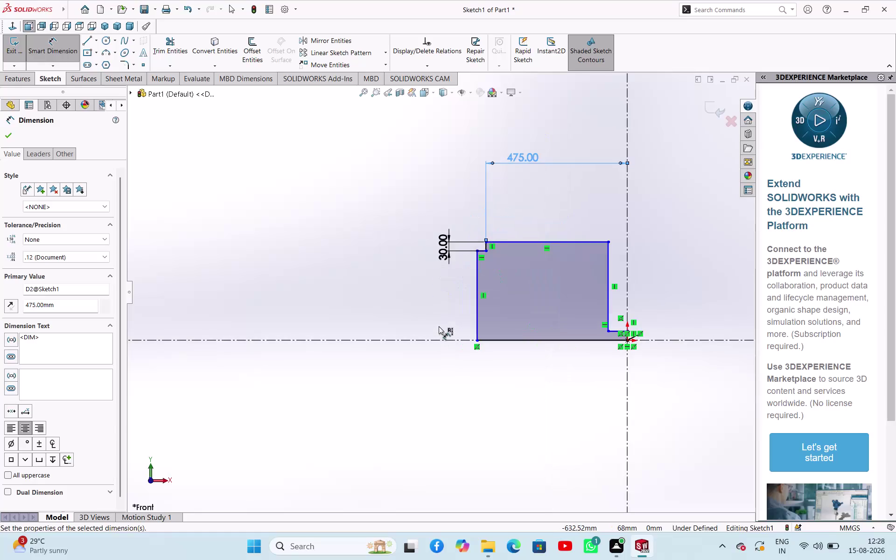
Drag the left vertical line right to turn the profile into a step.
scroll(up, 3)
scroll(up, 3)
scroll(down, 3)
scroll(down, 3)
scroll(down, 3)
right_click(229, 202)
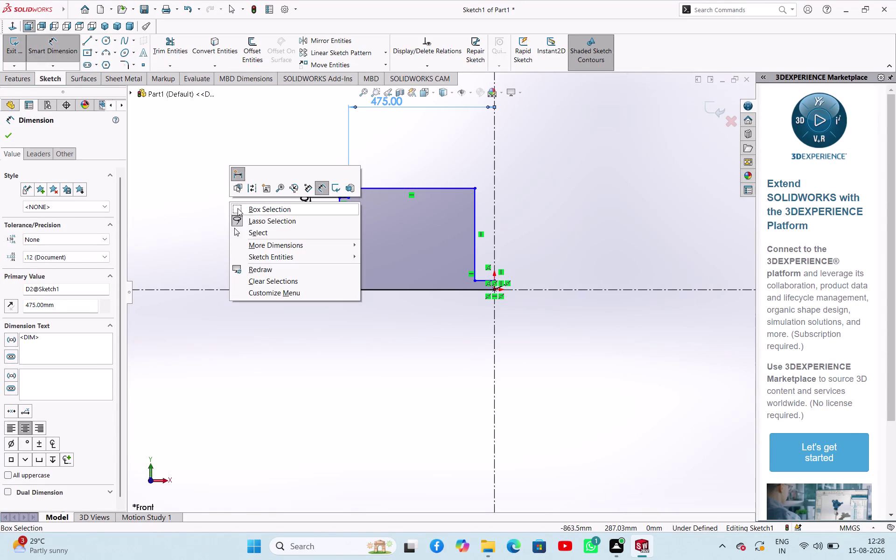
click(245, 231)
drag(340, 238, 384, 241)
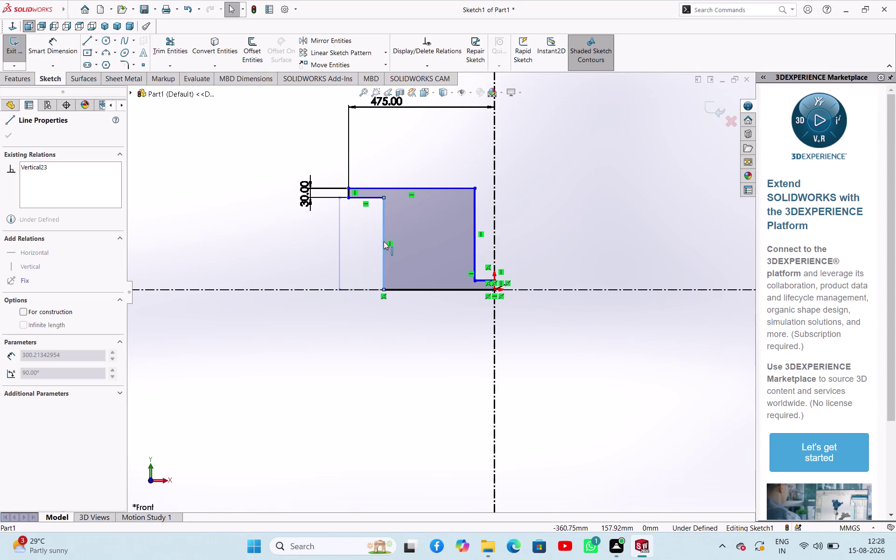
drag(384, 241, 441, 260)
click(351, 349)
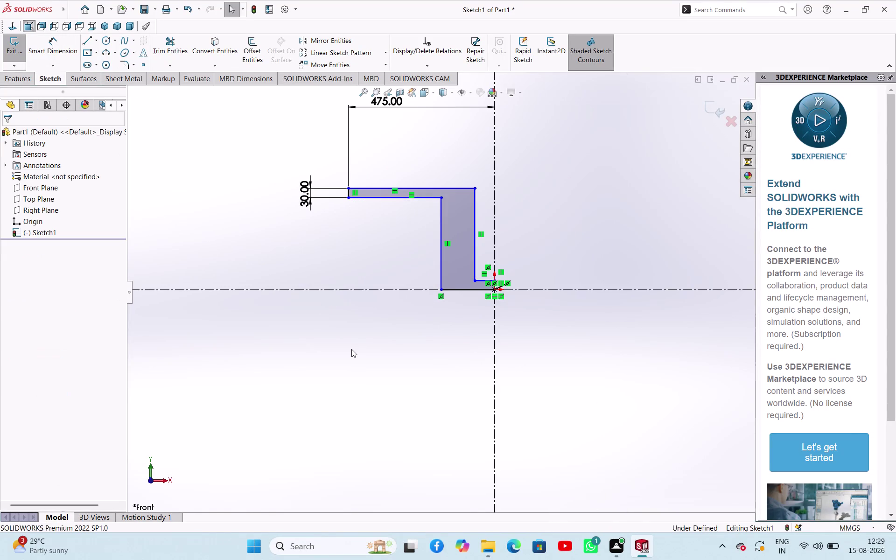
Dimension the web 187.50 mm (375/2) from the centreline, then thicken the web.
right_click(285, 242)
right_drag(137, 198, 175, 158)
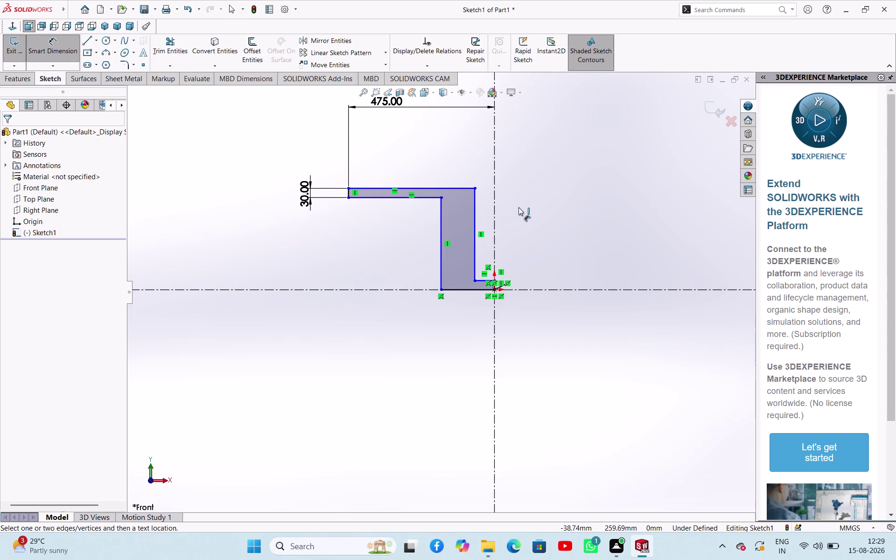
click(475, 209)
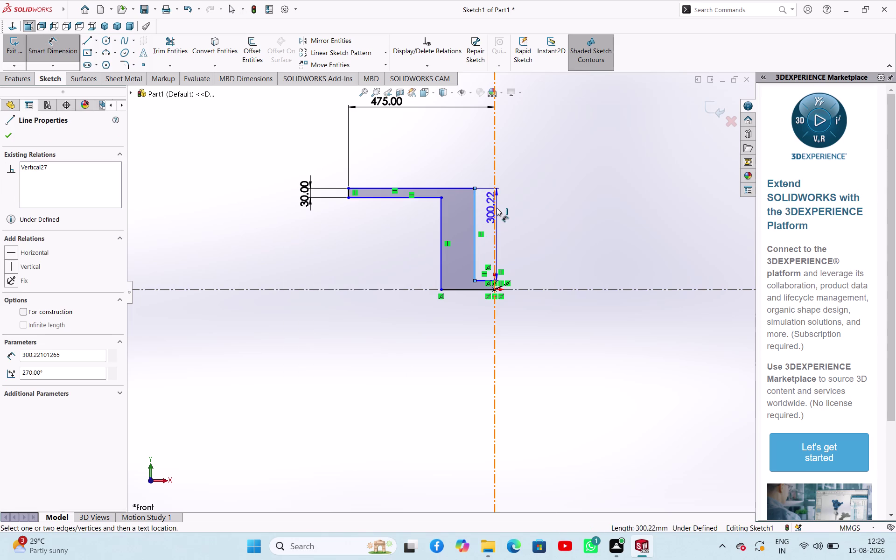
click(495, 208)
click(435, 156)
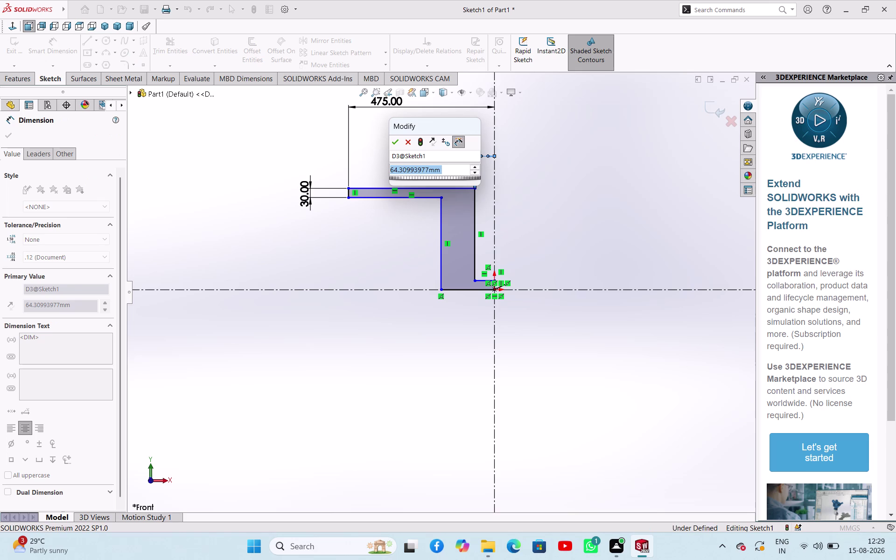
text(375/2)
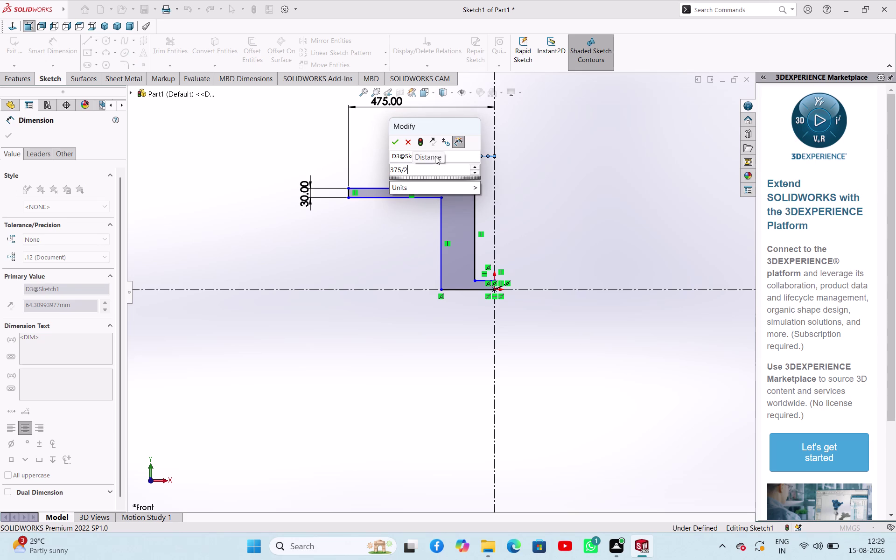
key(Return)
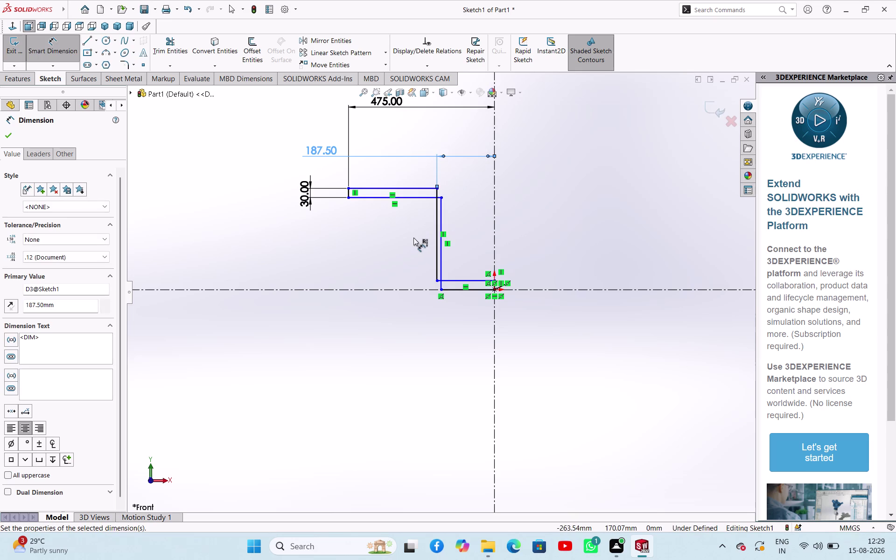
right_click(414, 238)
click(446, 272)
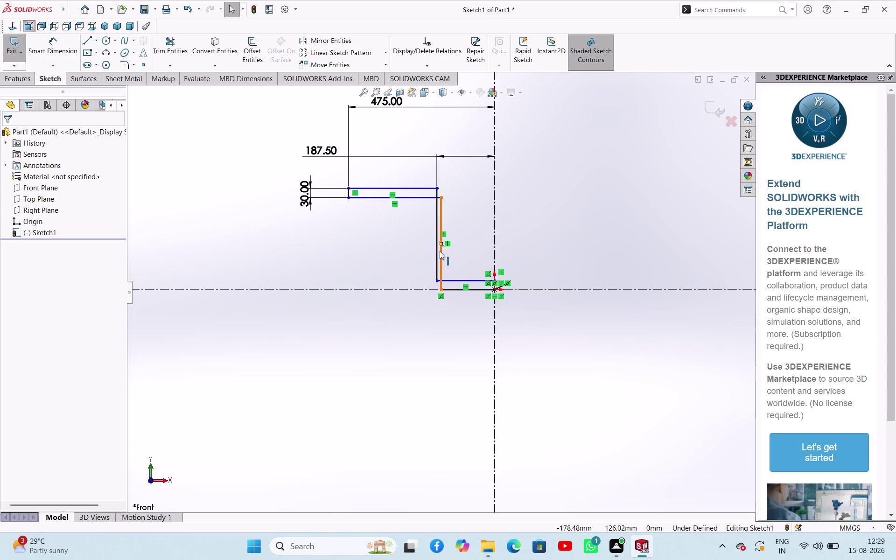
drag(439, 251, 396, 250)
click(372, 345)
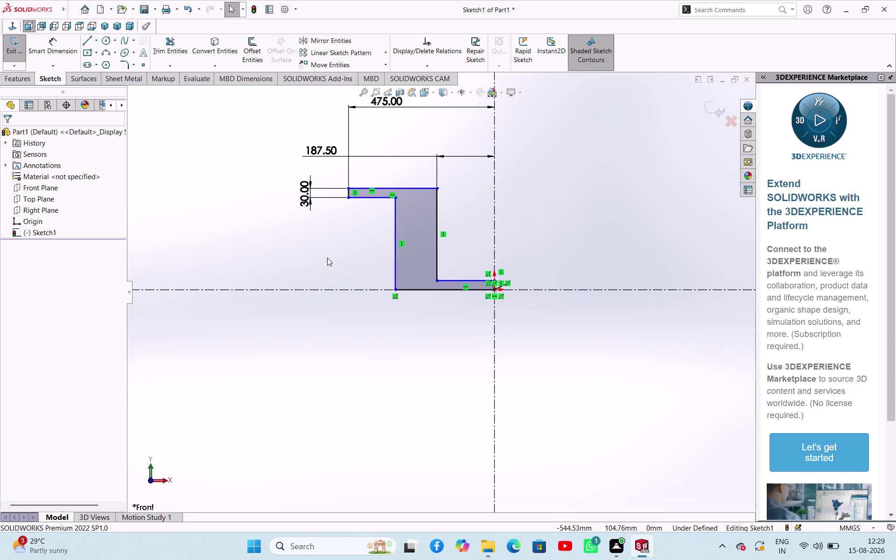
Dimension the vertical web thickness to 30 mm.
right_click(295, 250)
right_drag(252, 262, 279, 194)
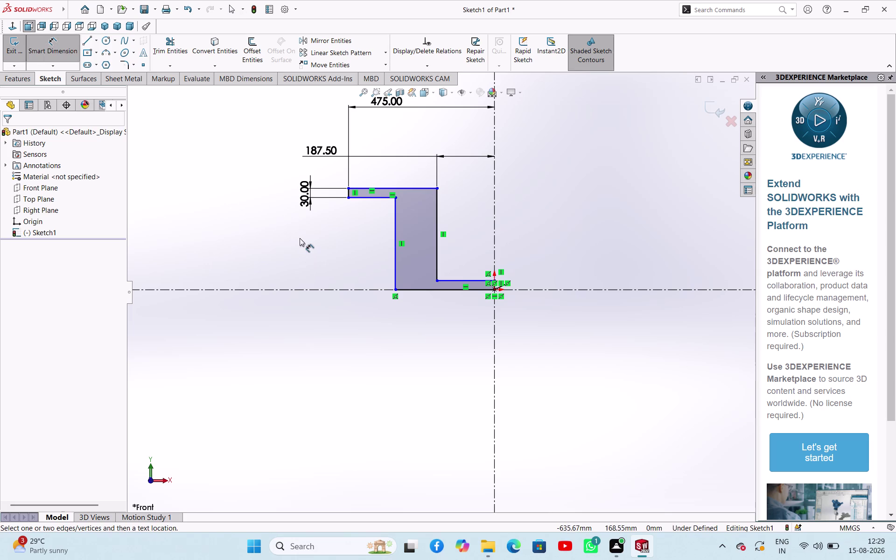
click(394, 216)
click(437, 228)
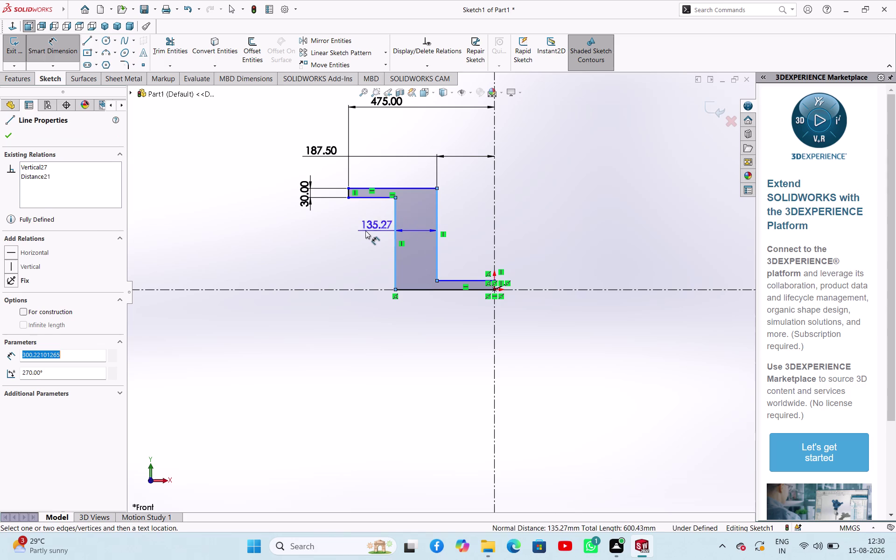
click(359, 231)
text(30)
key(Return)
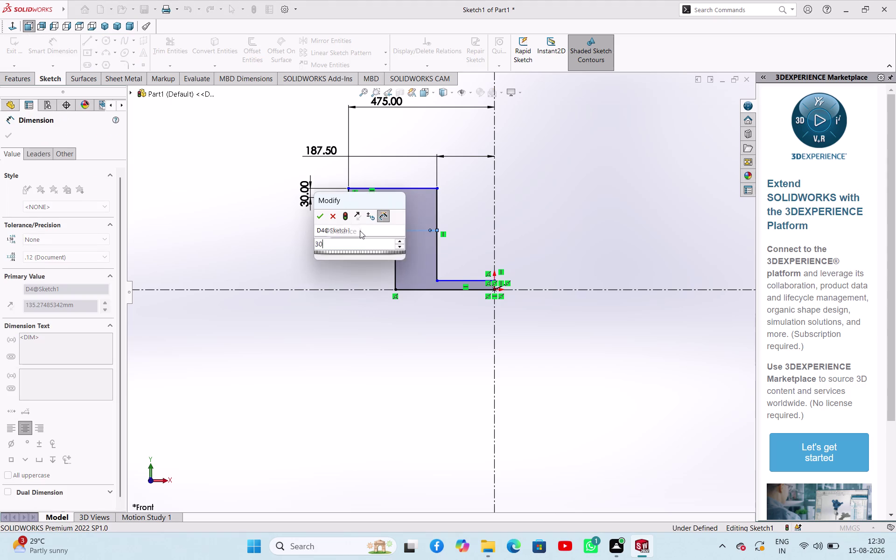
click(474, 280)
Set the lower leg thickness to 30 mm and height from the centreline to 238 mm.
click(478, 288)
click(544, 272)
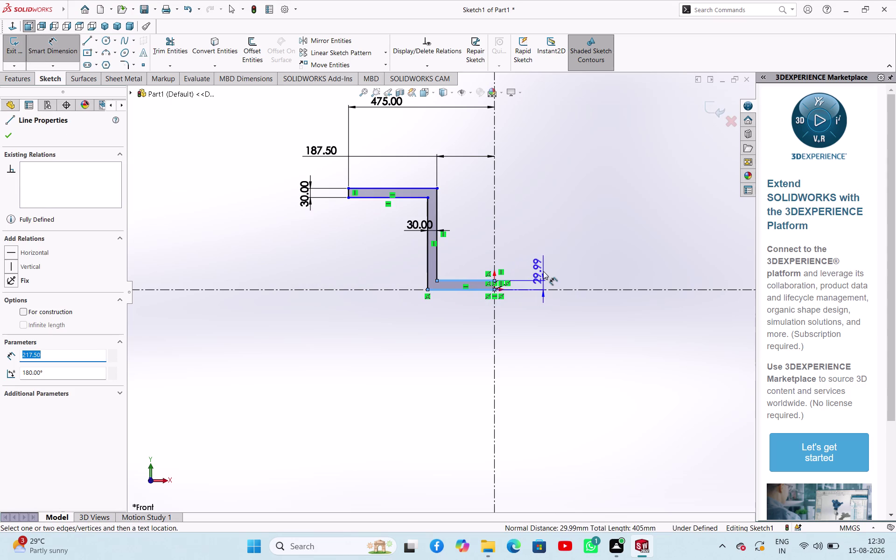
text(30)
key(Return)
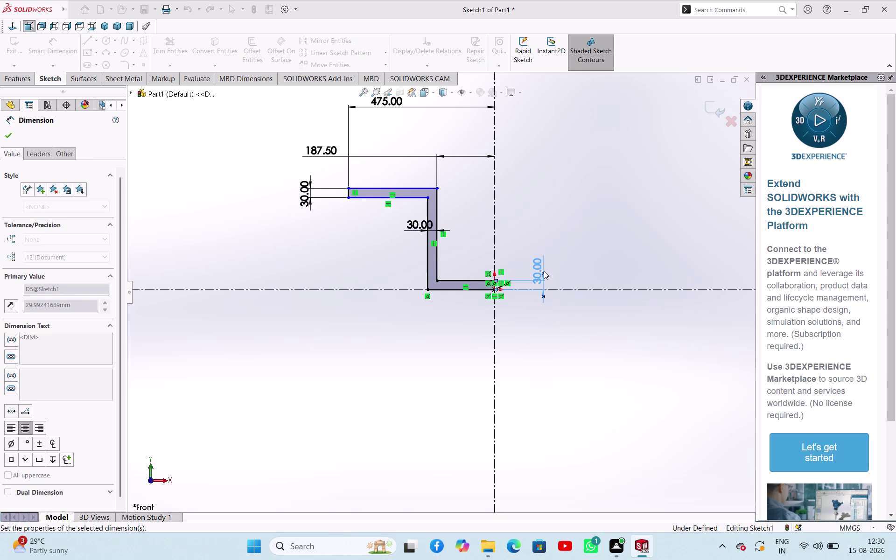
click(390, 187)
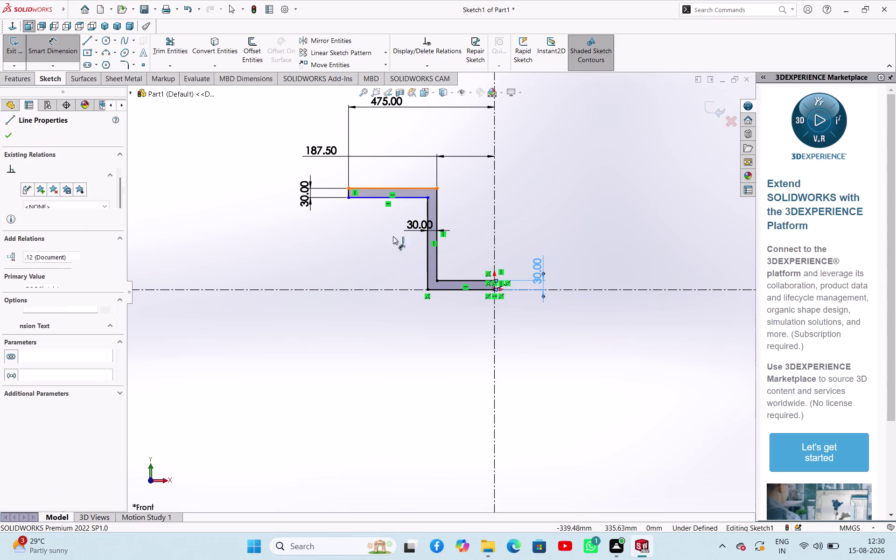
click(385, 291)
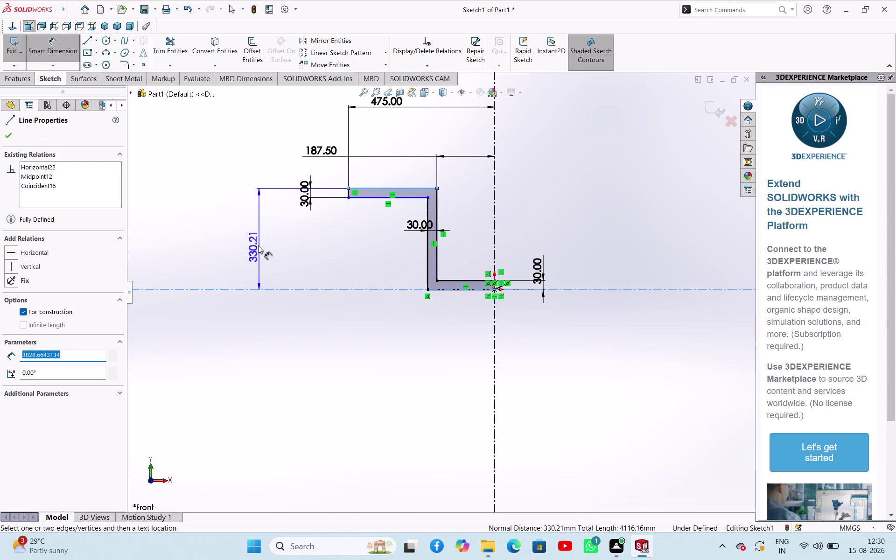
click(258, 246)
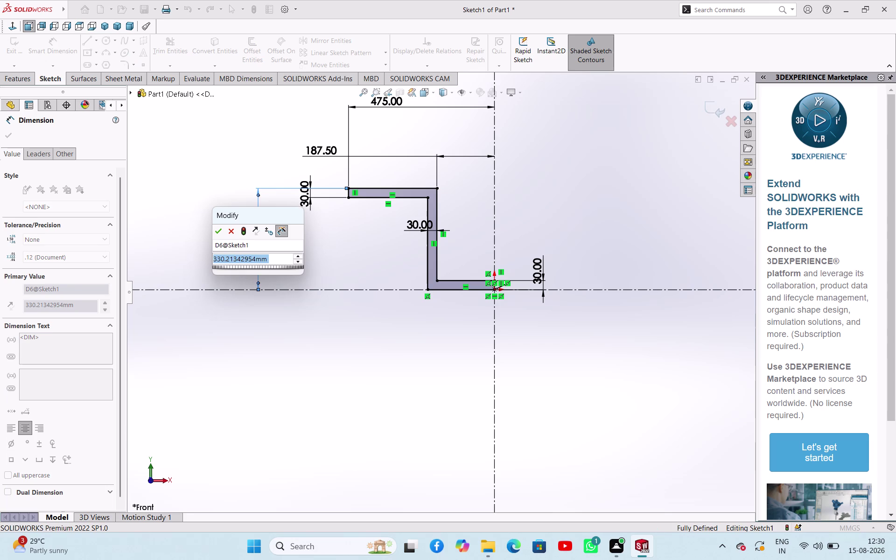
text(238)
key(Return)
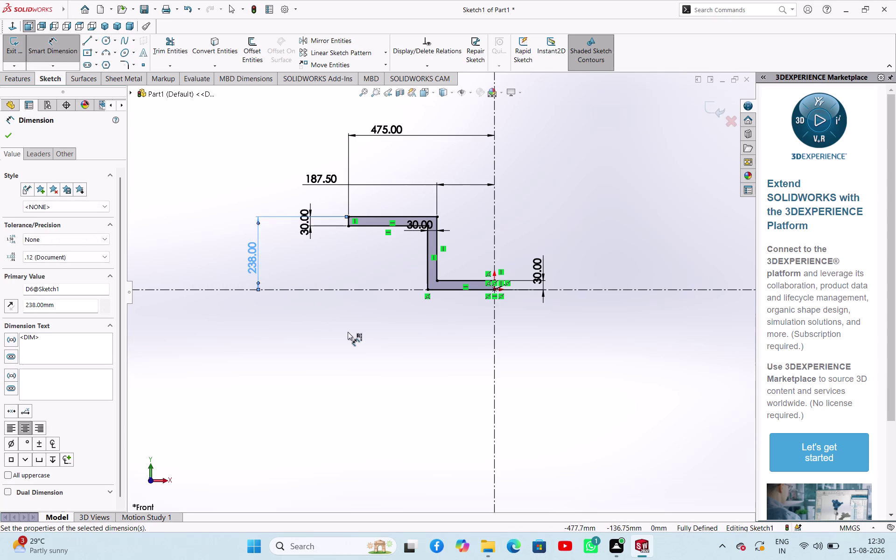
scroll(down, 3)
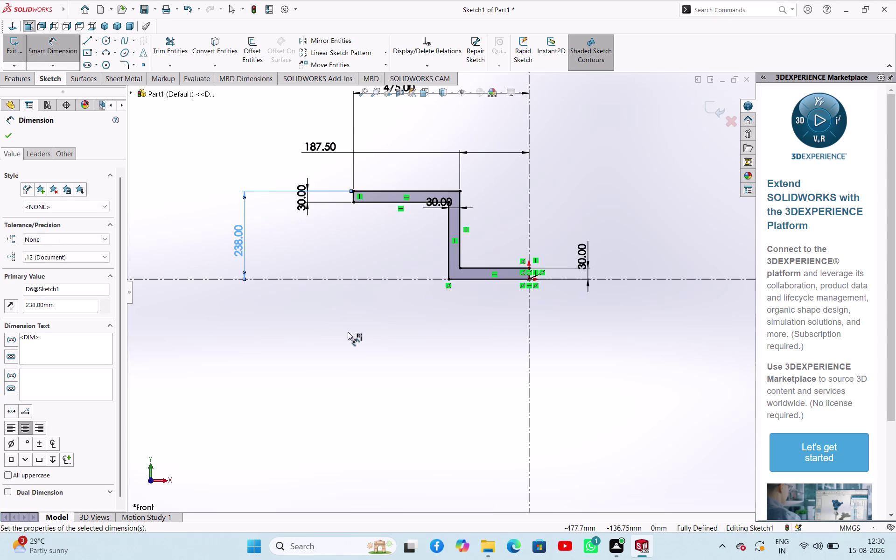
Close the Dimension PropertyManager to finish dimensioning.
scroll(down, 3)
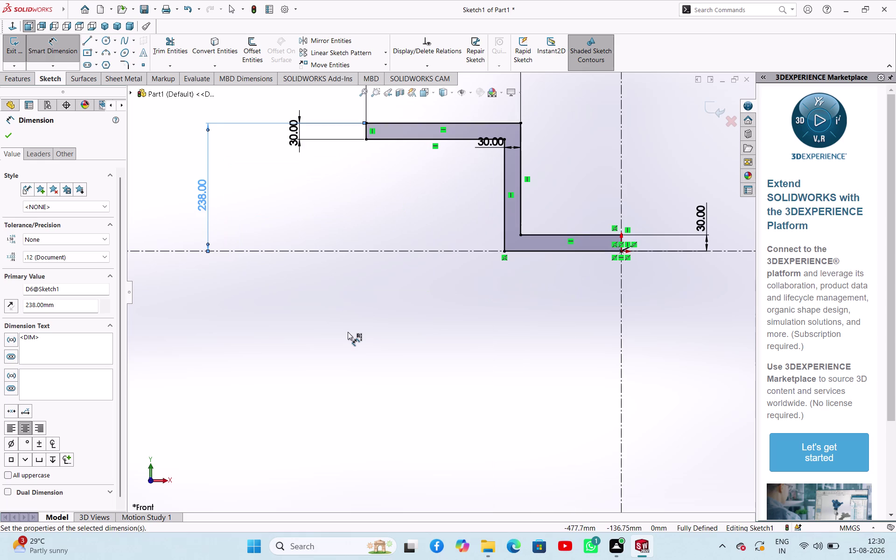
scroll(up, 3)
scroll(down, 3)
scroll(up, 3)
scroll(up, 3)
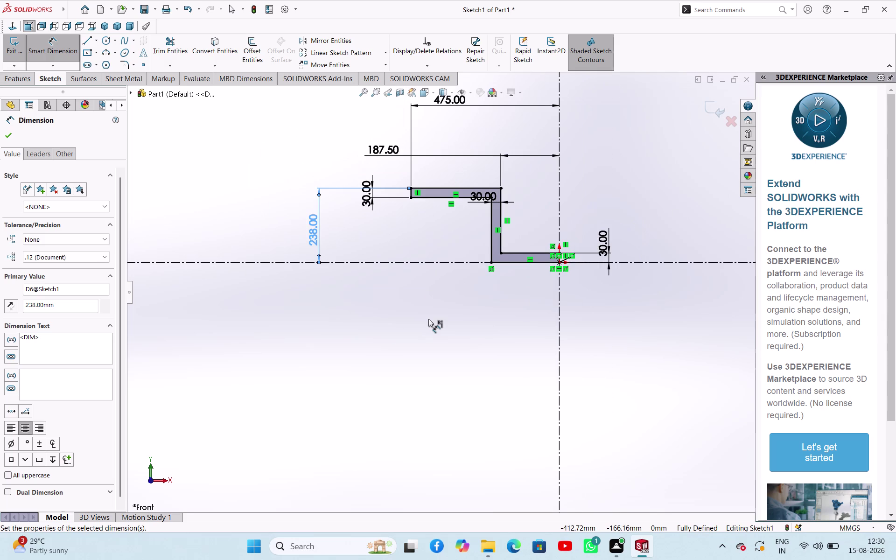
right_click(428, 319)
click(445, 354)
click(432, 335)
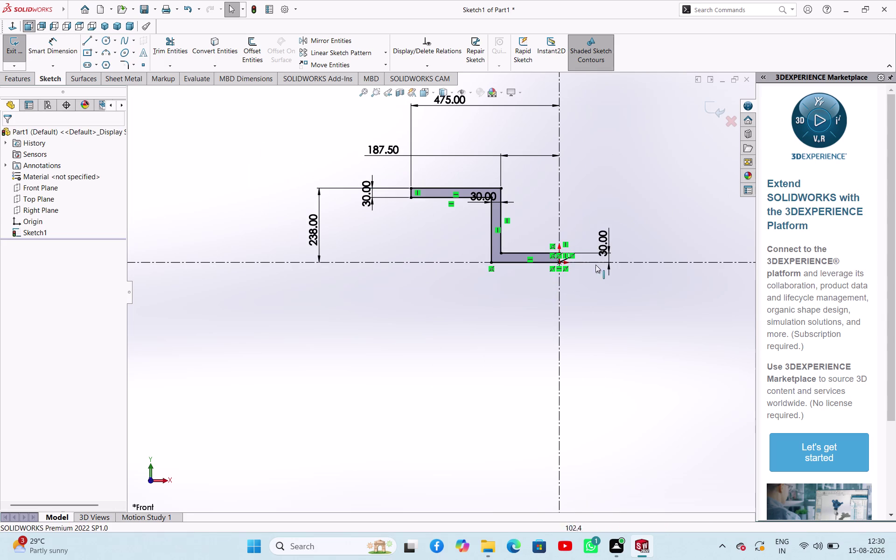
Zoom to fit the profile and start Sketch Fillet.
scroll(up, 3)
scroll(down, 3)
scroll(down, 3)
scroll(up, 3)
scroll(down, 3)
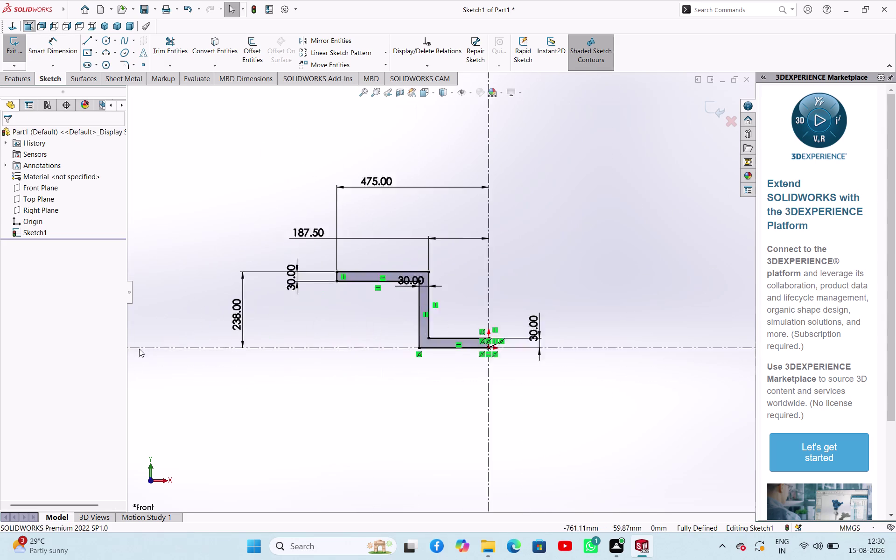
scroll(down, 3)
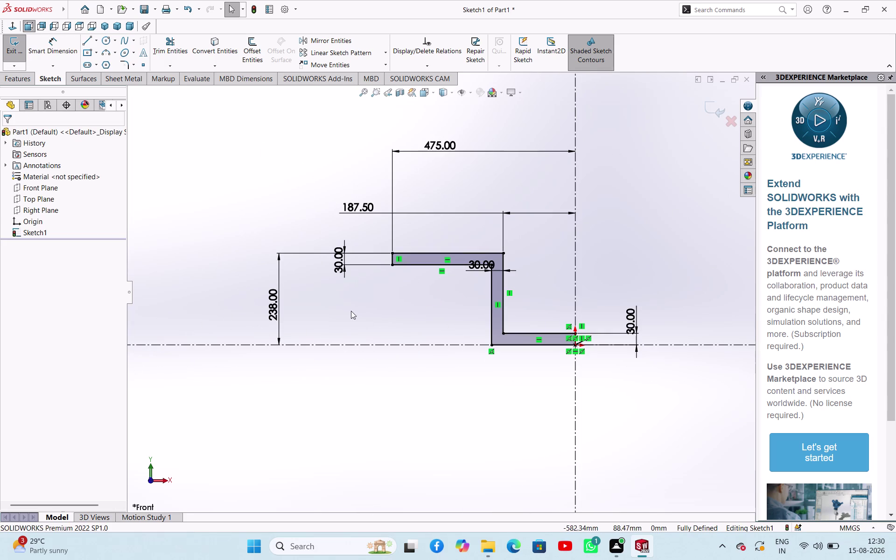
click(124, 59)
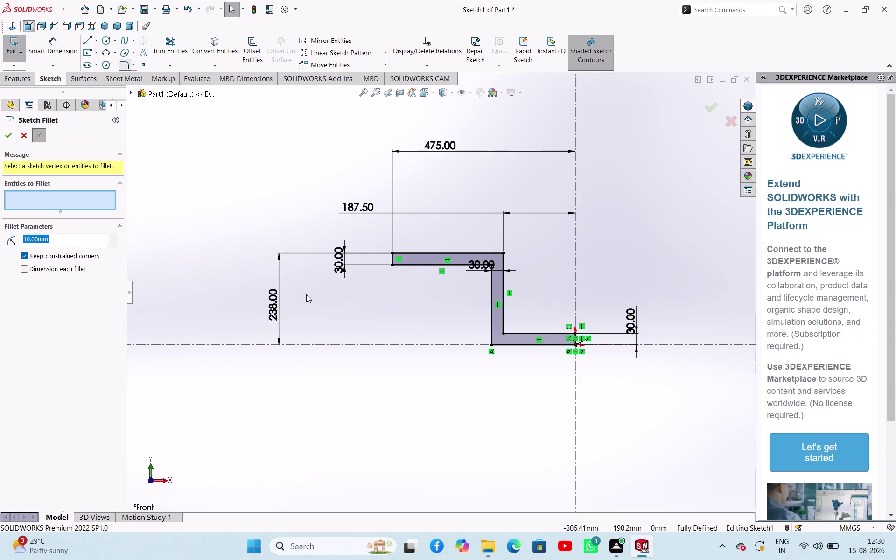
Fillet the upper inner corner where web meets upper leg with a 20 mm radius.
scroll(down, 3)
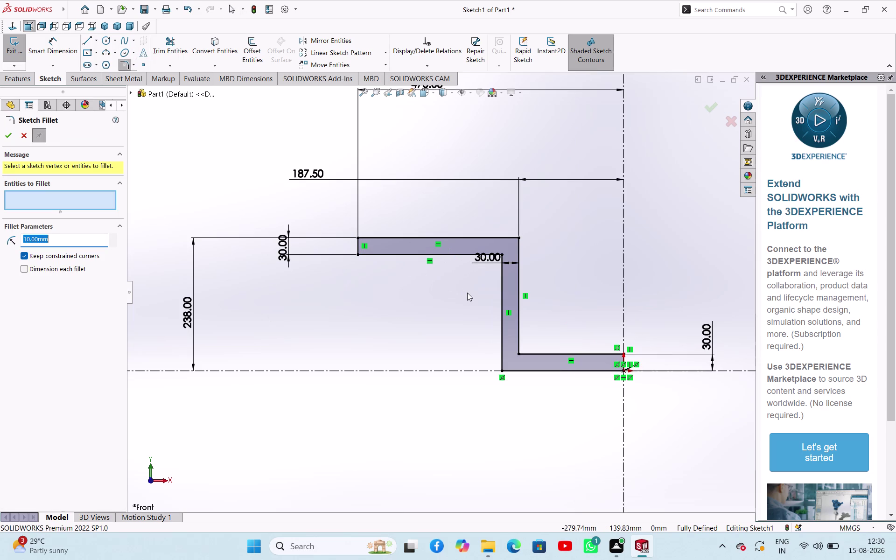
scroll(down, 3)
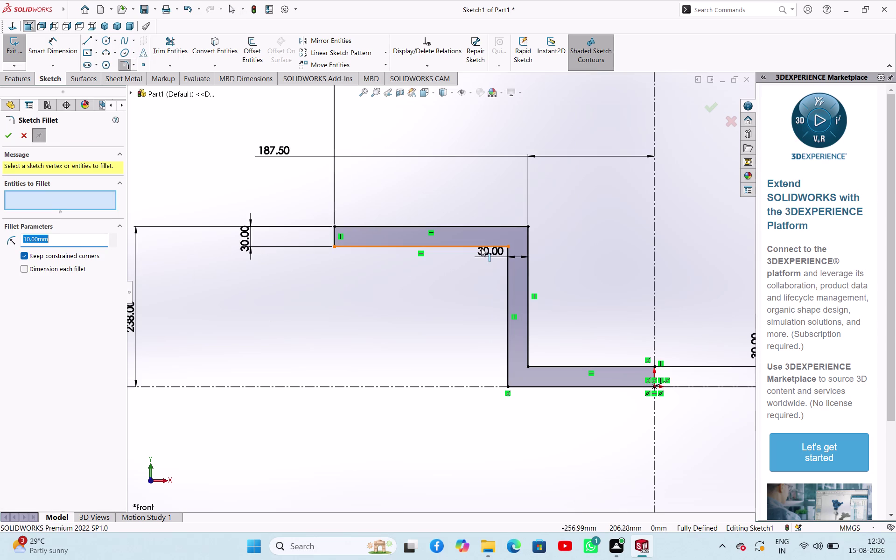
click(481, 248)
click(509, 269)
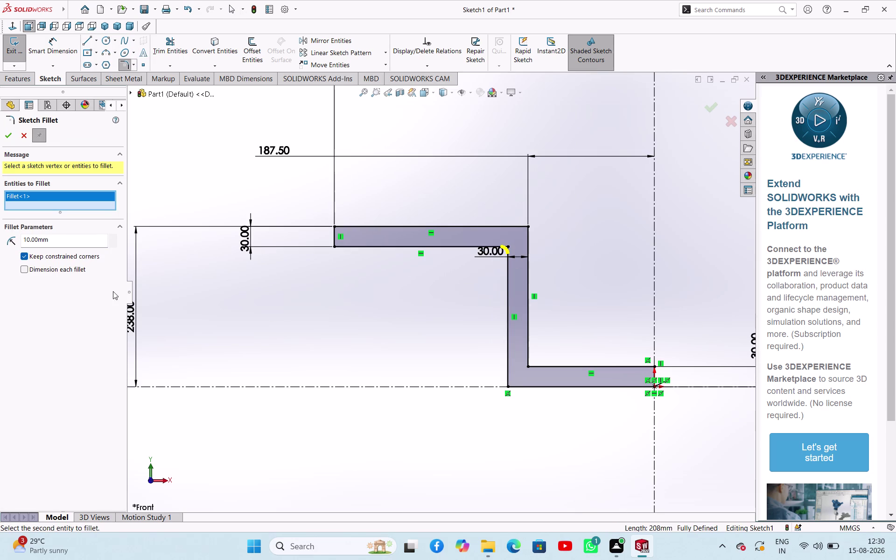
double_click(71, 239)
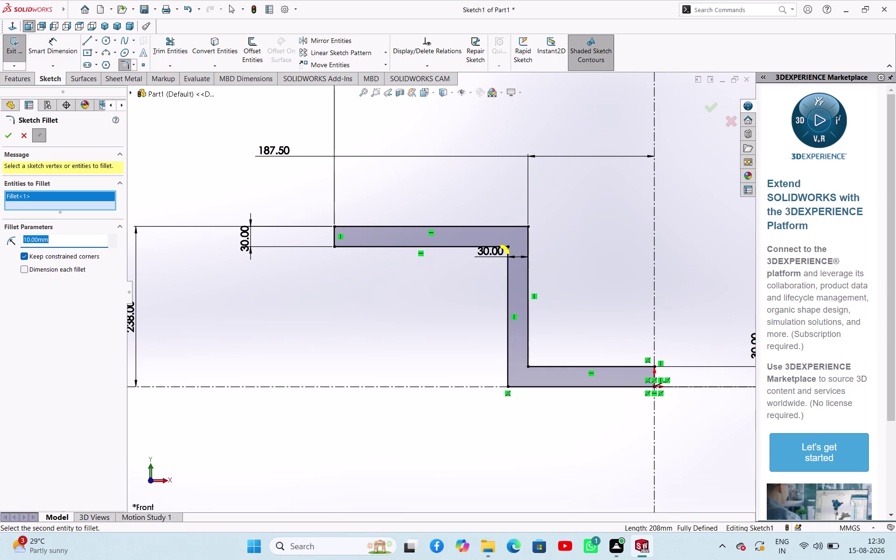
text(20)
click(228, 317)
click(2, 135)
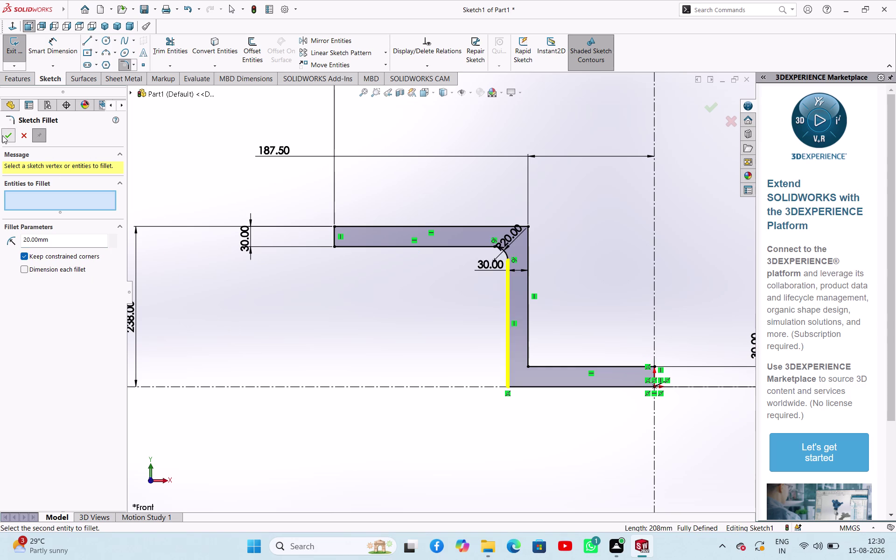
Apply a 20 mm fillet to the lower inner corner.
scroll(down, 3)
scroll(up, 3)
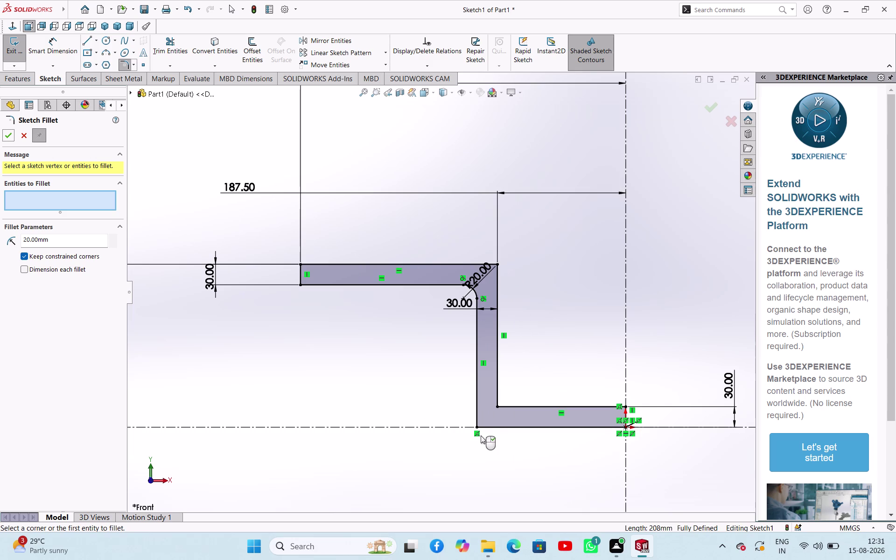
scroll(down, 3)
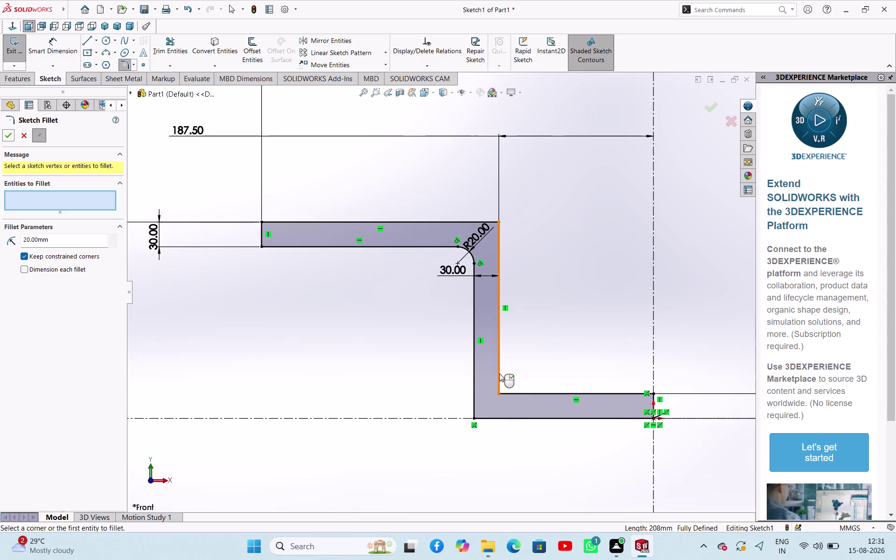
click(500, 373)
click(513, 393)
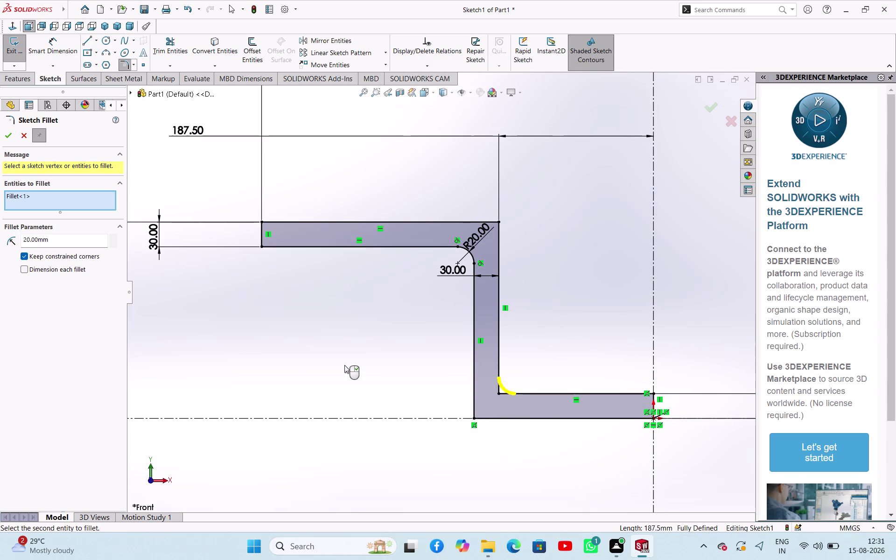
click(345, 365)
click(9, 140)
click(282, 321)
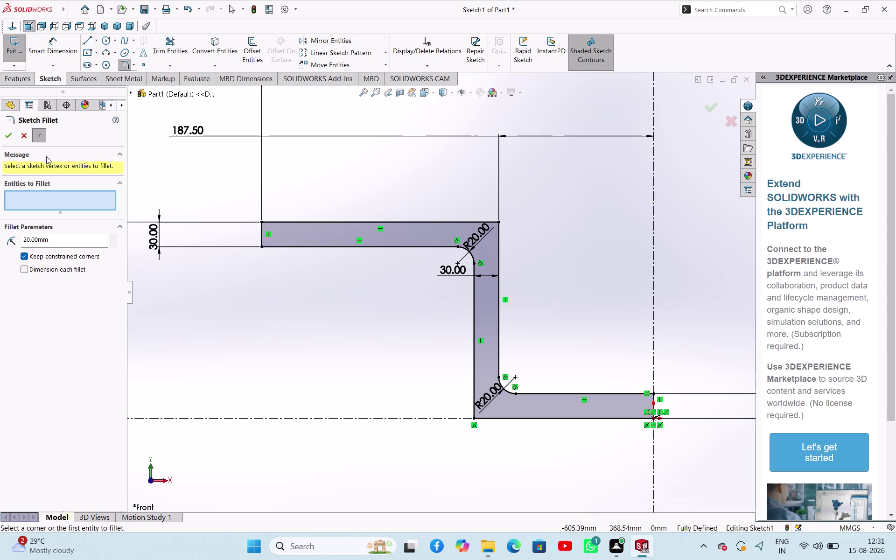
Set the fillet radius to 50 mm and round the upper and lower outer corners.
double_click(62, 238)
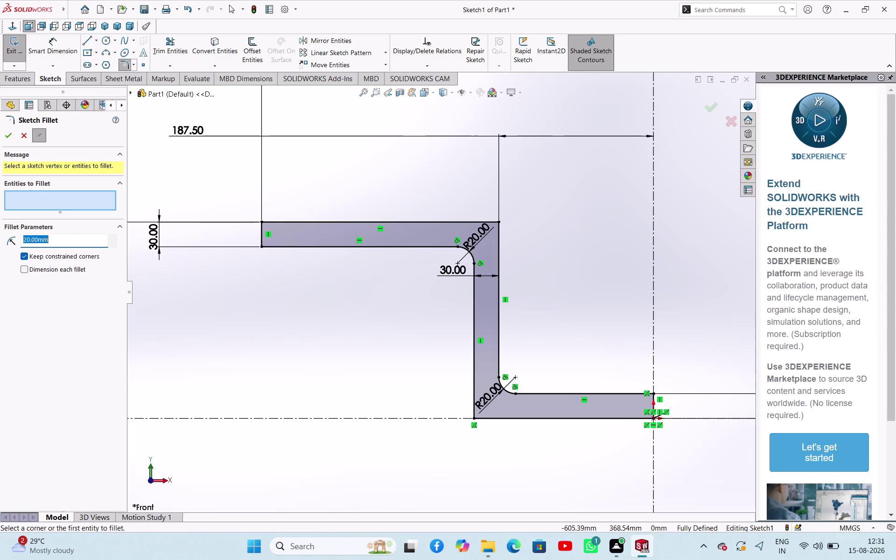
text(50)
click(227, 326)
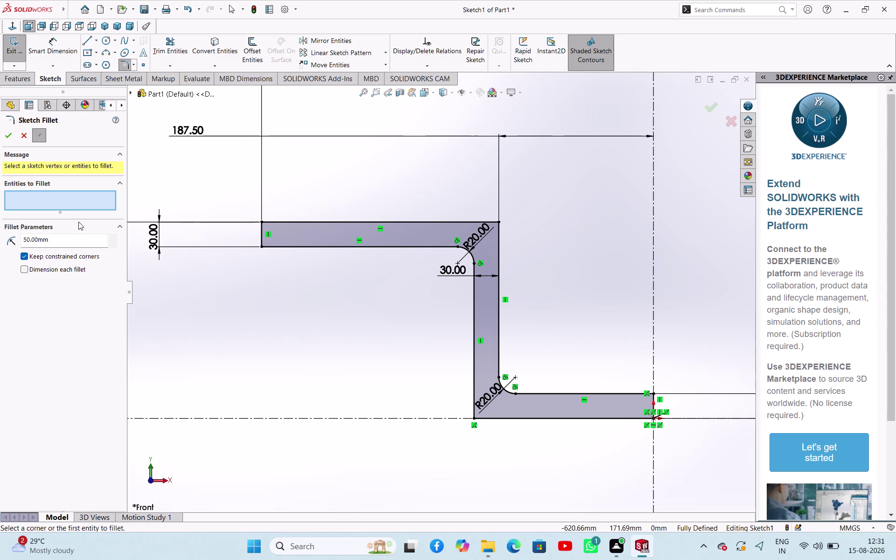
click(477, 221)
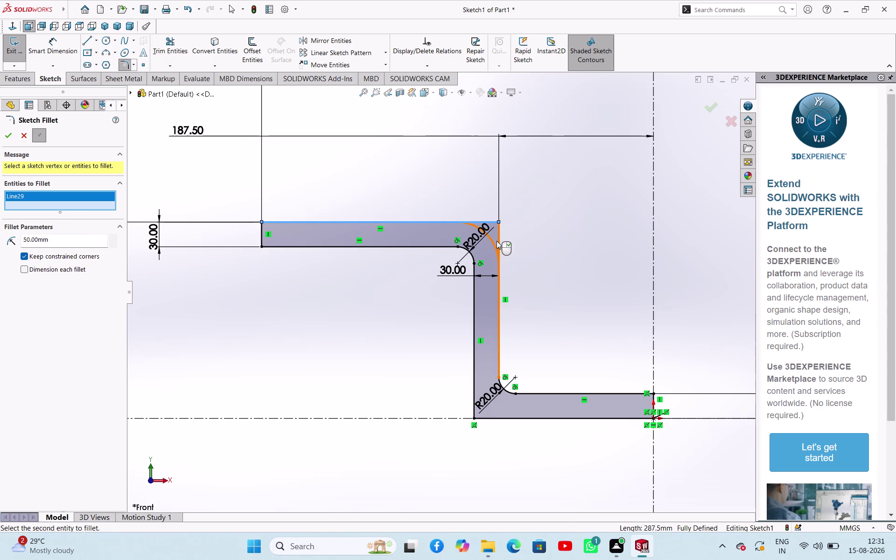
click(499, 243)
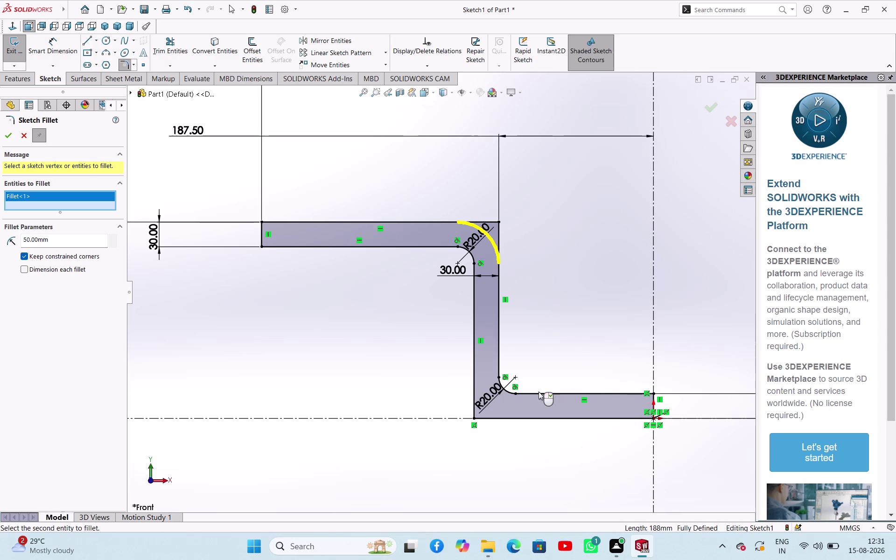
click(473, 372)
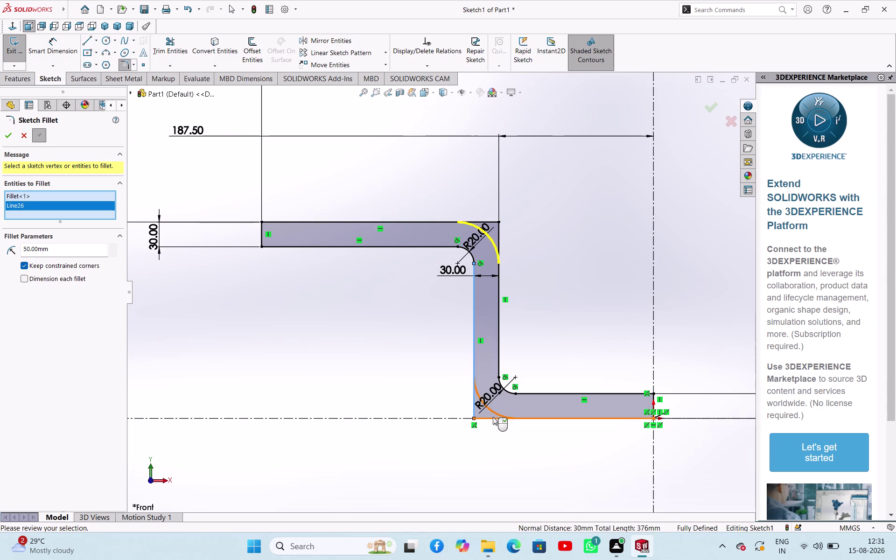
click(494, 416)
click(10, 136)
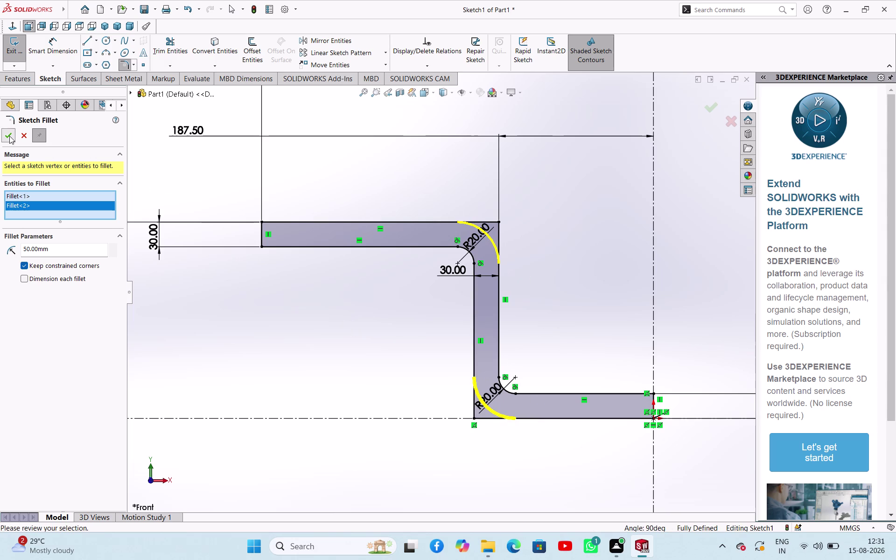
click(359, 344)
Inspect the filleted profile and close the Sketch Fillet tool.
scroll(up, 3)
scroll(down, 3)
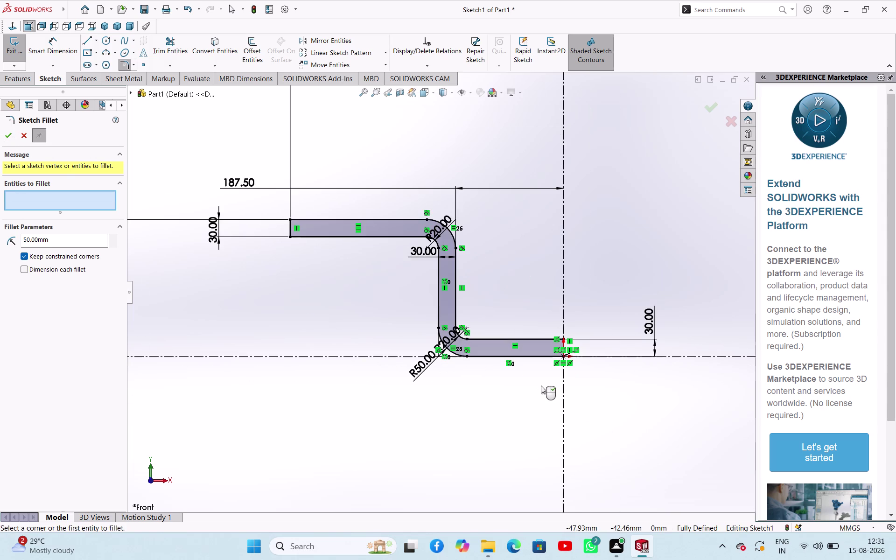
scroll(up, 3)
scroll(down, 3)
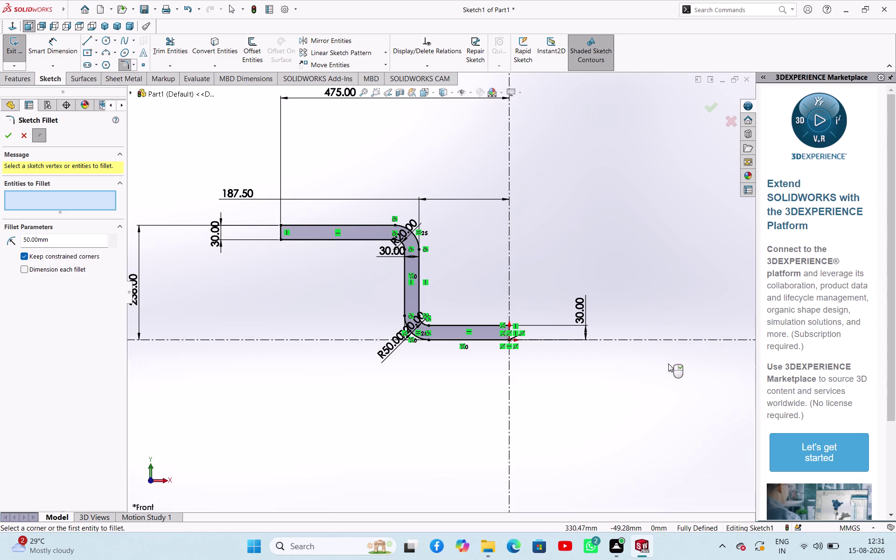
scroll(down, 3)
scroll(up, 3)
scroll(up, 3)
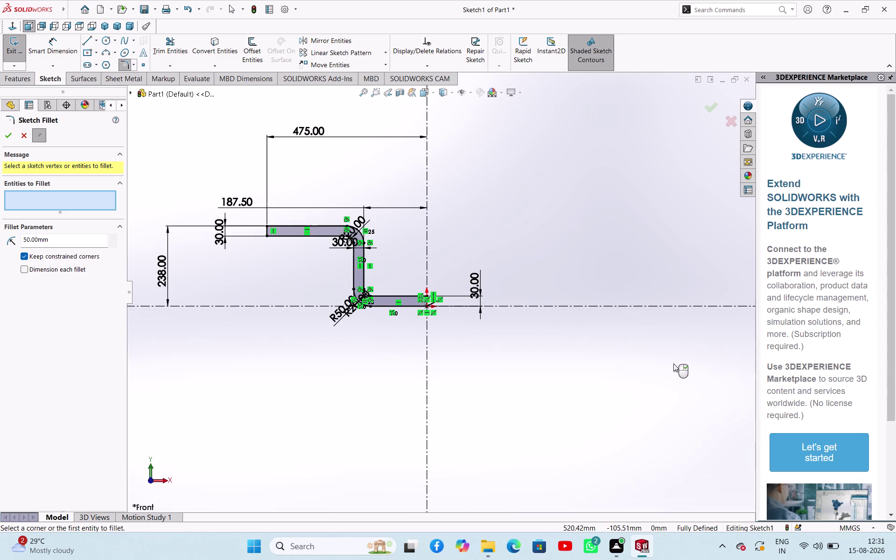
scroll(down, 3)
scroll(up, 3)
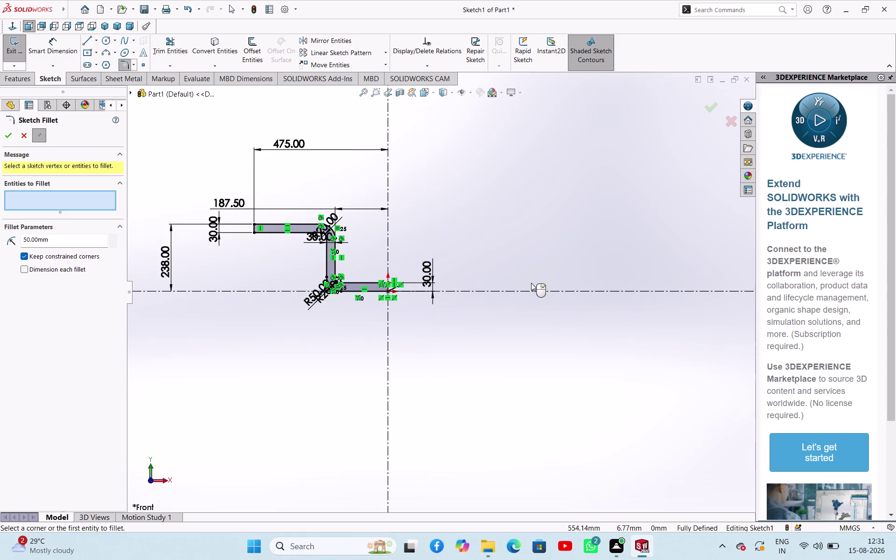
click(14, 135)
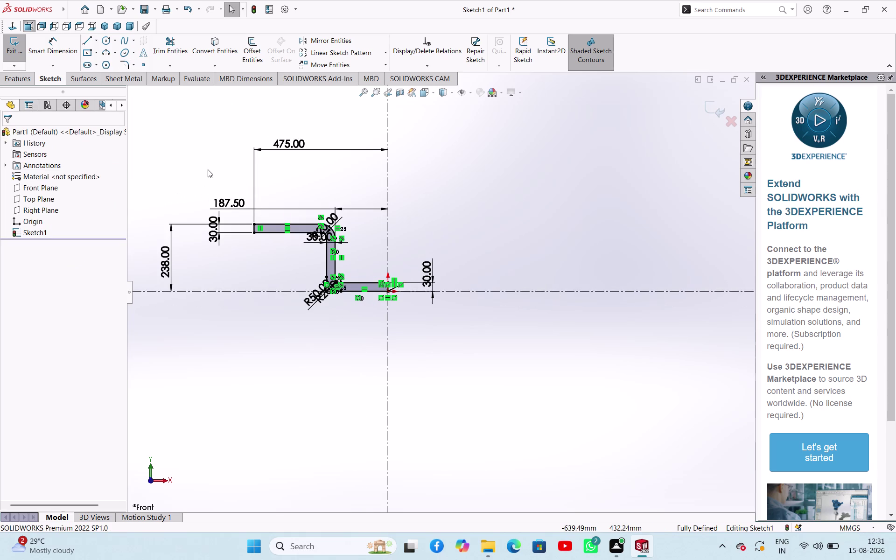
Window-select the whole profile, then deselect the horizontal and vertical centerlines.
drag(232, 179, 364, 270)
click(237, 182)
drag(239, 183, 298, 308)
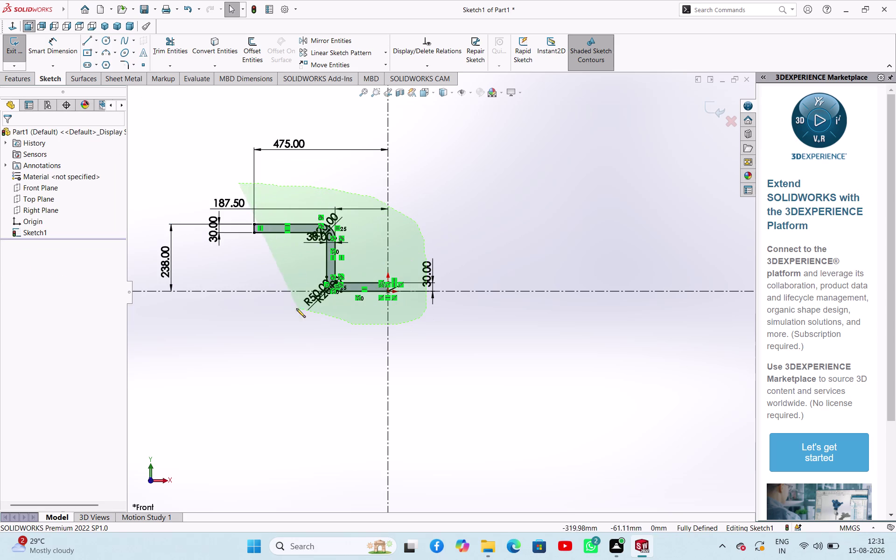
drag(299, 308, 252, 307)
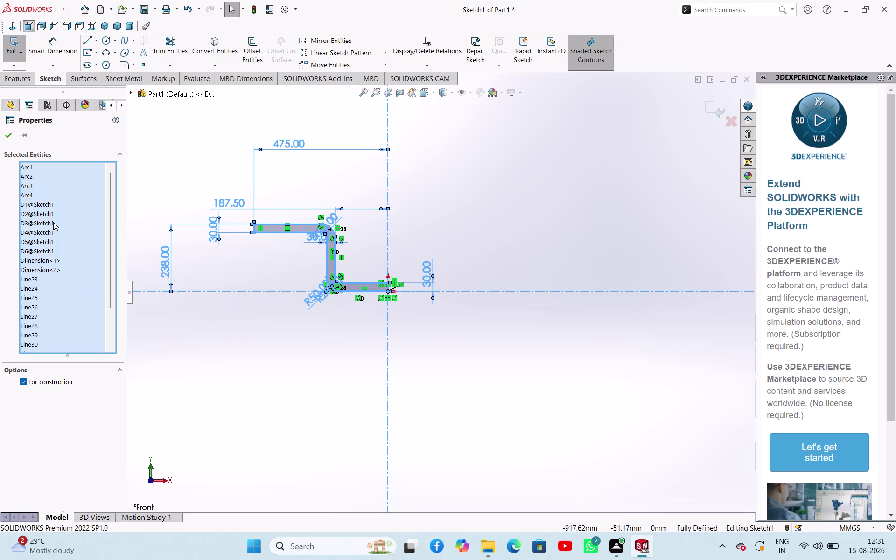
scroll(down, 3)
scroll(down, 3)
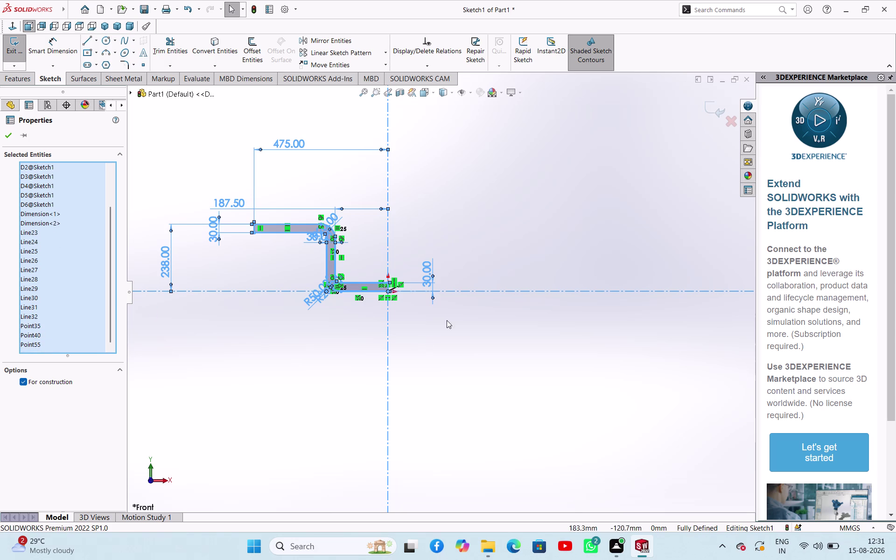
click(468, 292)
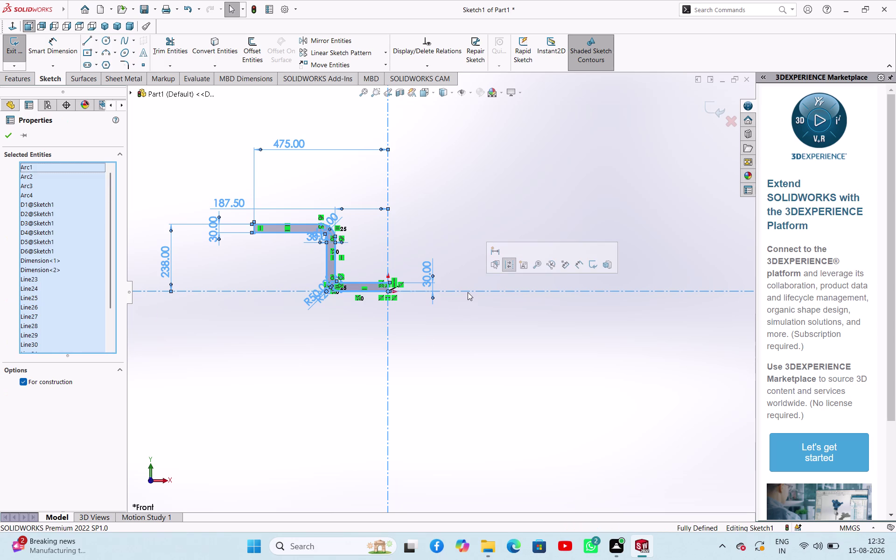
click(468, 293)
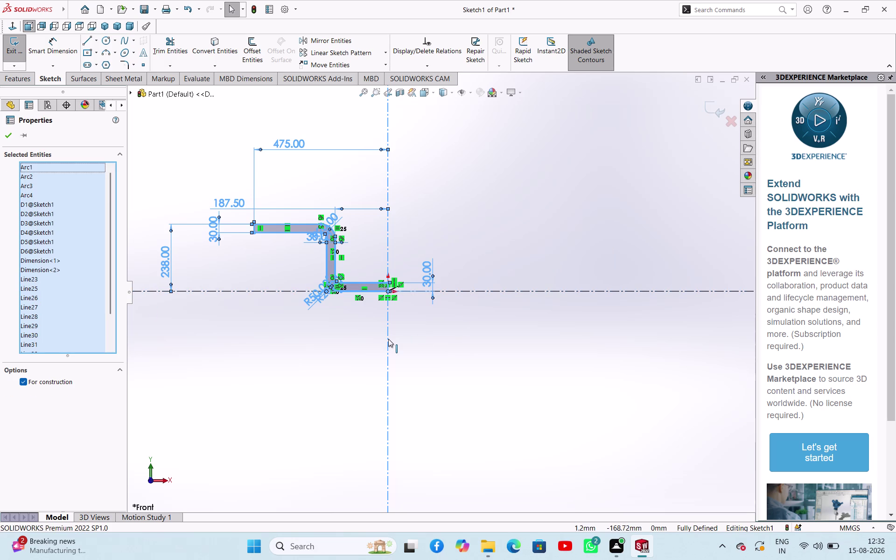
click(388, 338)
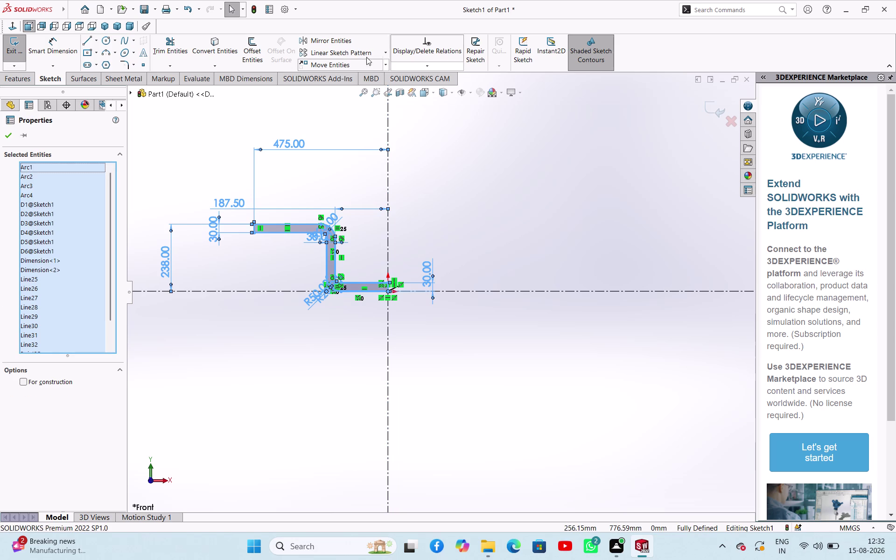
Mirror the selected profile about the vertical centerline (Line23).
click(345, 43)
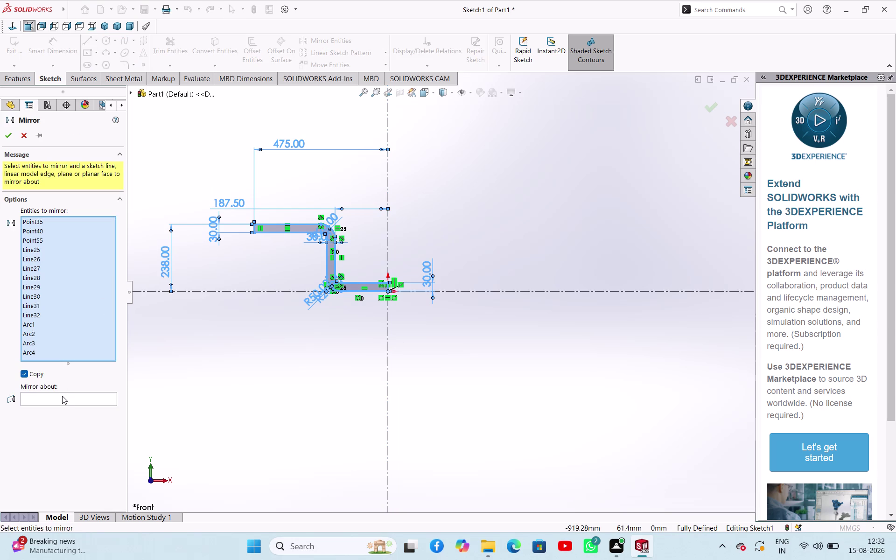
click(62, 396)
click(387, 348)
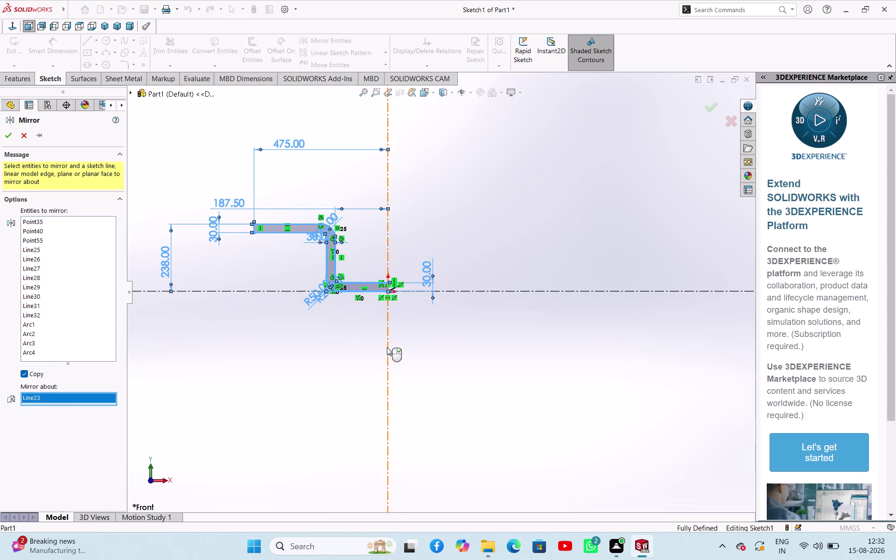
click(7, 138)
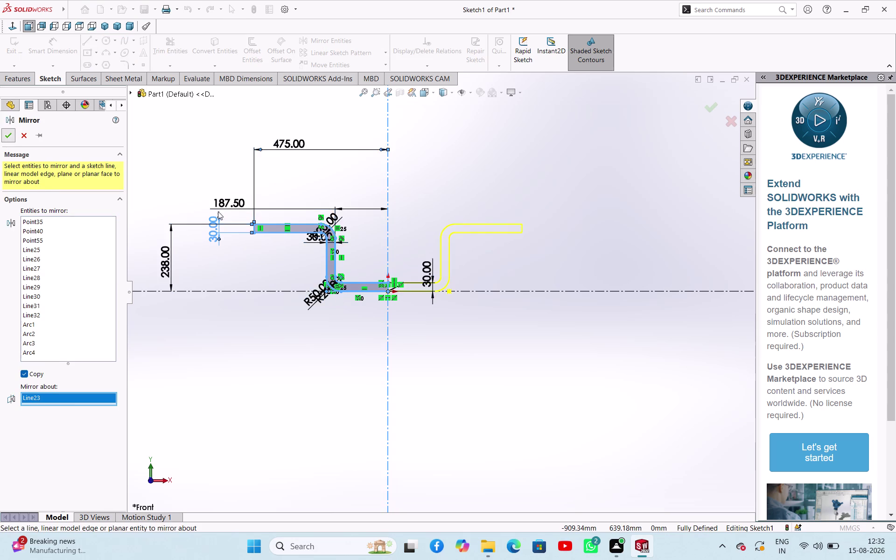
click(497, 154)
Open the Over Defined status to investigate the sketch errors.
scroll(up, 3)
scroll(down, 3)
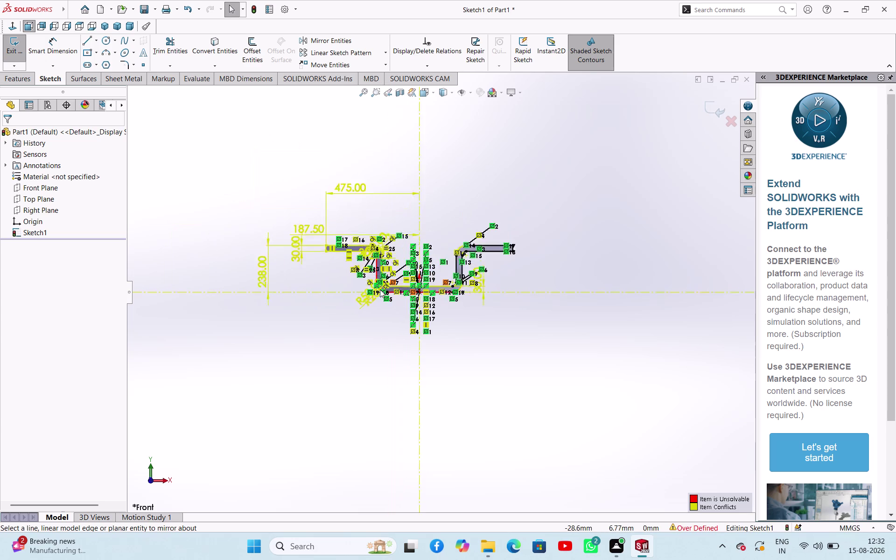
scroll(down, 3)
scroll(down, 3)
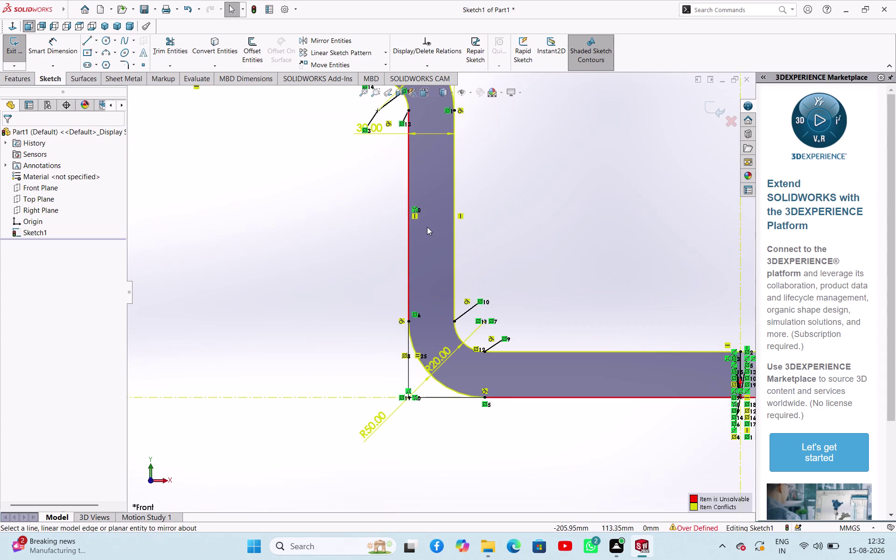
scroll(up, 3)
scroll(down, 3)
scroll(up, 3)
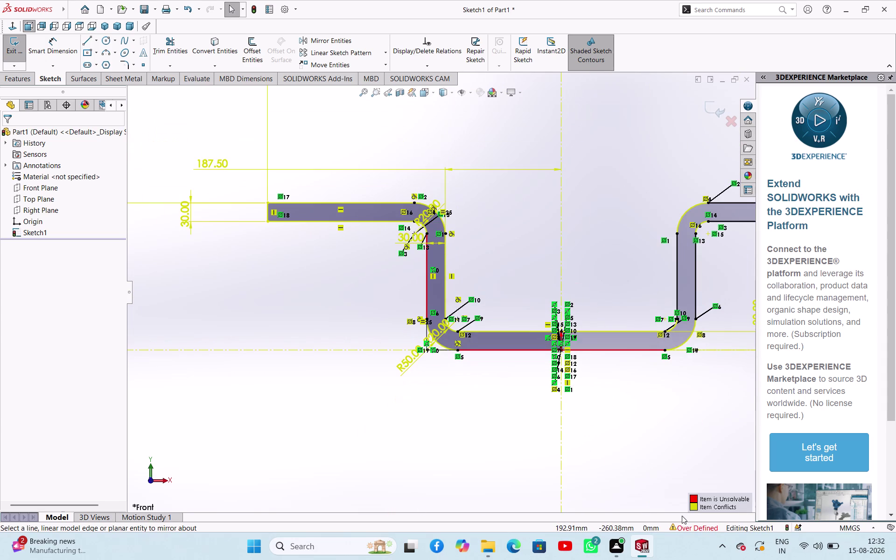
click(686, 527)
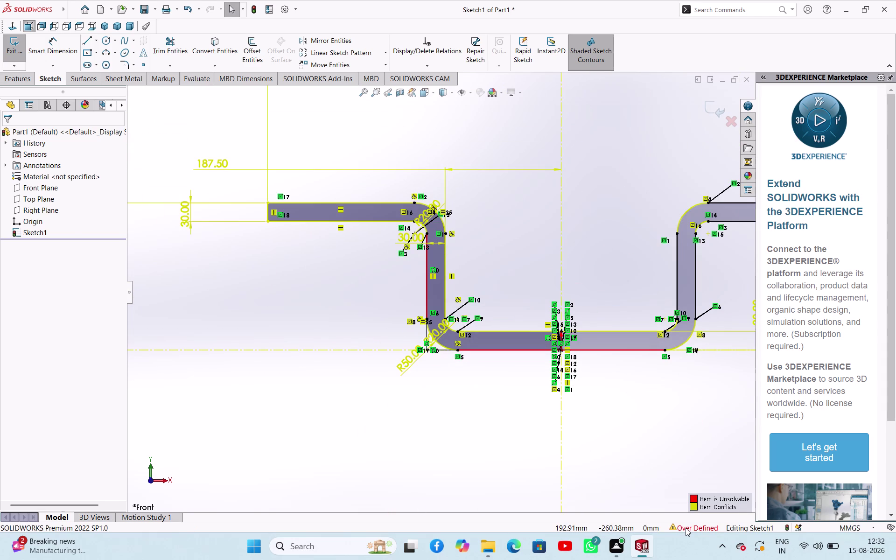
click(426, 293)
scroll(down, 3)
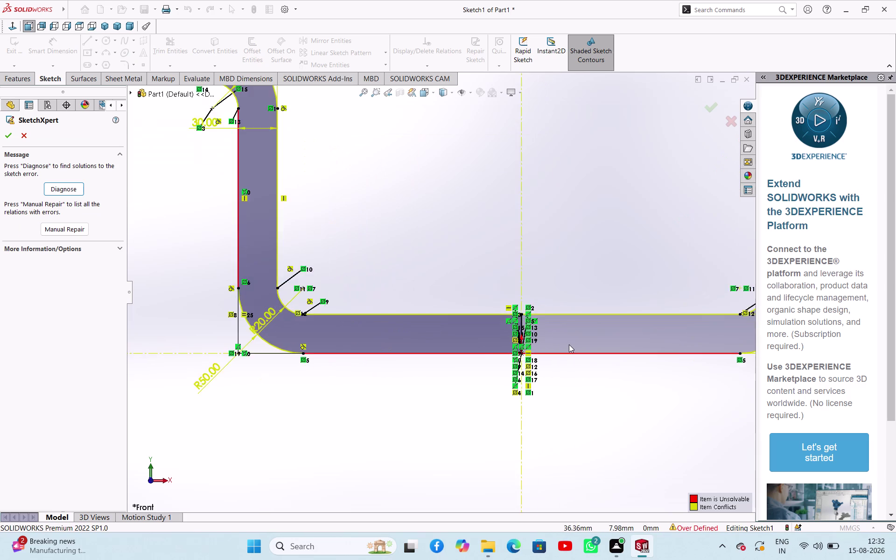
Review the over-defined sketch and close SketchXpert.
scroll(down, 3)
scroll(up, 3)
scroll(up, 3)
scroll(up, 3)
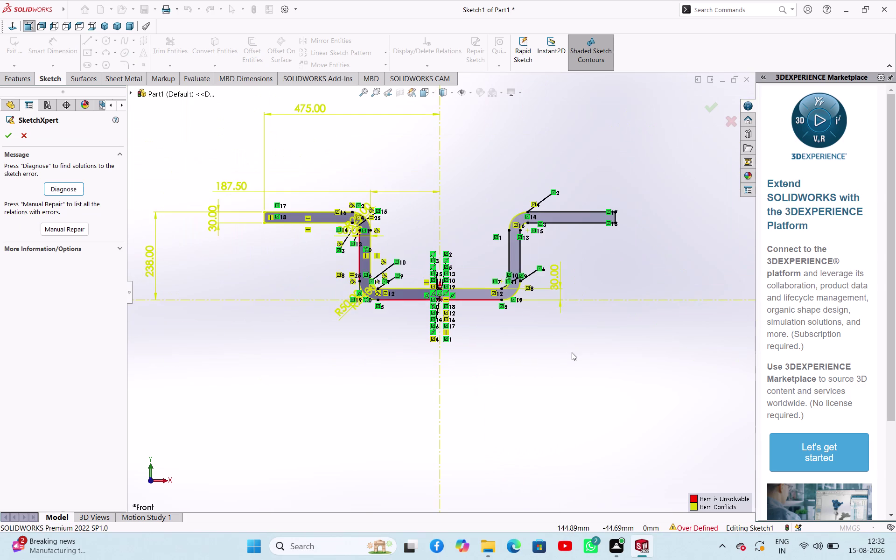
scroll(down, 3)
scroll(down, 3)
scroll(up, 3)
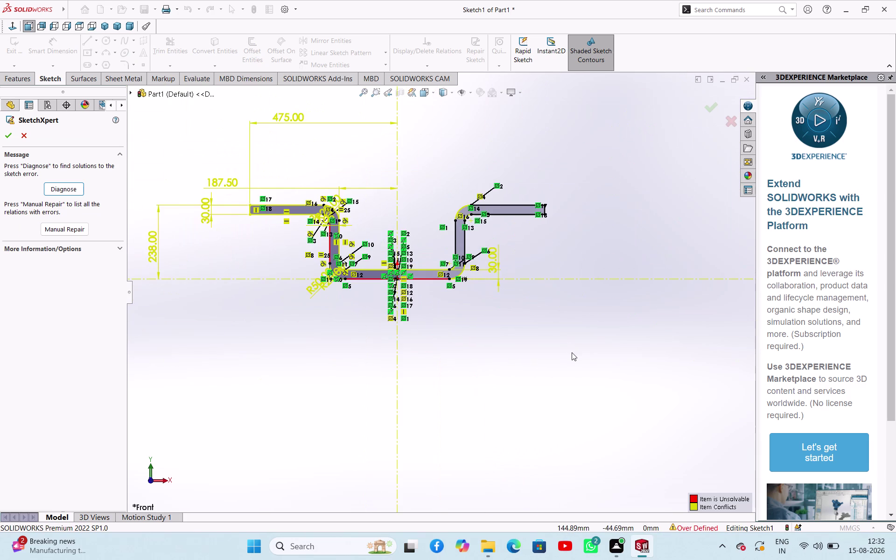
scroll(down, 3)
scroll(up, 3)
scroll(down, 3)
scroll(up, 3)
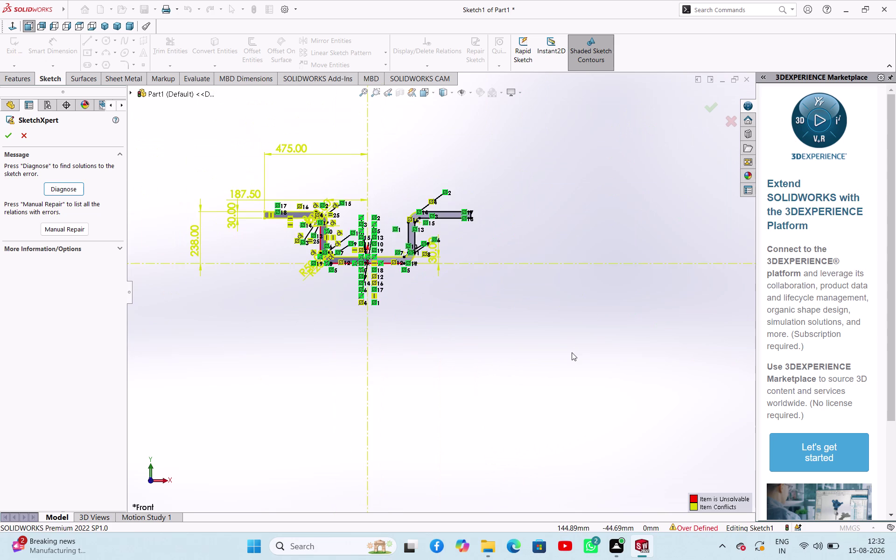
scroll(down, 3)
scroll(up, 3)
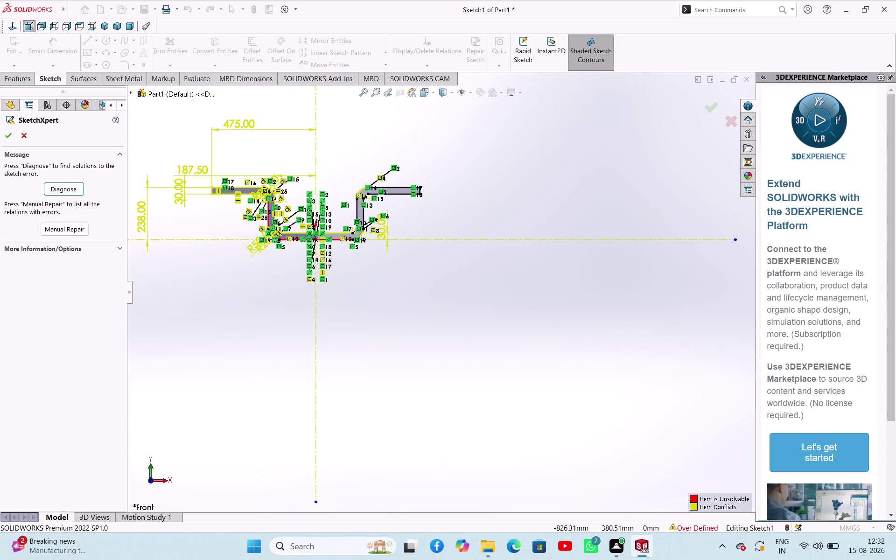
click(8, 134)
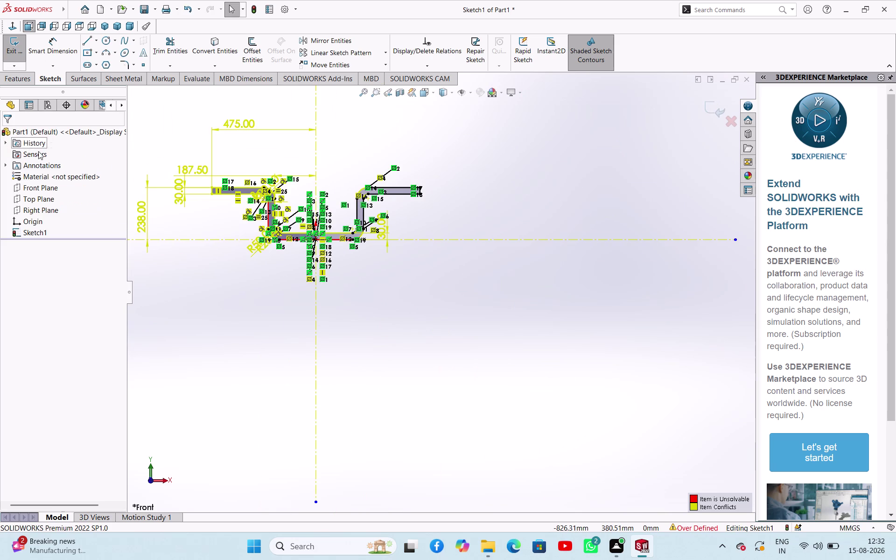
Exit Sketch1, dismiss the over-defined warning, and undo back into sketch editing.
click(178, 280)
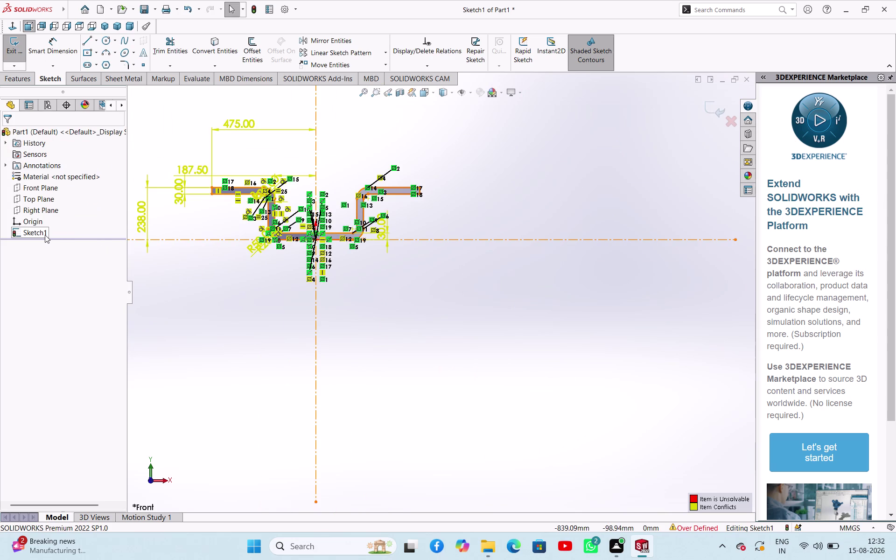
click(253, 12)
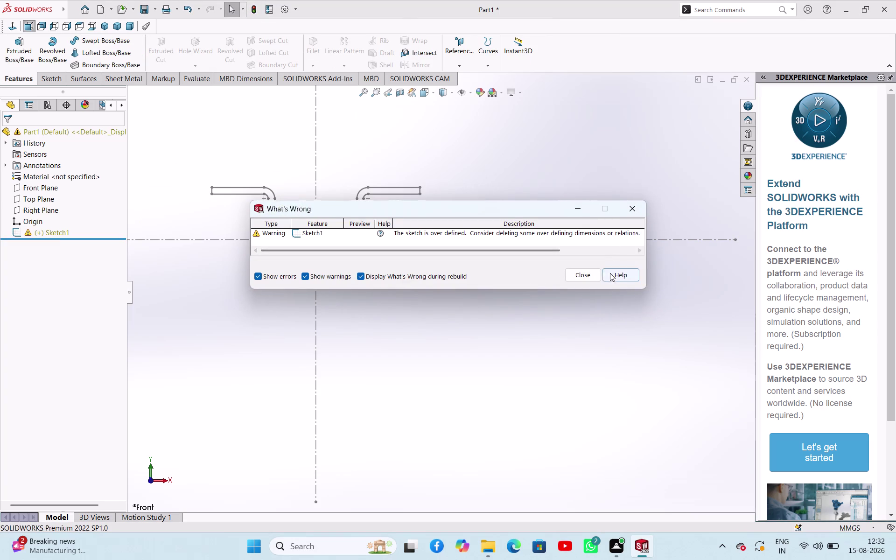
click(587, 274)
click(439, 159)
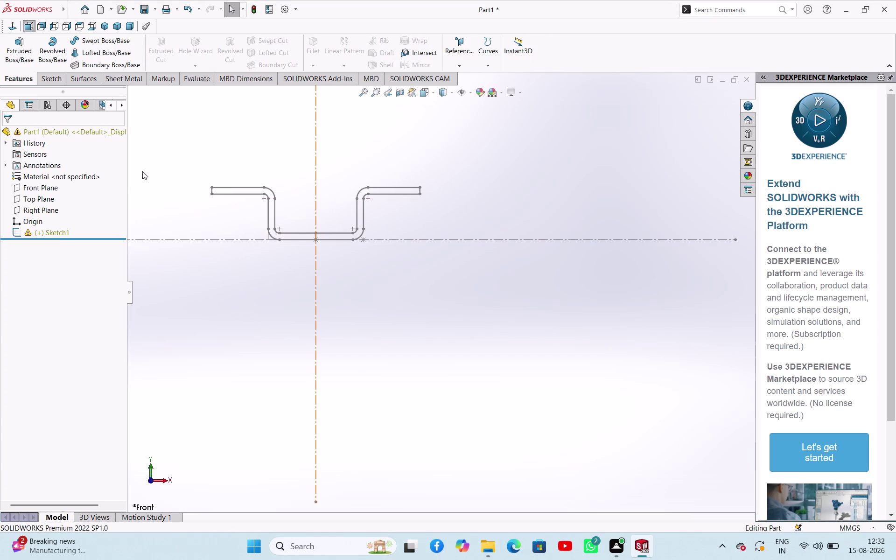
key(ctrl+z)
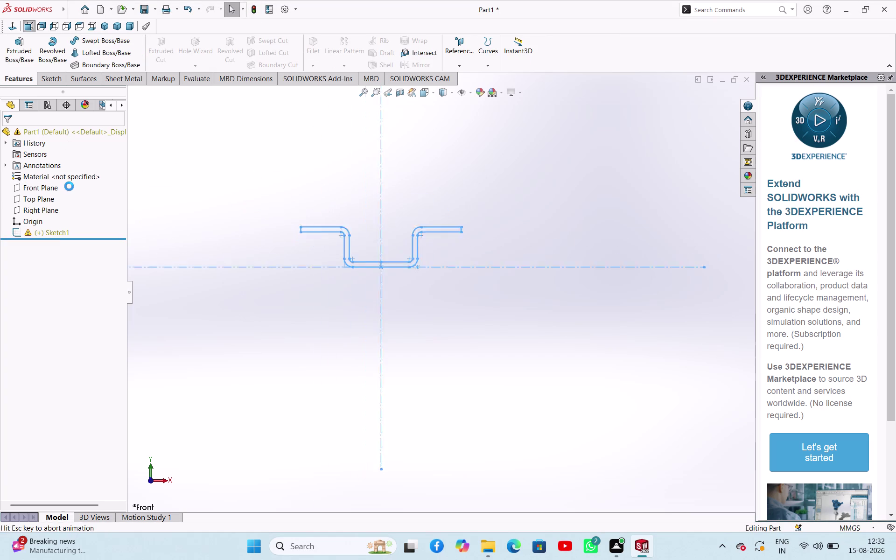
key(ctrl+z)
key(ctrl+z)
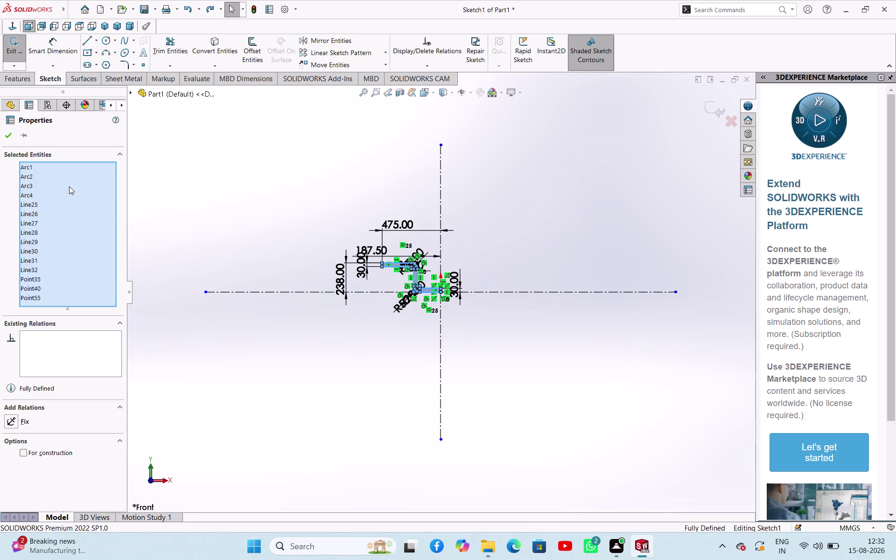
Delete all the bent-bar profile geometry inside Sketch1 and exit the sketch.
key(ctrl+z)
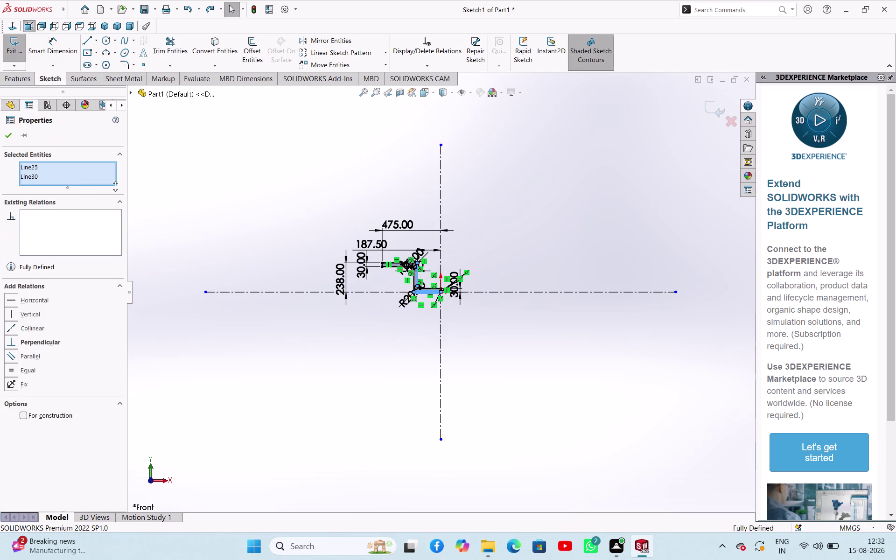
click(201, 171)
click(172, 199)
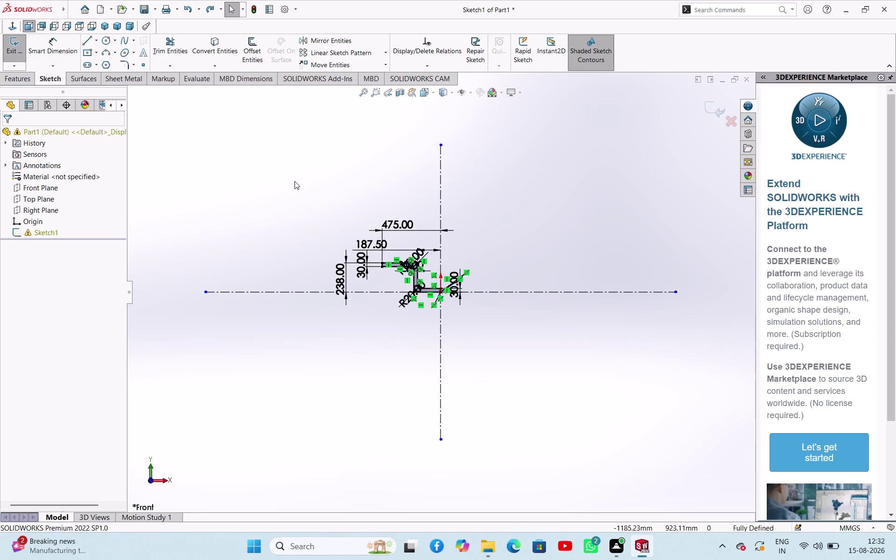
drag(307, 216, 284, 381)
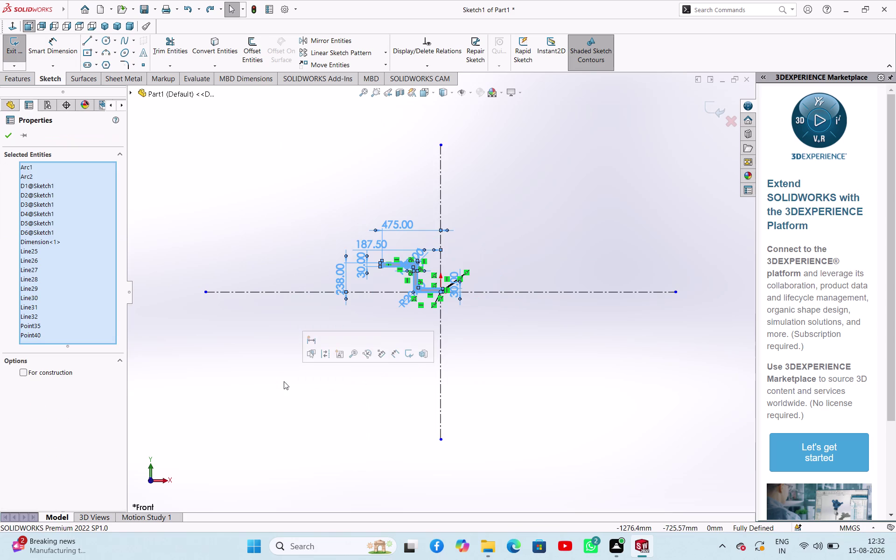
key(Delete)
click(229, 225)
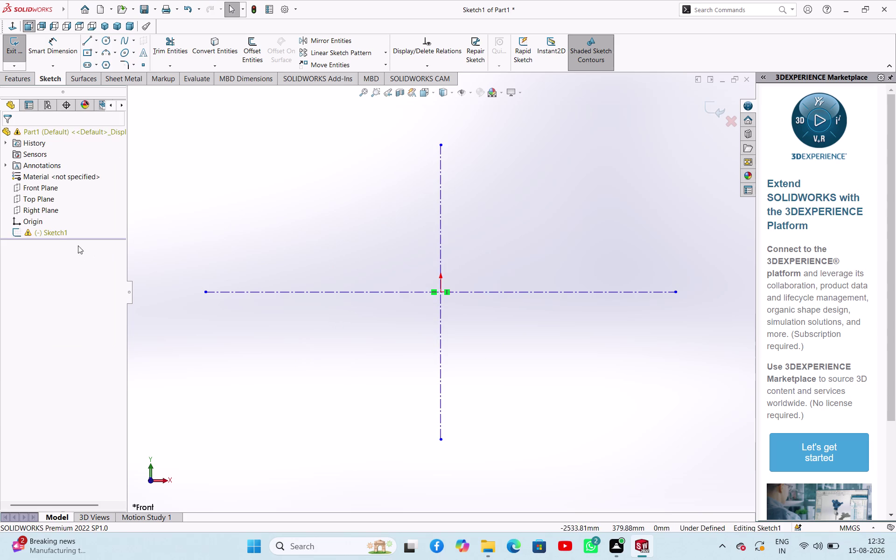
right_click(58, 233)
click(264, 220)
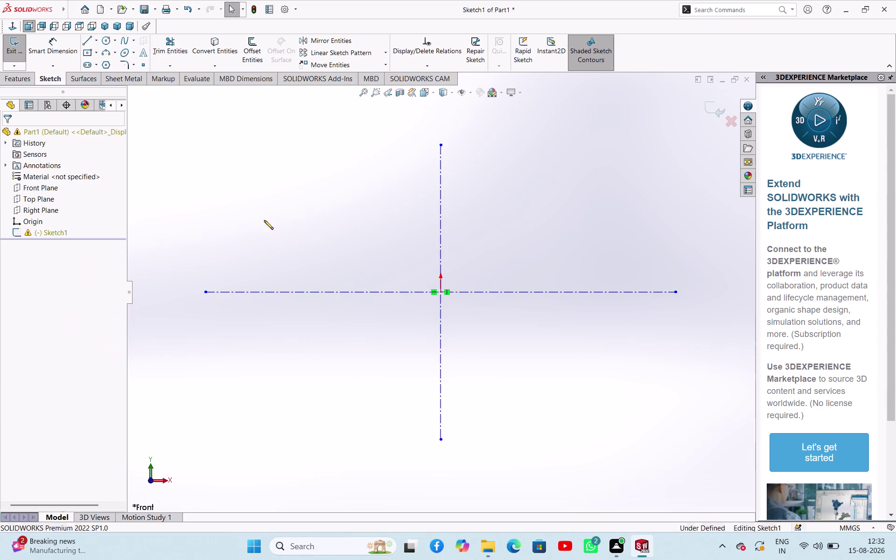
click(12, 51)
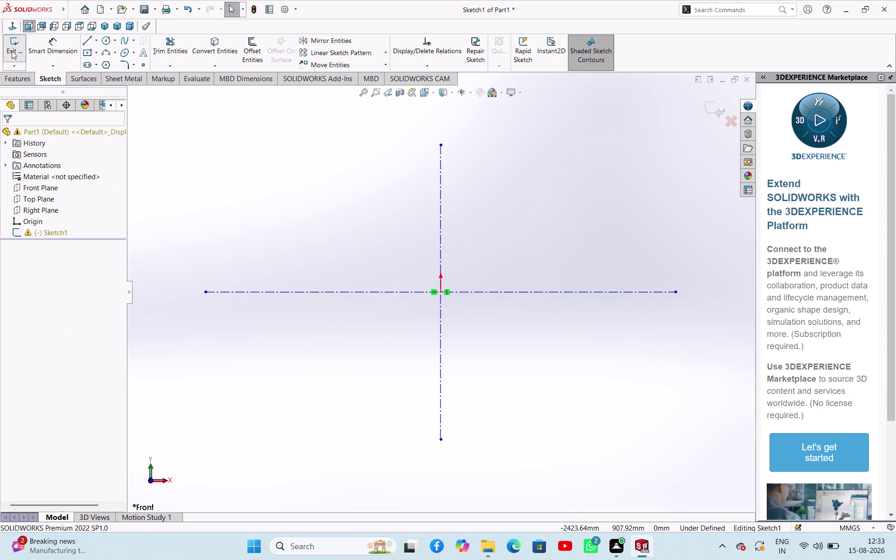
Delete Sketch1 from the part and confirm the deletion.
right_click(25, 228)
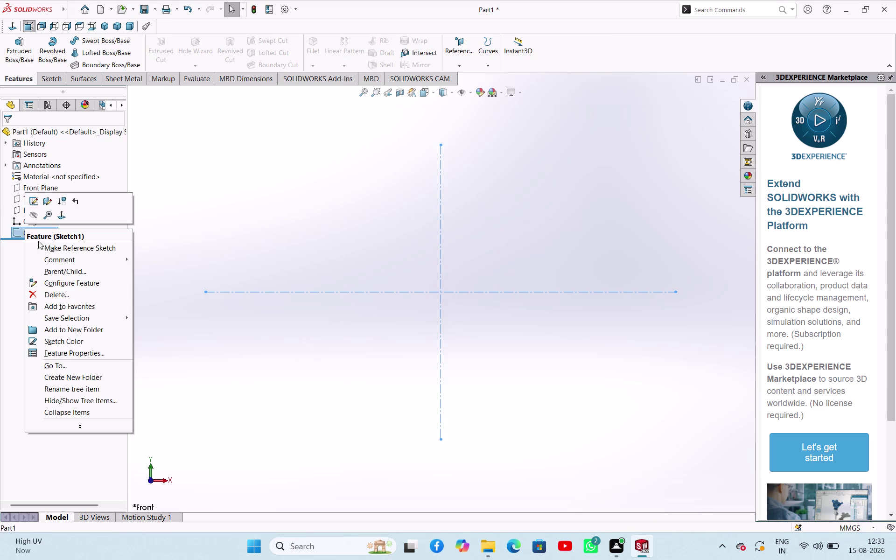
click(35, 293)
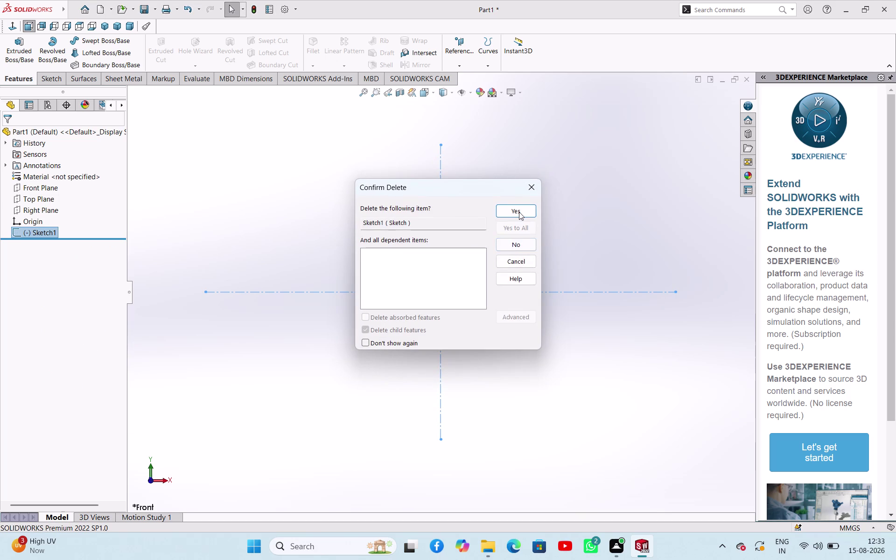
click(519, 212)
click(327, 202)
click(46, 185)
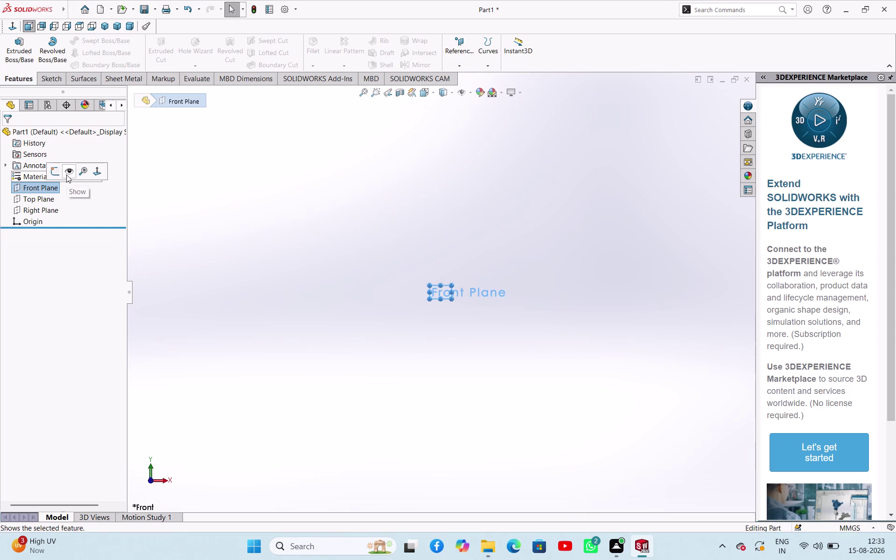
Start a Front Plane sketch and draw a horizontal construction centerline from the origin.
click(59, 173)
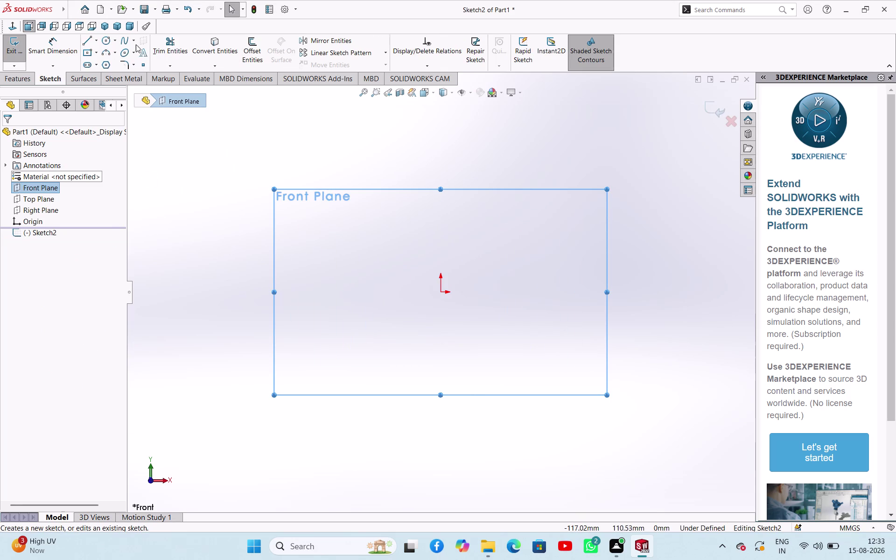
click(95, 41)
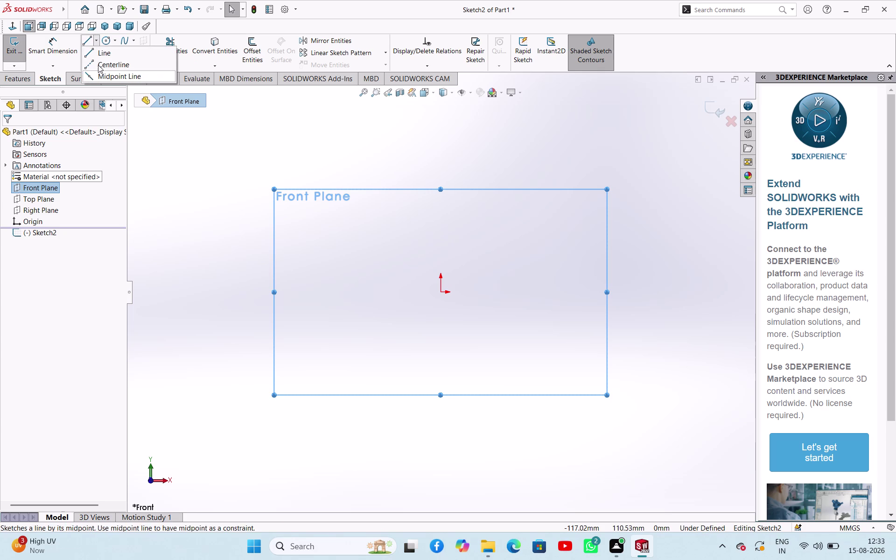
click(99, 64)
click(27, 284)
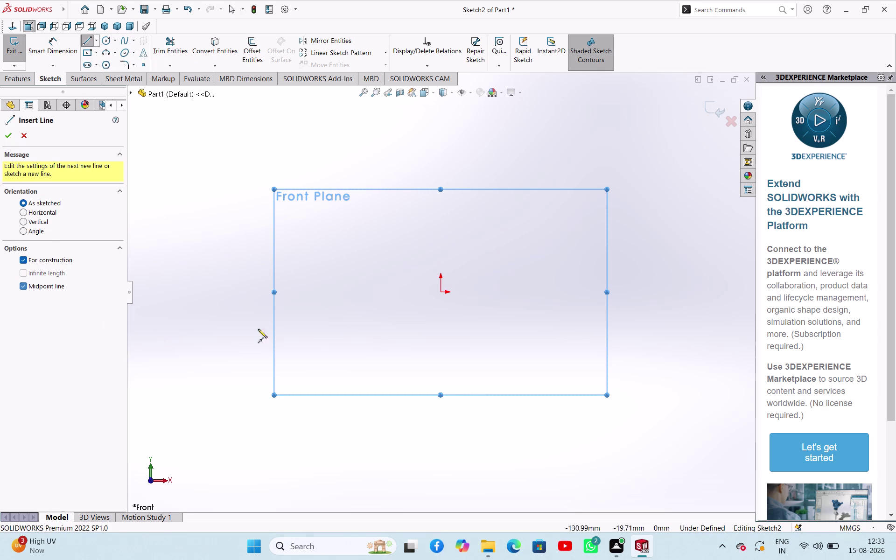
click(443, 293)
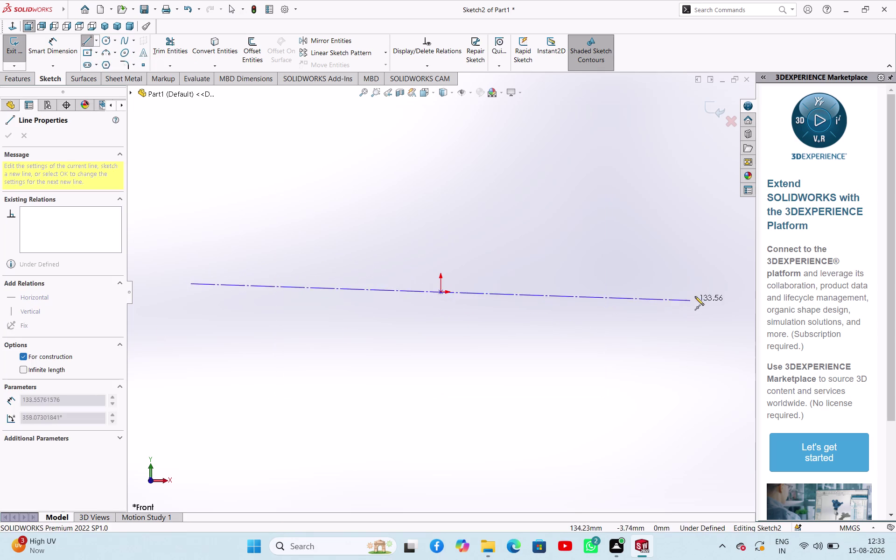
click(714, 292)
right_click(571, 330)
click(584, 337)
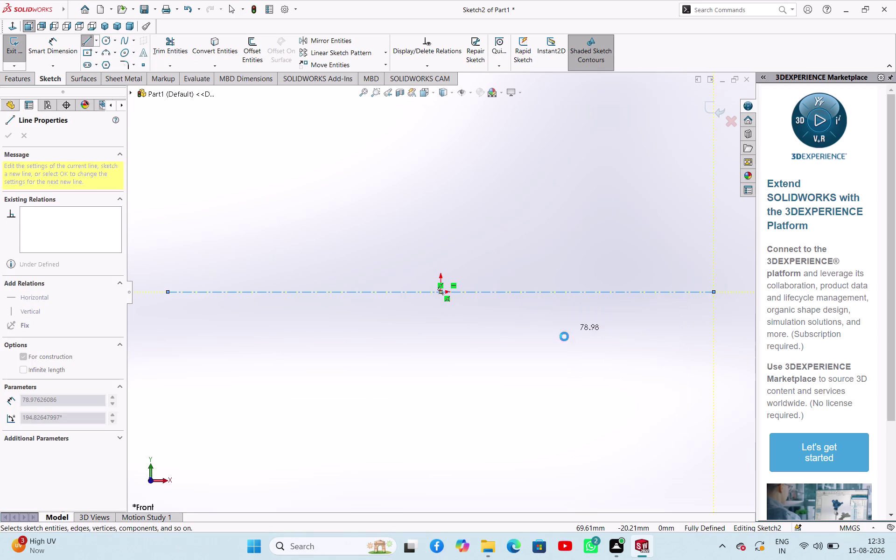
Draw a vertical construction centerline from the origin with Midpoint Line.
click(97, 38)
click(98, 64)
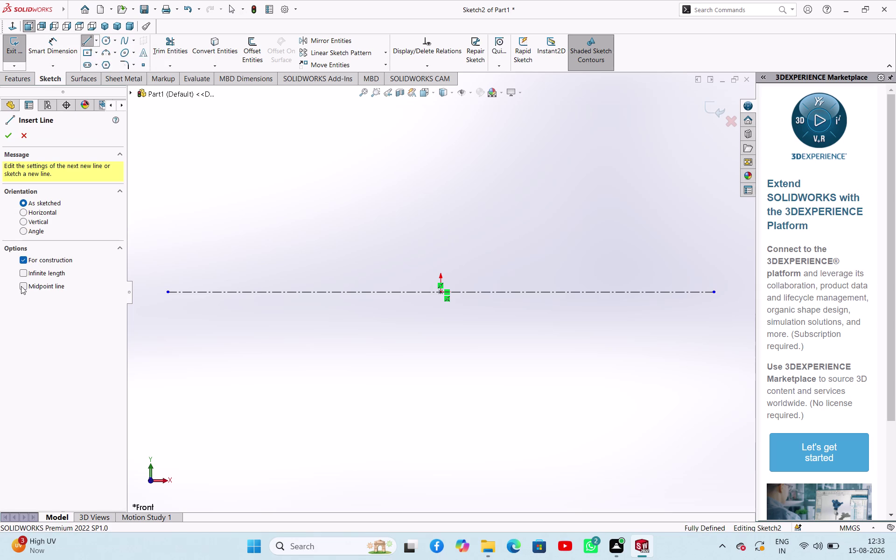
click(21, 287)
click(439, 295)
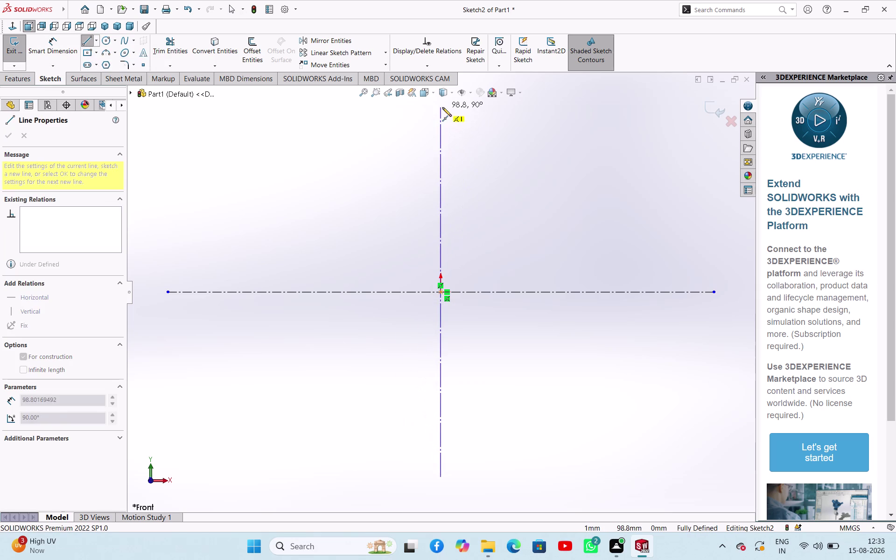
click(442, 107)
right_click(459, 159)
click(481, 177)
right_click(360, 174)
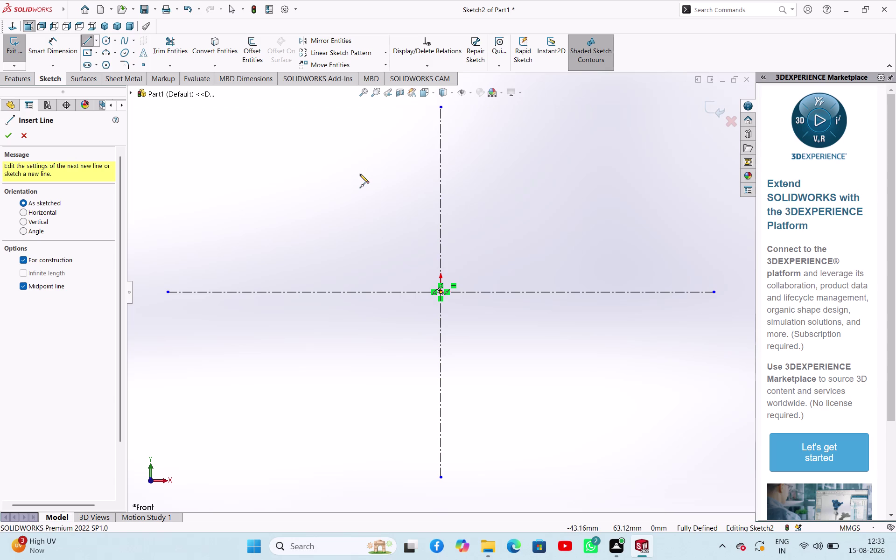
click(264, 185)
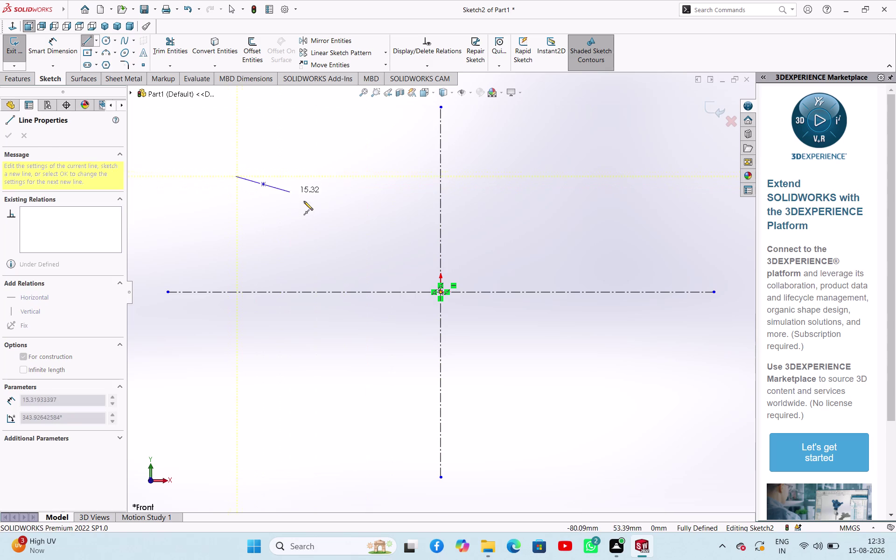
right_click(297, 212)
click(318, 222)
click(283, 224)
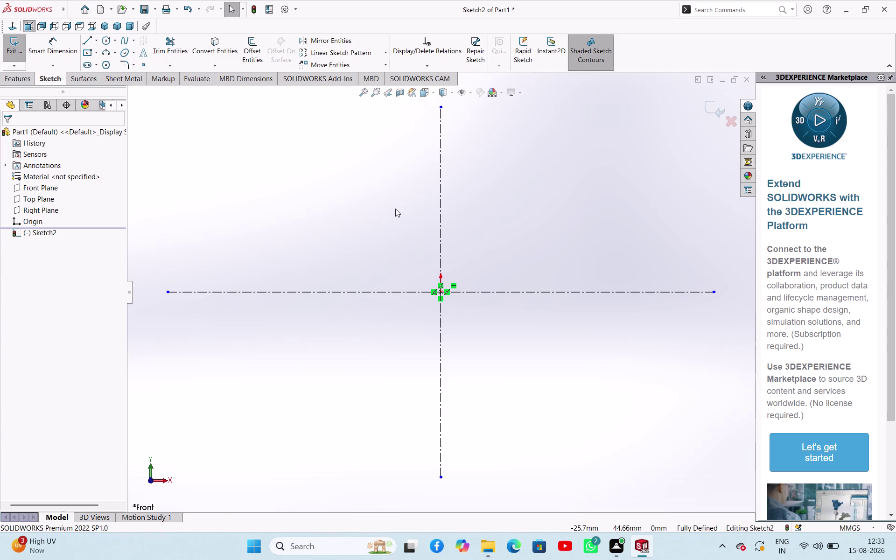
click(441, 217)
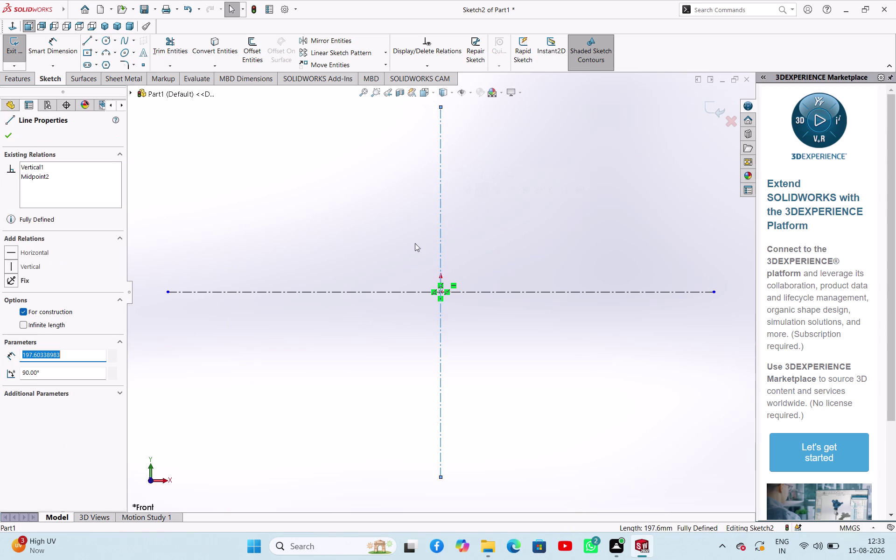
click(391, 291)
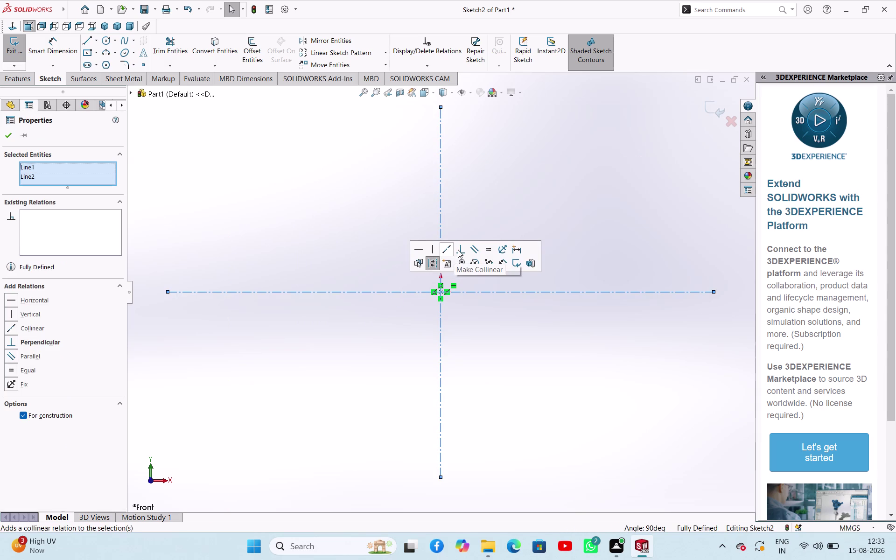
click(458, 249)
Draw the bottom edge along the centerline and the stepped right side with its lip.
click(341, 228)
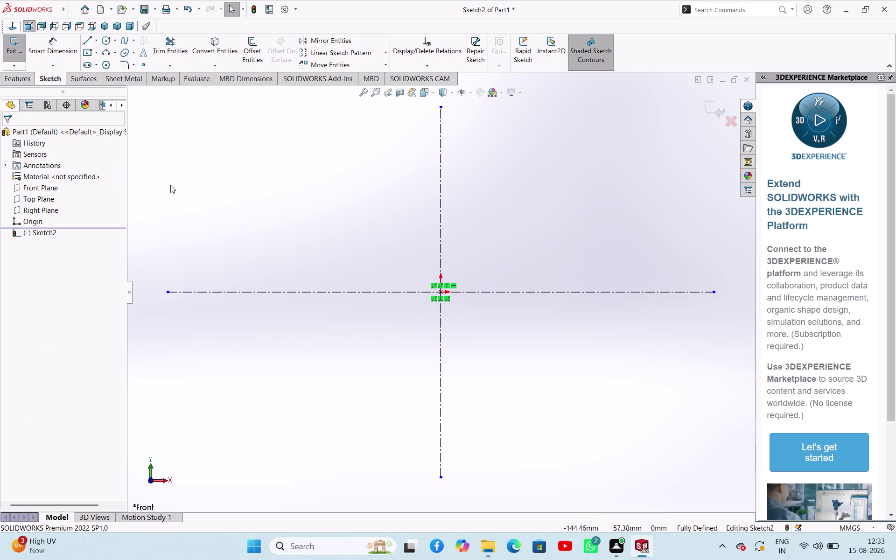
click(171, 185)
click(88, 40)
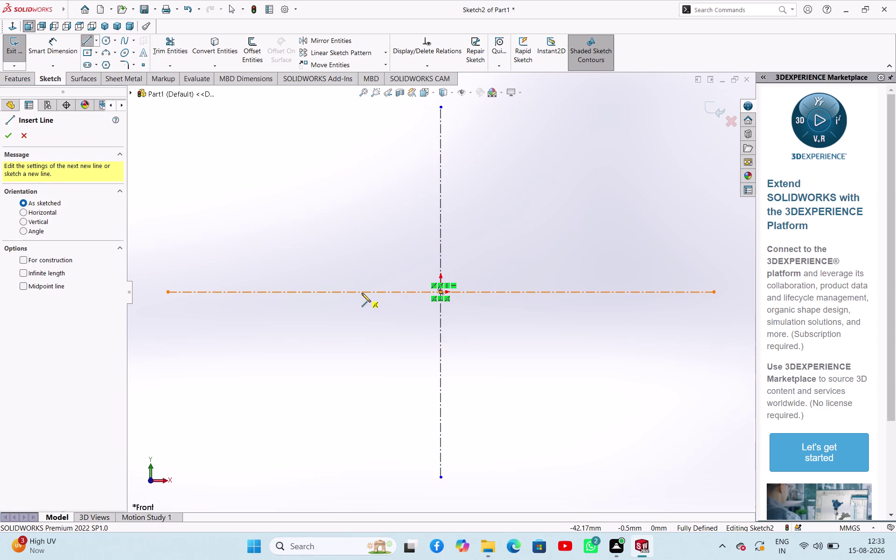
drag(362, 293, 364, 297)
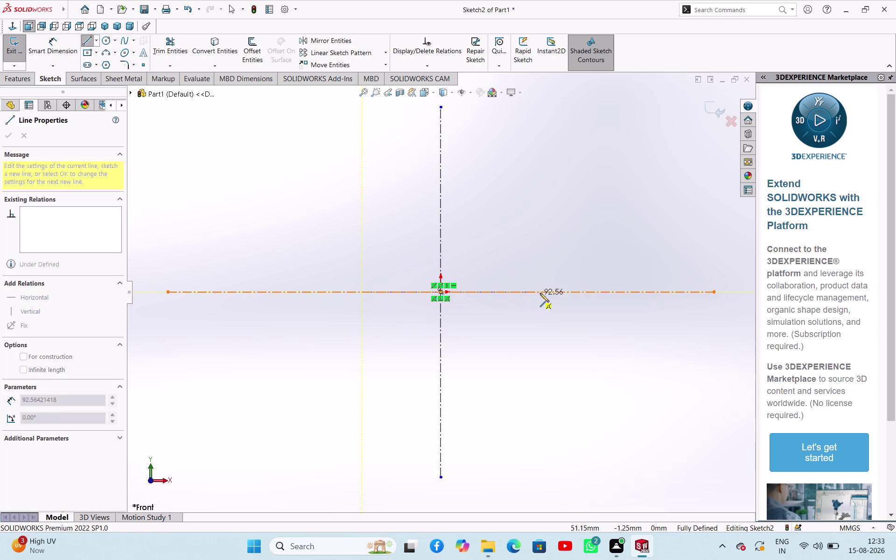
click(541, 294)
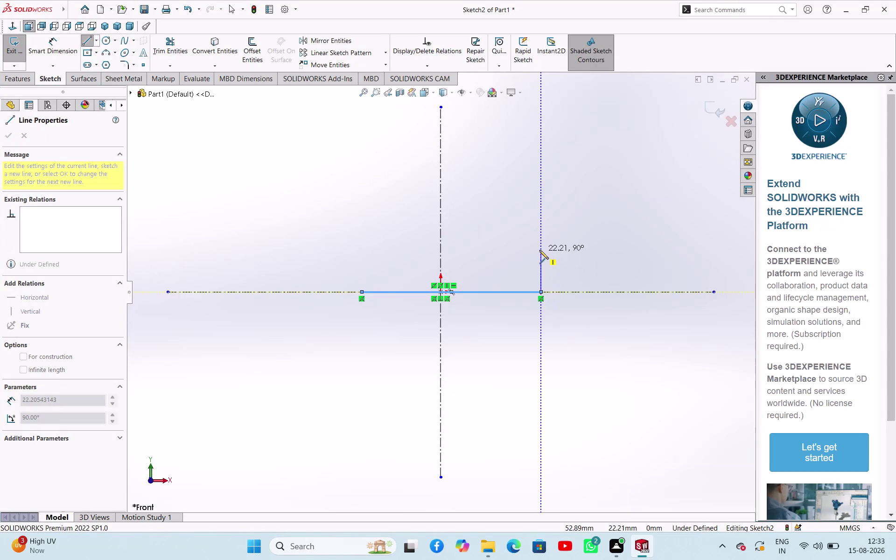
click(540, 249)
click(588, 251)
click(589, 225)
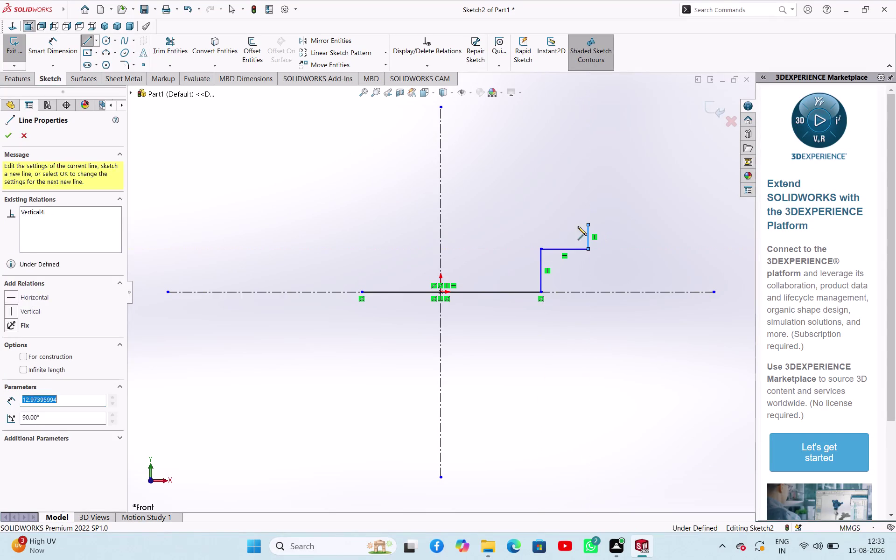
click(520, 226)
click(521, 271)
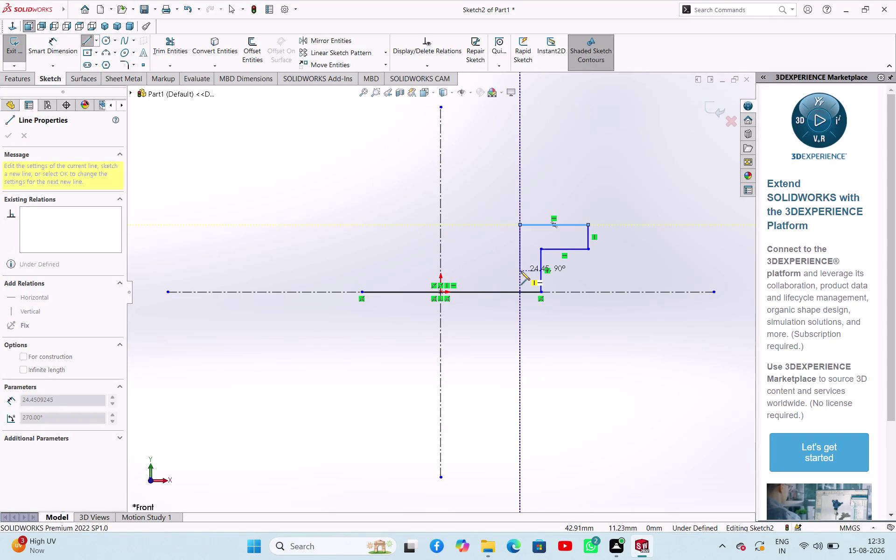
Draw the central recess and left lip, closing the outline on the bottom edge.
drag(419, 268, 421, 259)
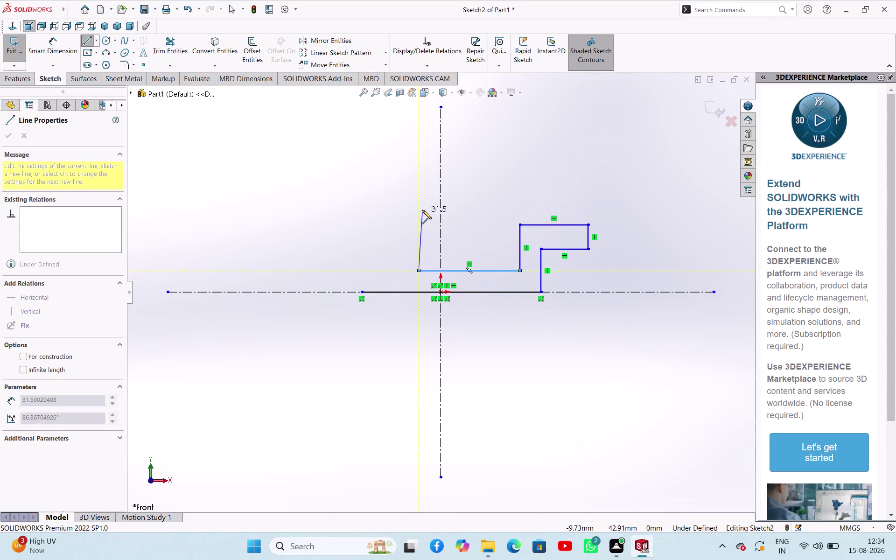
click(418, 225)
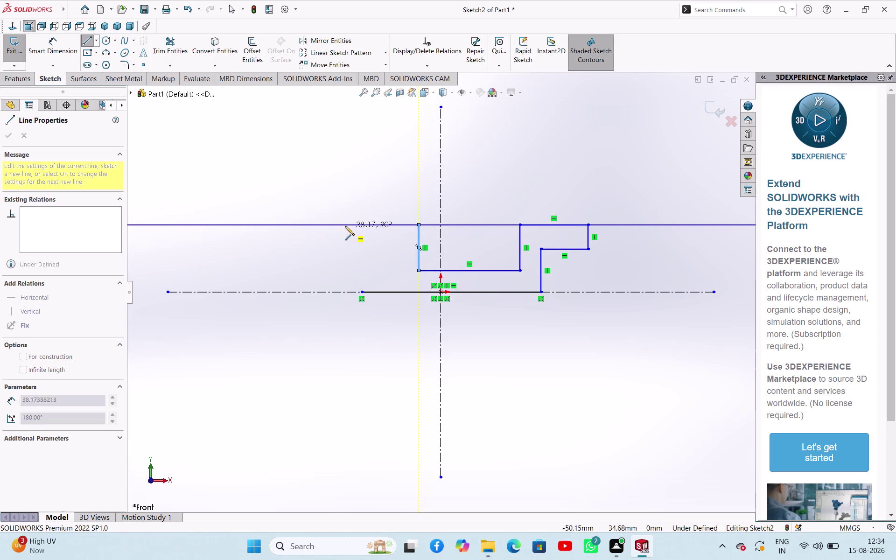
click(303, 223)
click(303, 236)
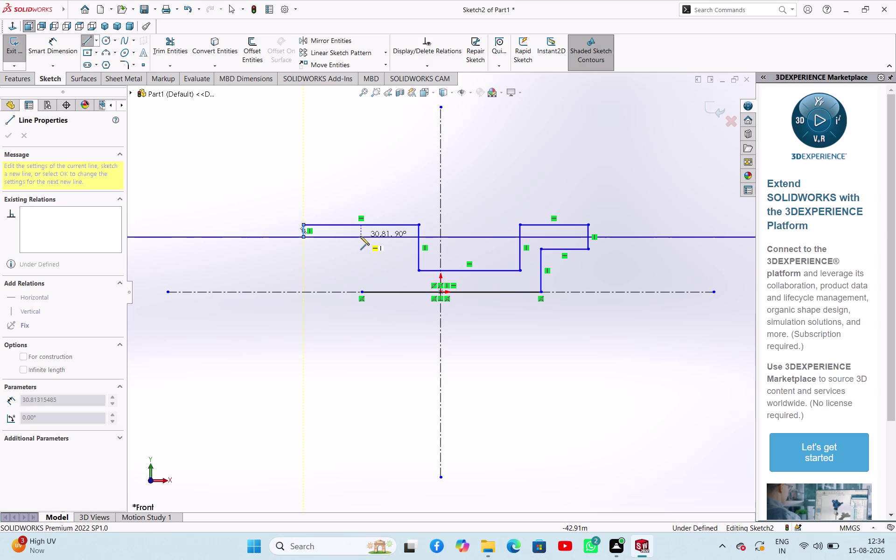
click(360, 236)
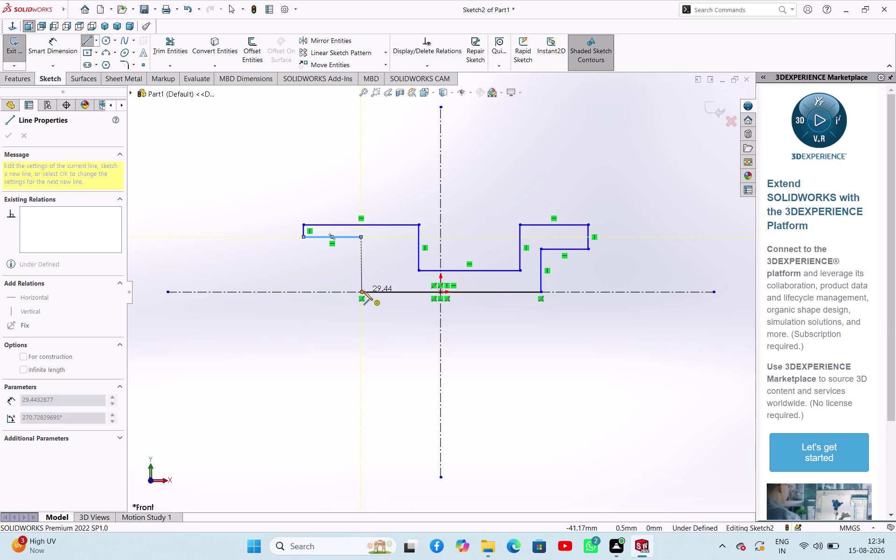
click(364, 291)
right_click(360, 305)
click(364, 309)
click(522, 158)
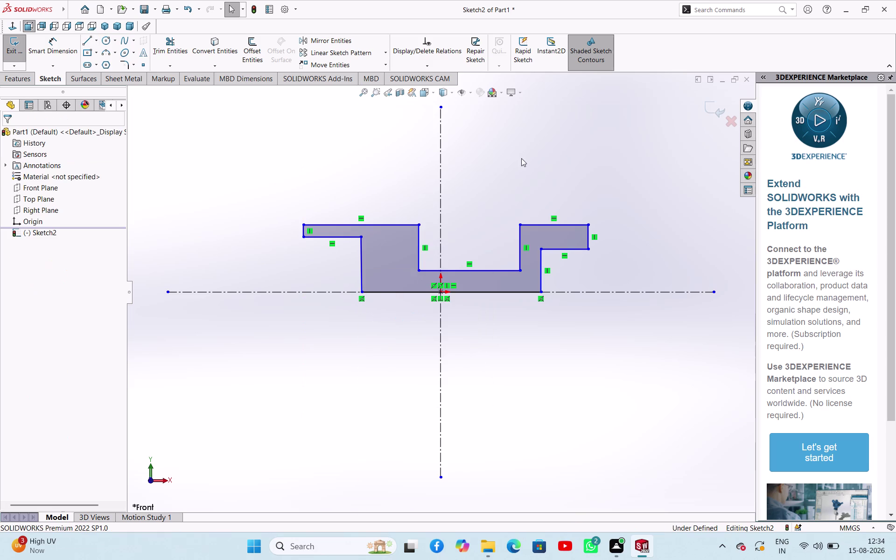
Apply a horizontal relation to the top edges of the left and right lips.
scroll(up, 3)
scroll(down, 3)
scroll(up, 3)
scroll(down, 3)
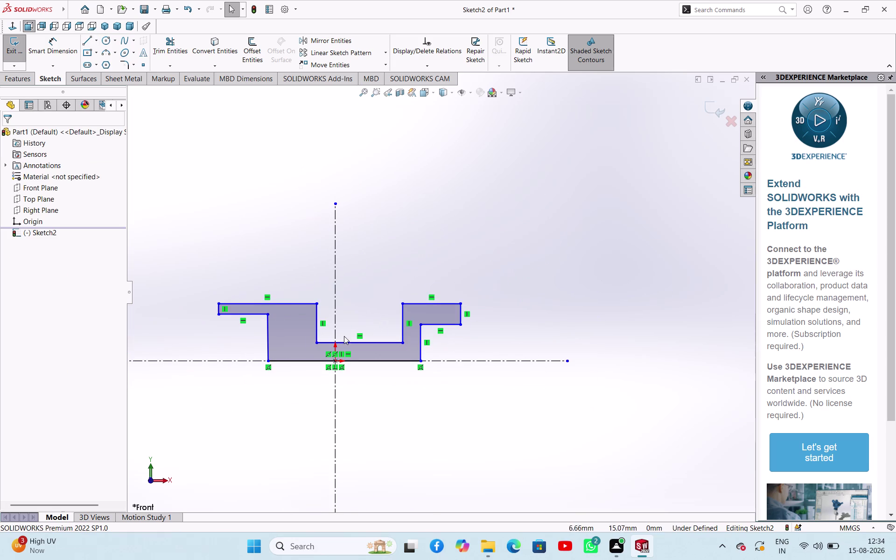
click(291, 303)
click(427, 304)
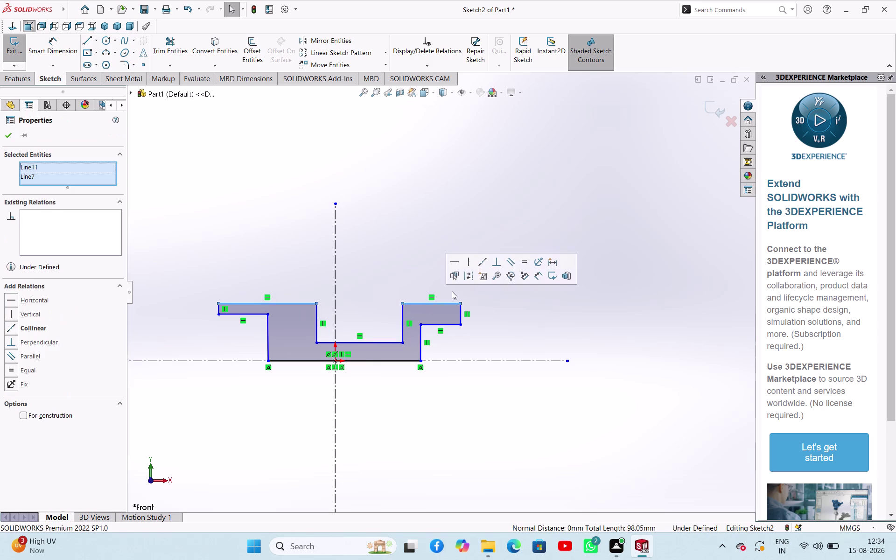
click(460, 259)
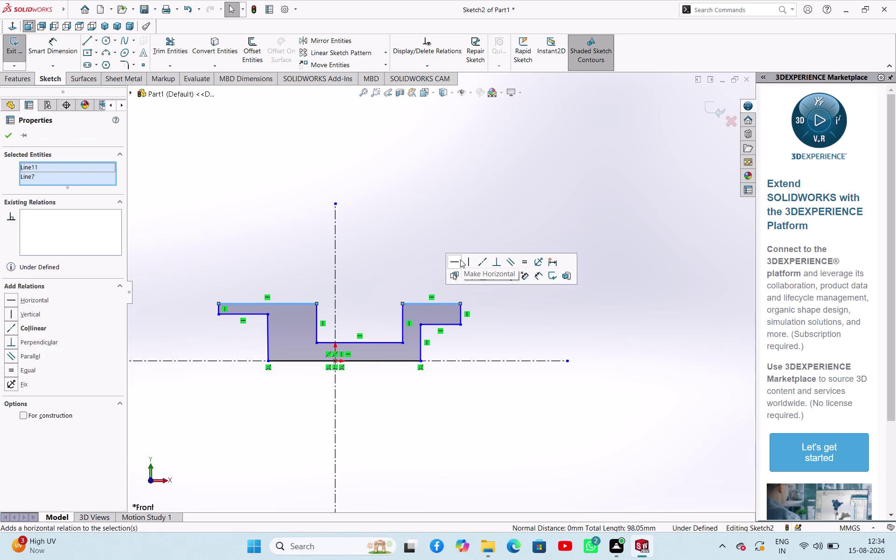
click(457, 263)
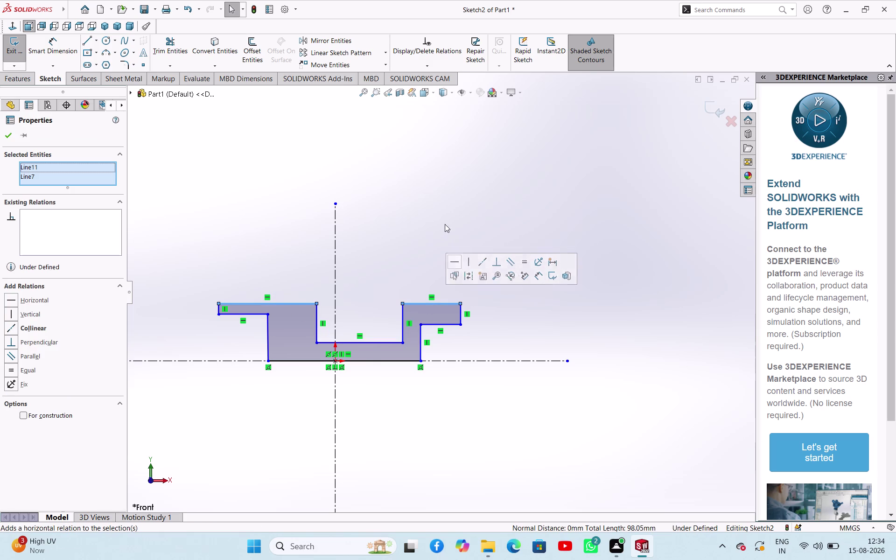
click(425, 195)
key(Escape)
Clear the selection and activate the dimensioning tool on the stepped profile.
key(Escape)
key(Escape)
key(Escape)
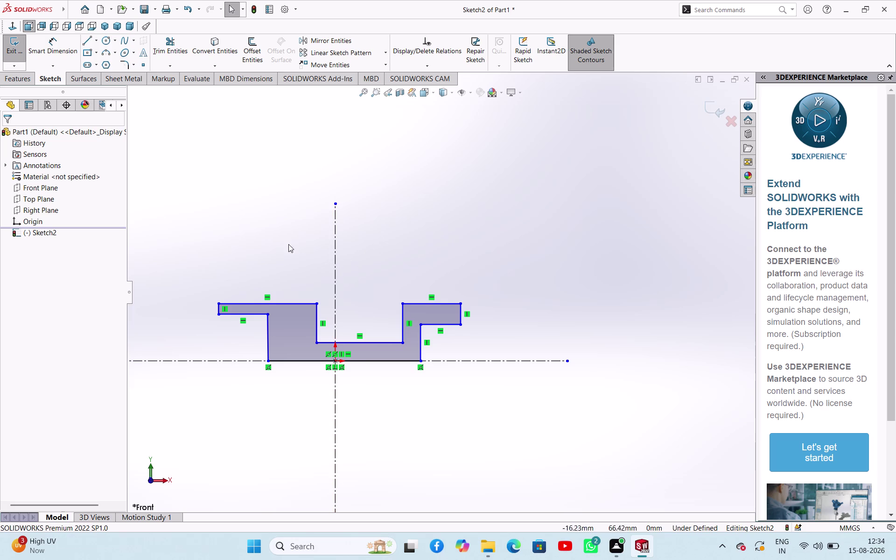
double_click(248, 222)
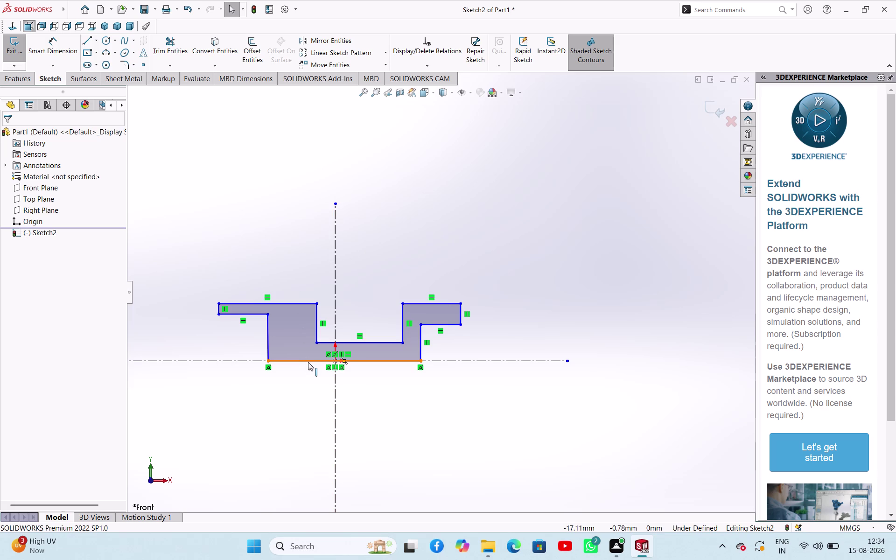
click(273, 235)
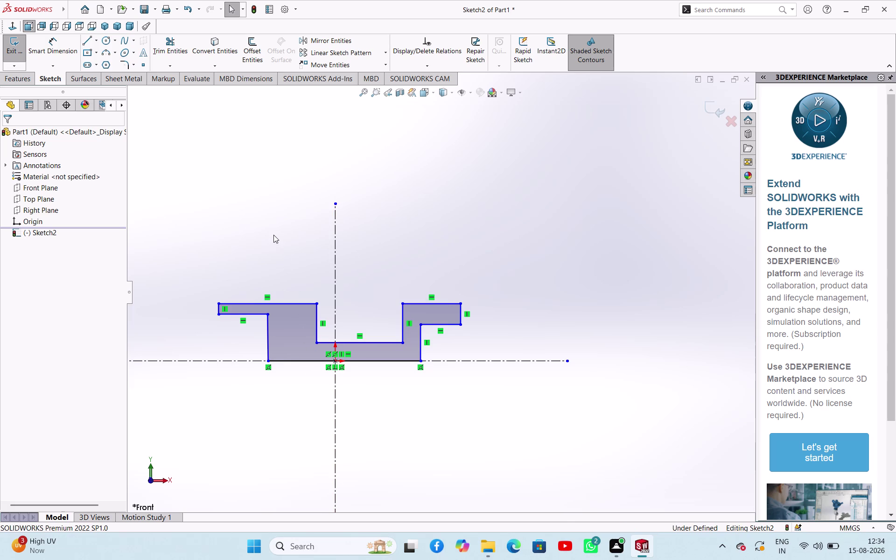
right_drag(244, 199, 287, 137)
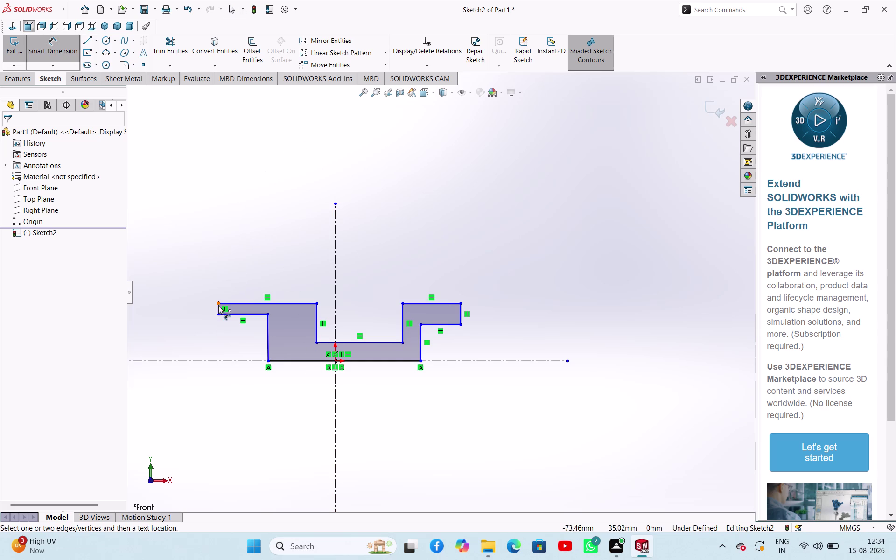
Dimension the profile's overall width to 950.
click(217, 309)
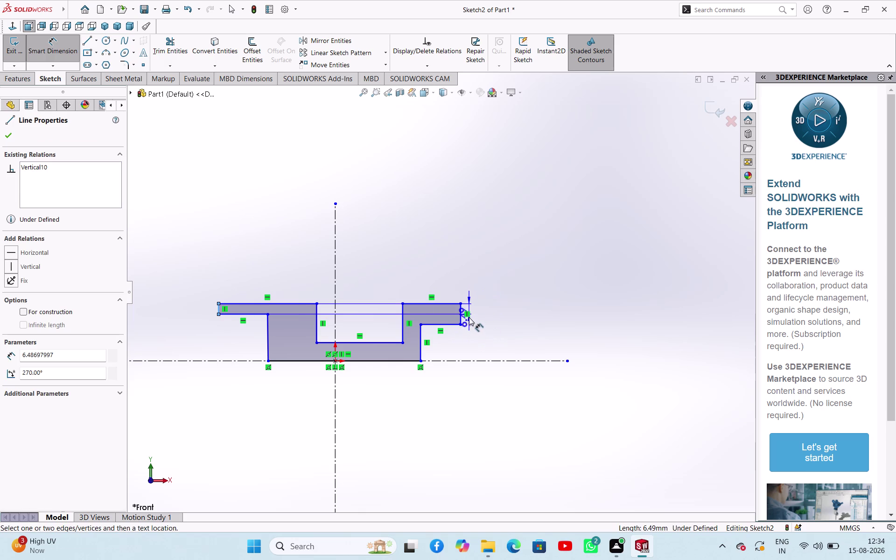
click(465, 317)
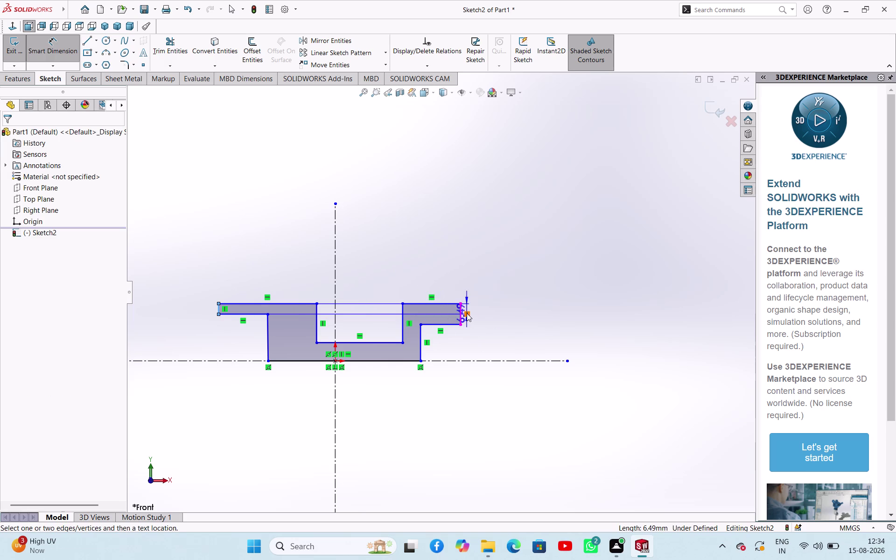
click(462, 312)
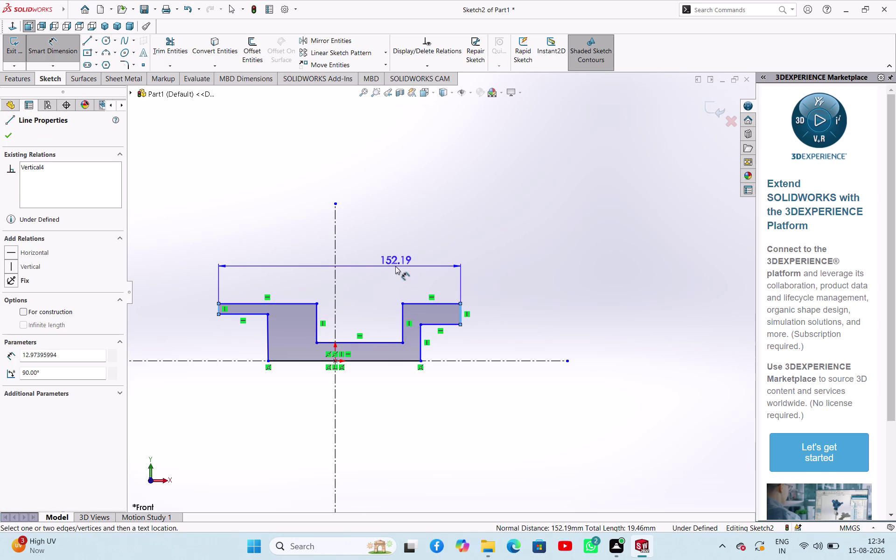
click(395, 266)
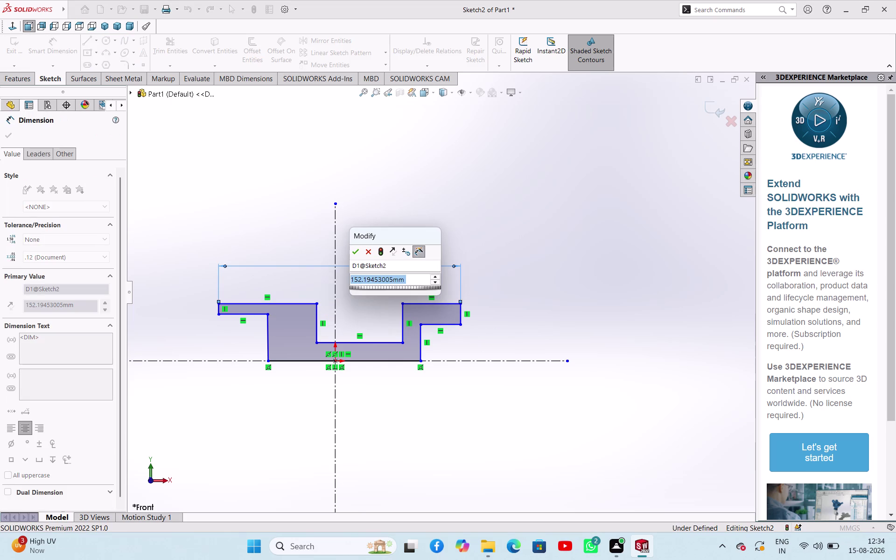
text(950)
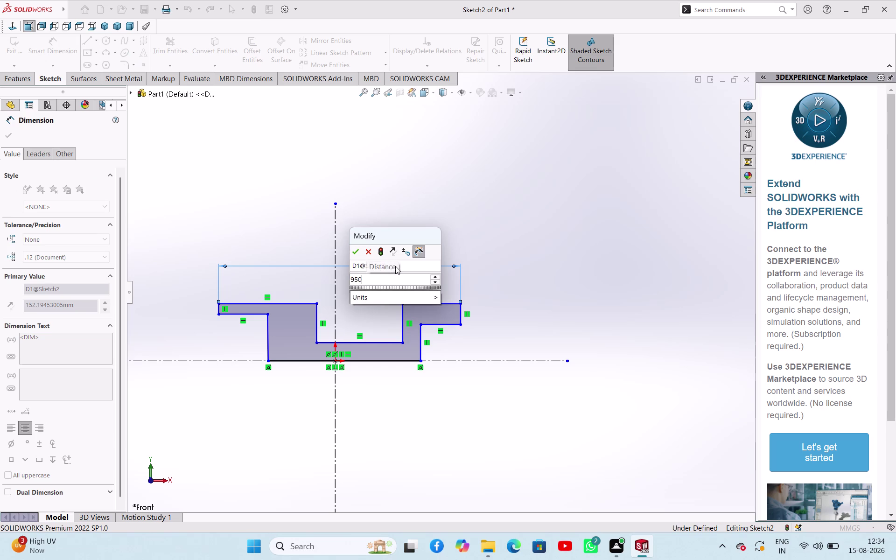
key(Return)
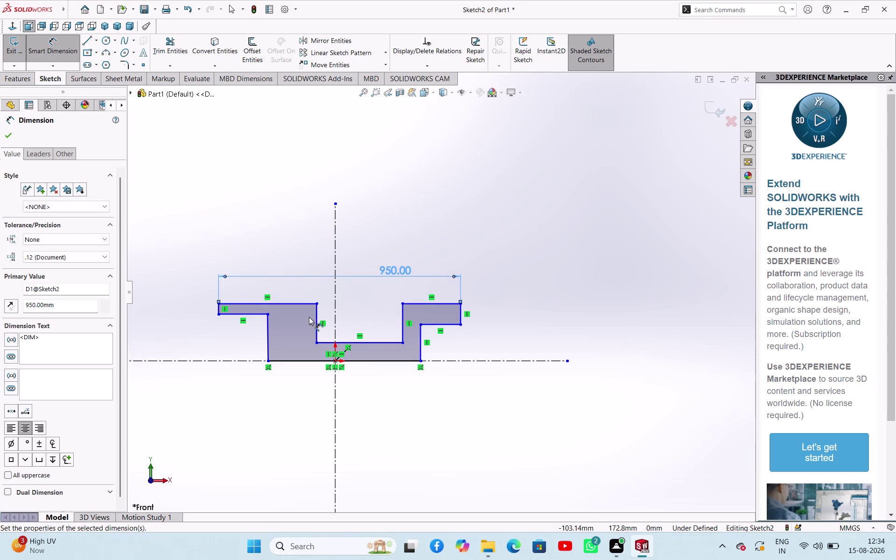
Dimension the left lip thickness to 30 and finish dimensioning.
click(246, 314)
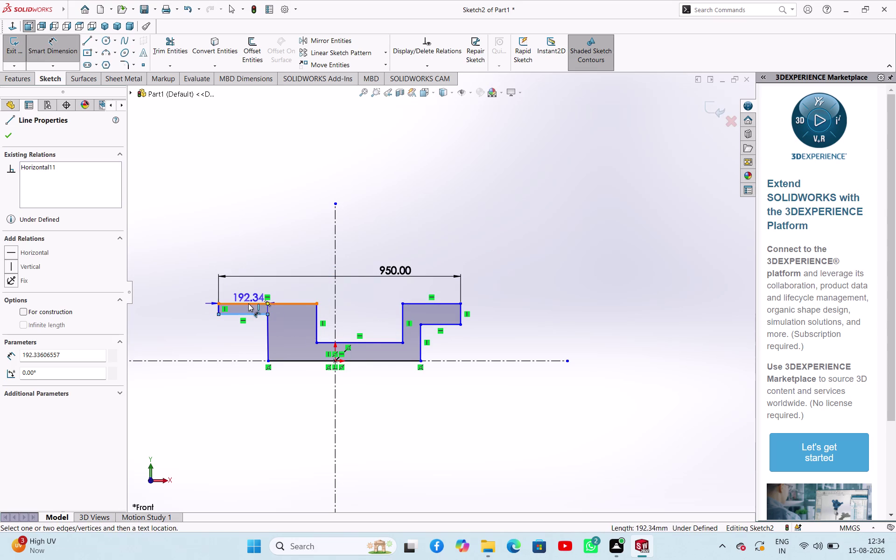
click(248, 303)
click(192, 310)
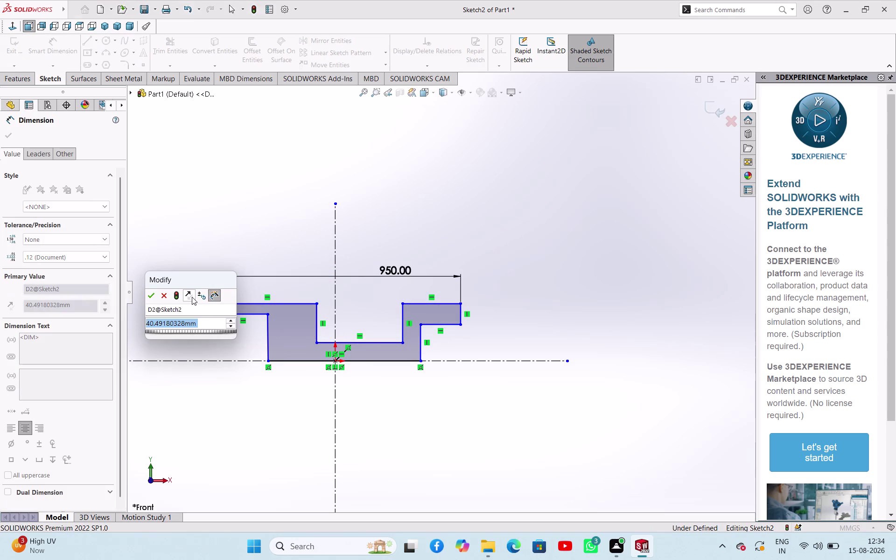
text(30)
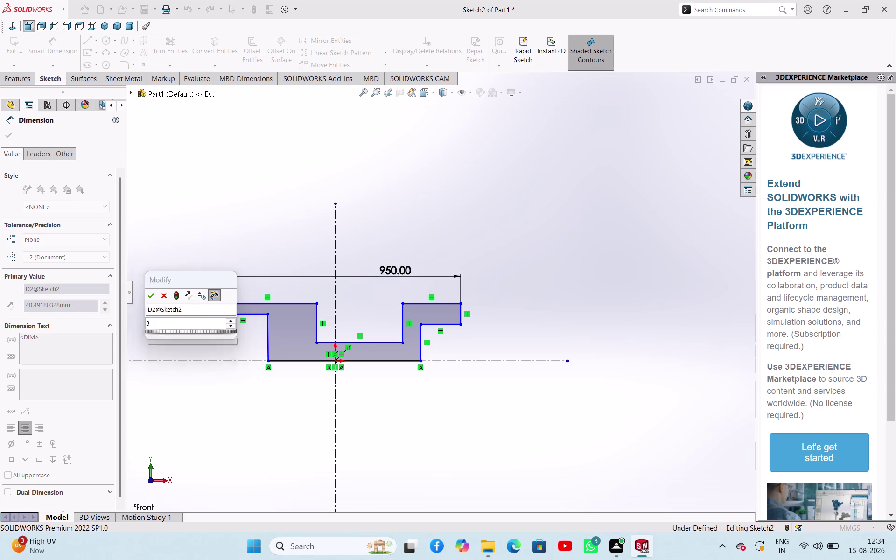
key(Return)
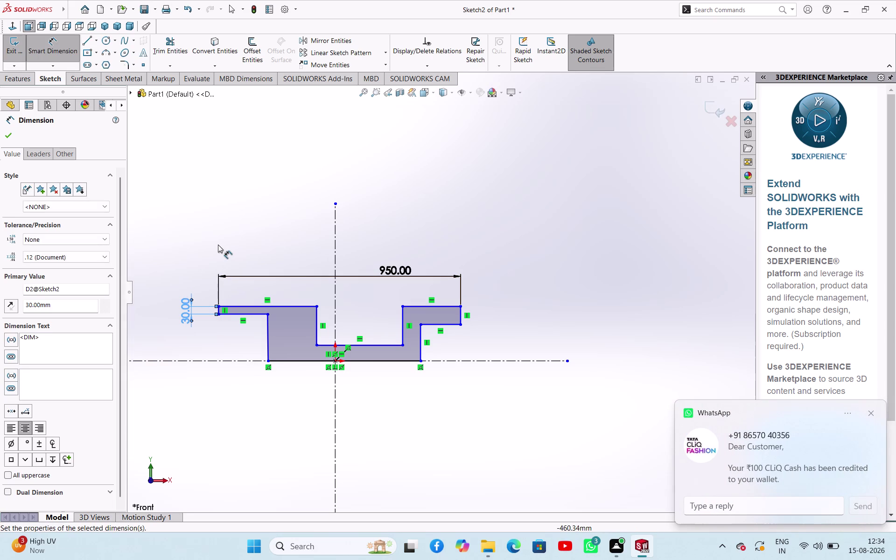
key(Escape)
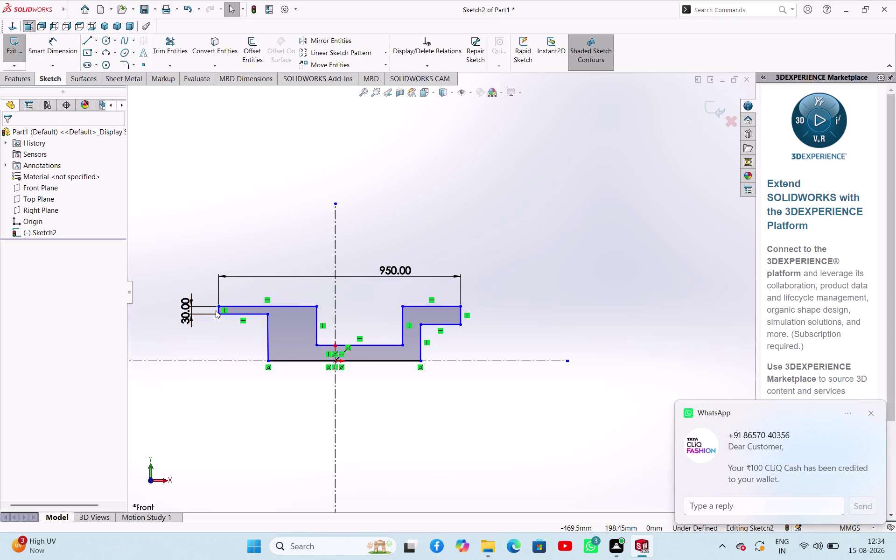
key(Escape)
scroll(down, 3)
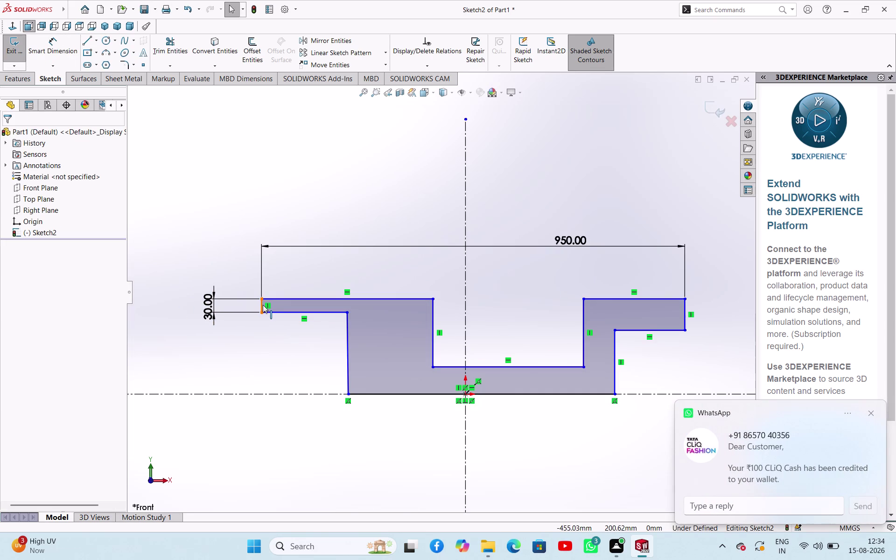
click(263, 305)
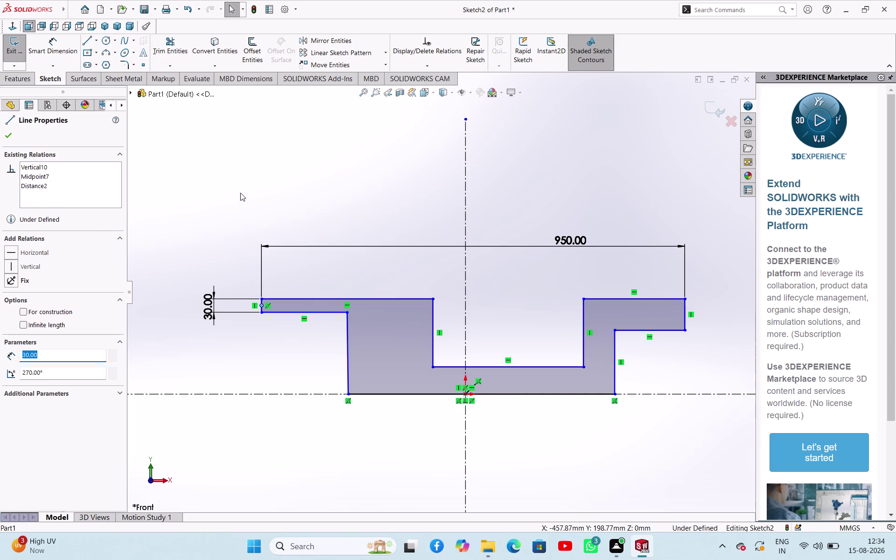
Make the right lip's short end edge equal to the 30 mm left end edge.
key(Escape)
click(239, 189)
key(Escape)
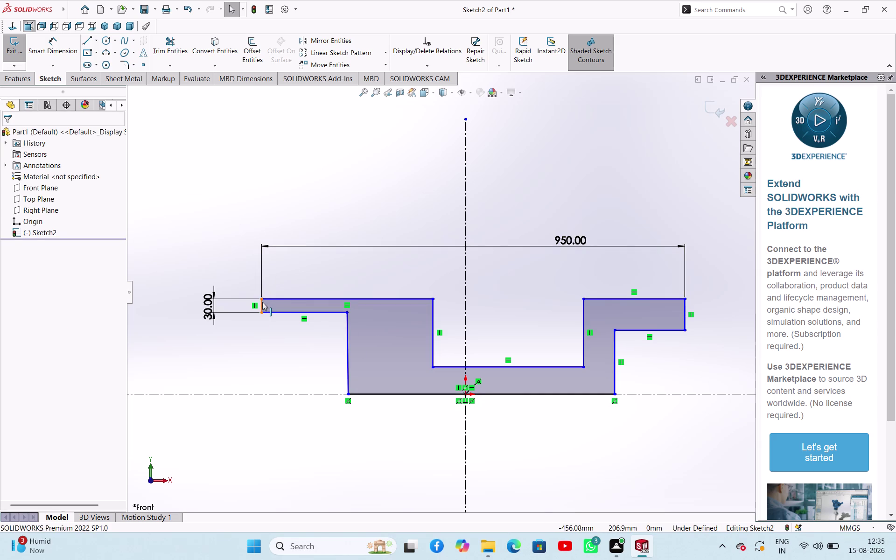
click(262, 302)
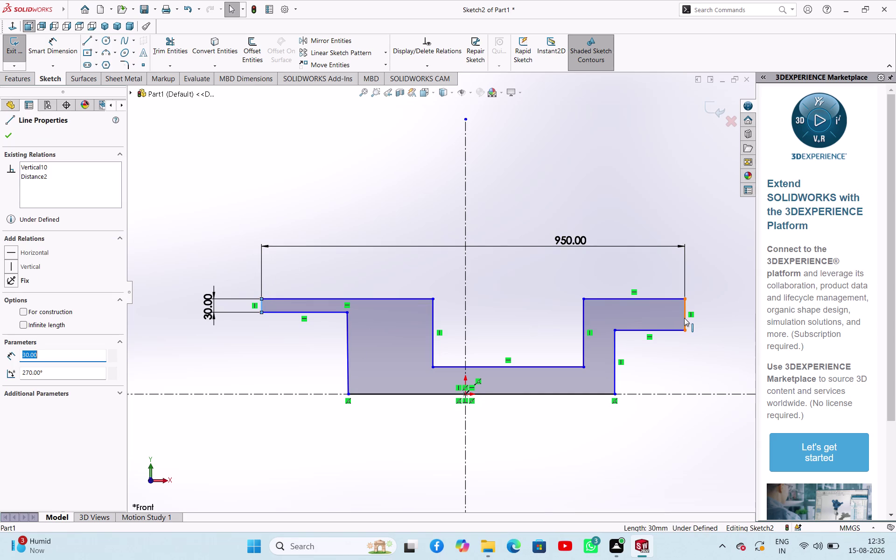
click(684, 318)
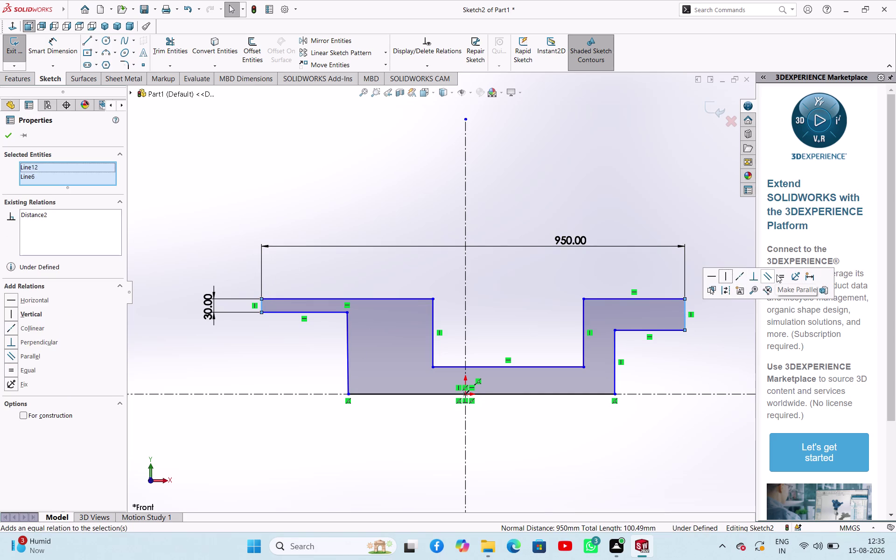
click(778, 274)
click(631, 253)
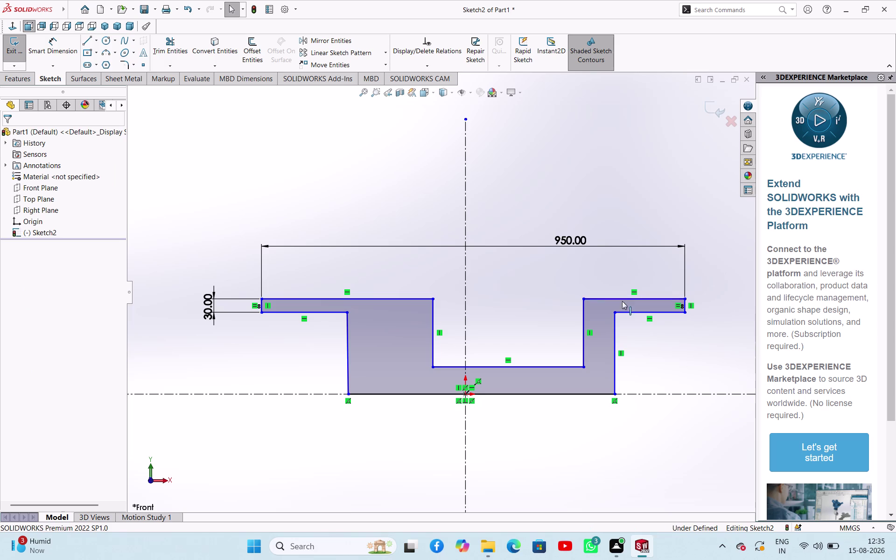
click(526, 367)
right_drag(395, 213, 411, 149)
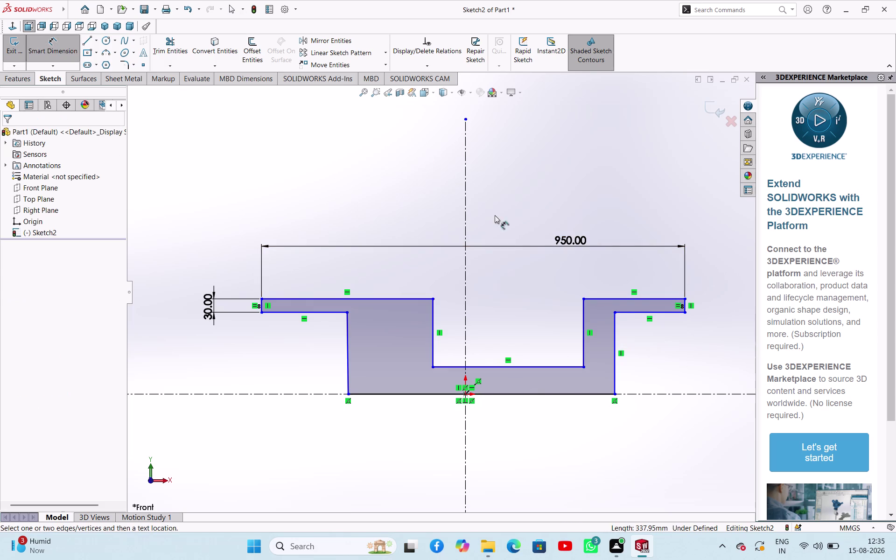
Dimension the centre recess floor 30 mm above the base line.
click(525, 367)
click(528, 392)
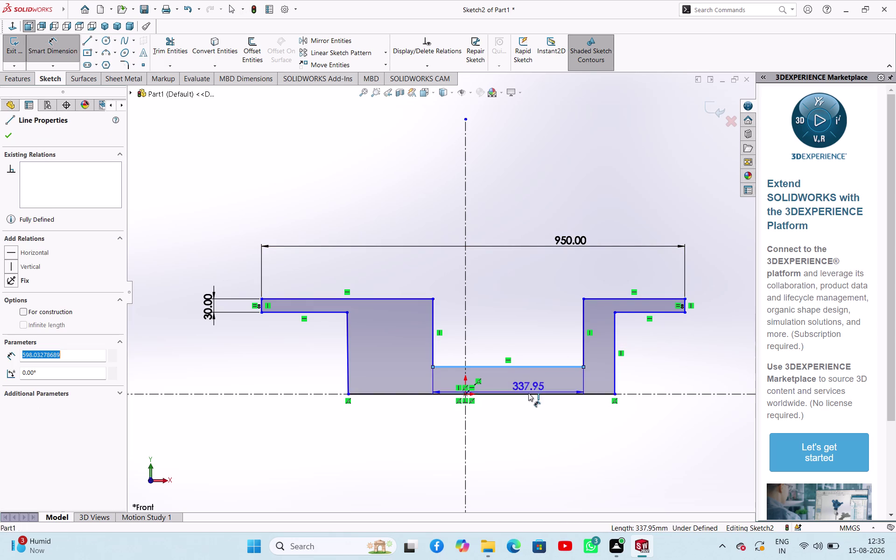
click(280, 366)
text(30)
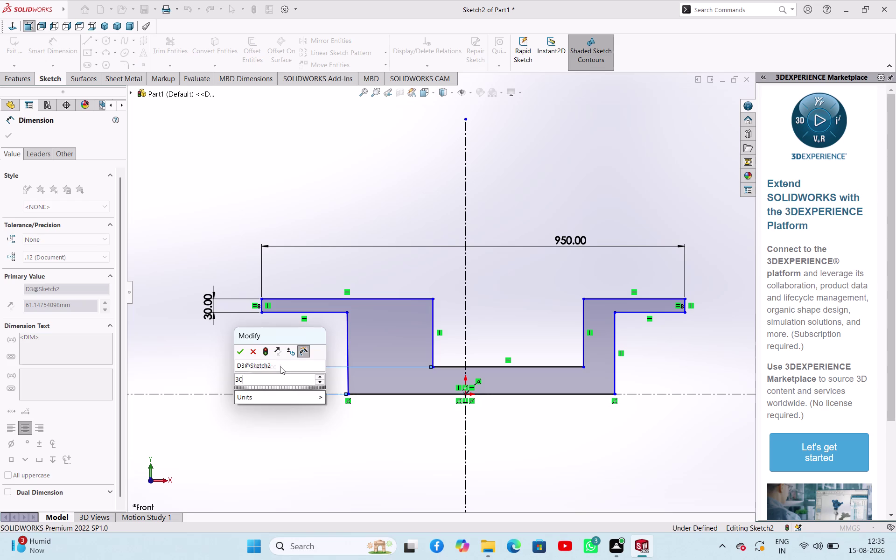
key(Return)
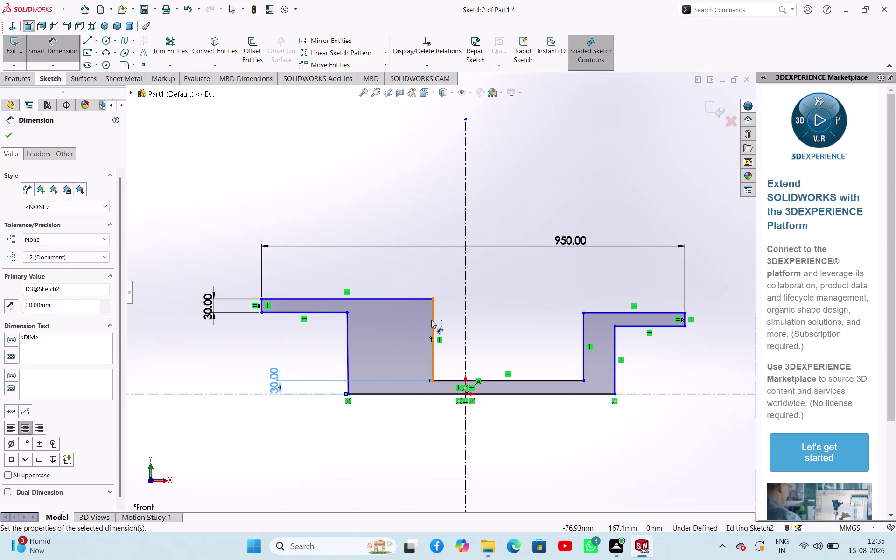
Make the left and right inner recess walls equal in length.
right_click(317, 163)
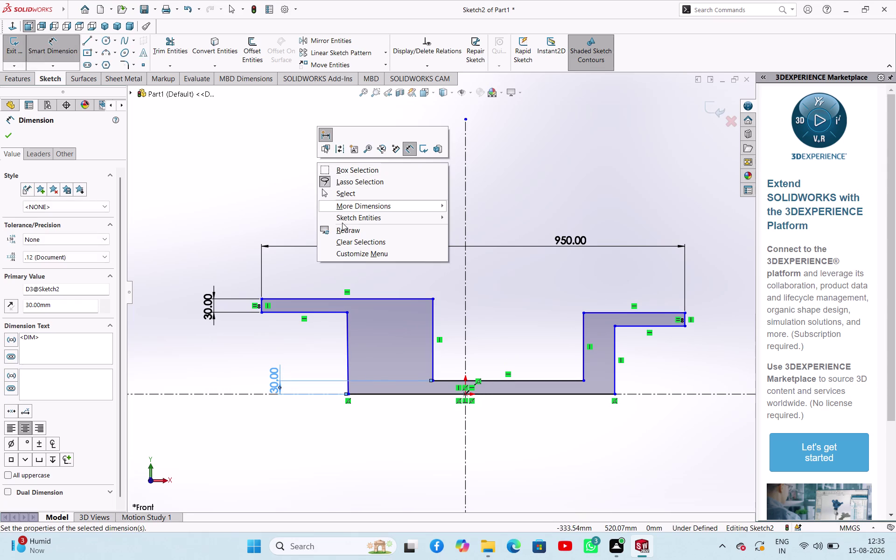
click(341, 195)
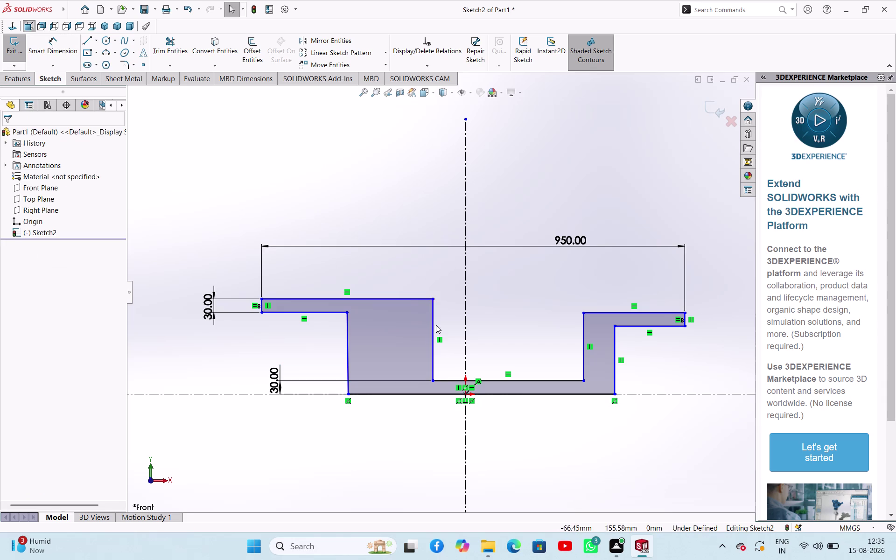
click(434, 321)
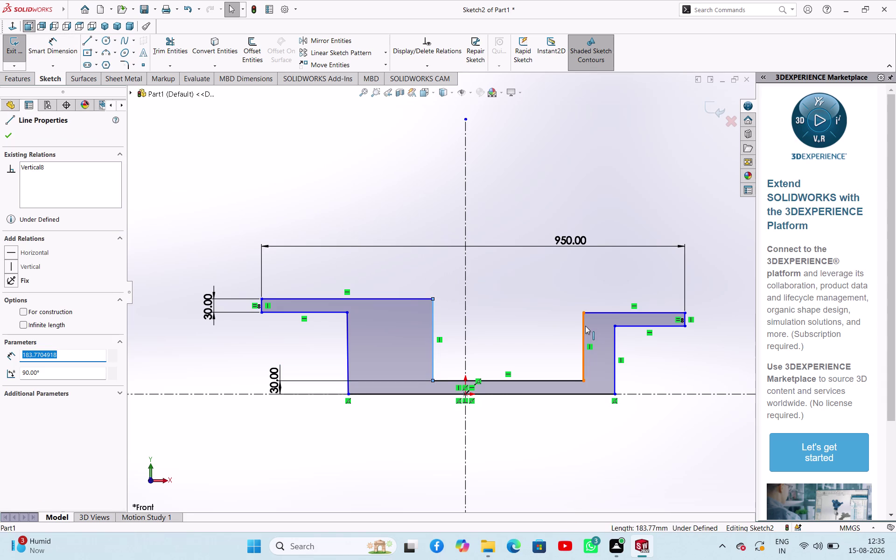
click(585, 326)
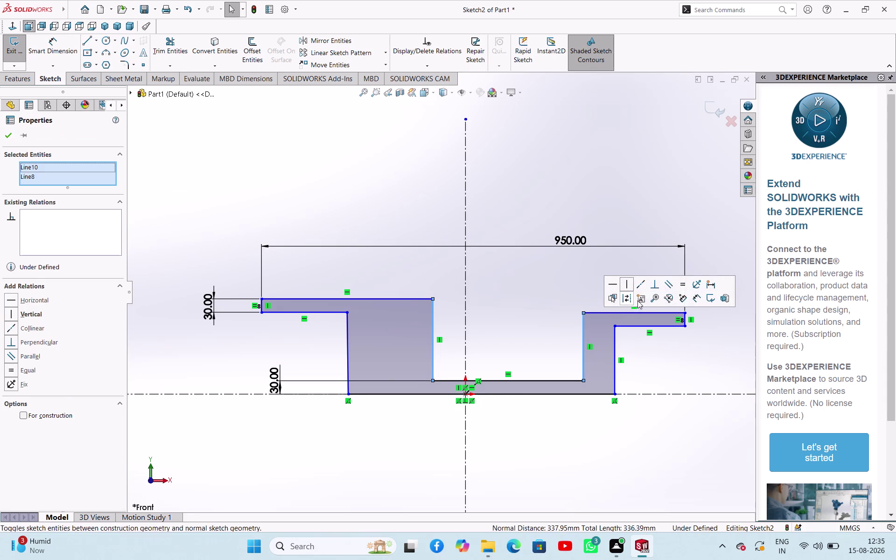
click(679, 282)
click(365, 185)
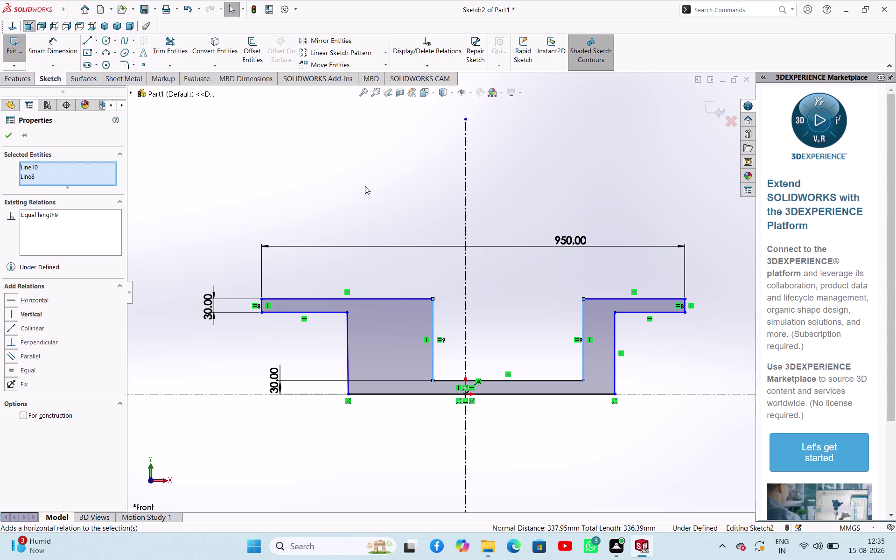
right_drag(365, 185, 374, 139)
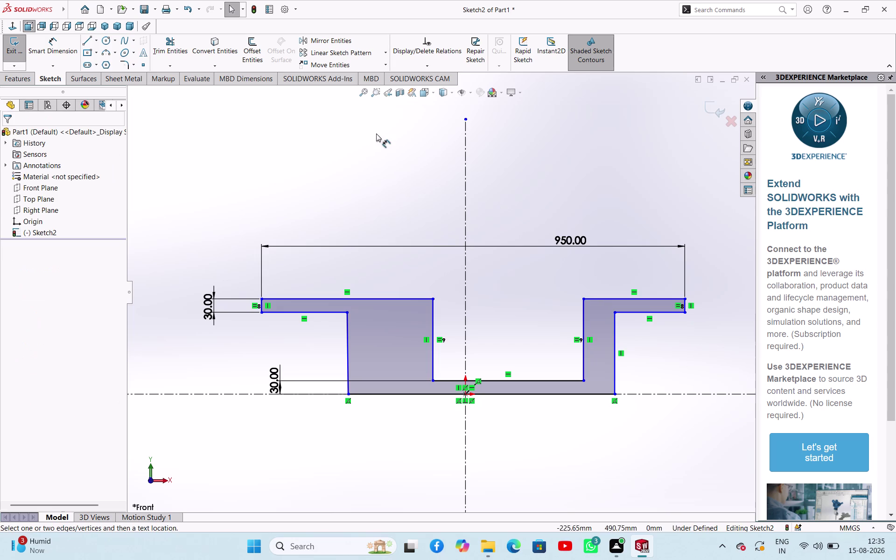
right_drag(374, 139, 378, 125)
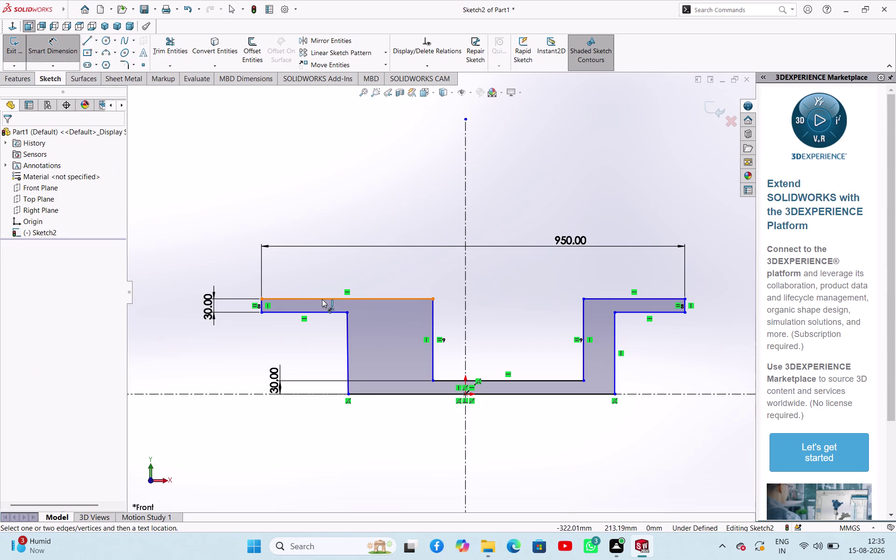
Dimension the height from the left lip top to the base line as 238 mm.
click(322, 299)
click(315, 395)
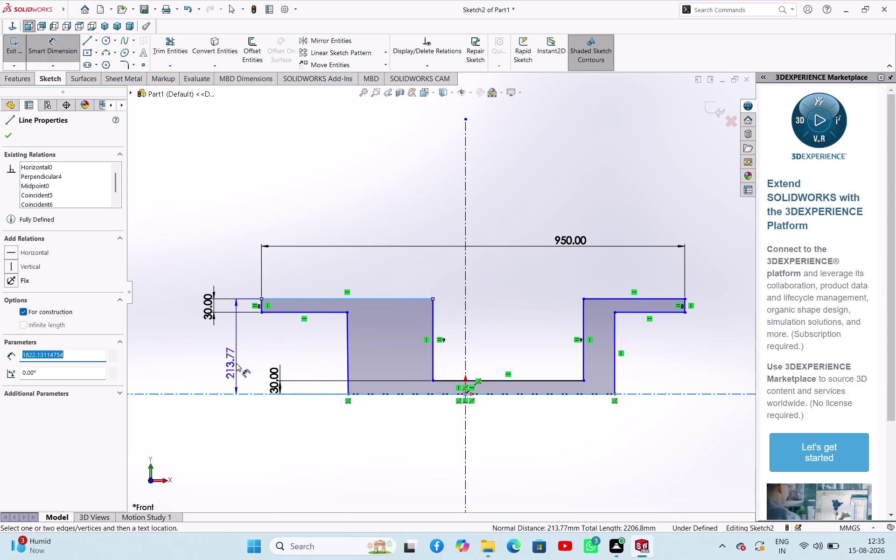
click(236, 363)
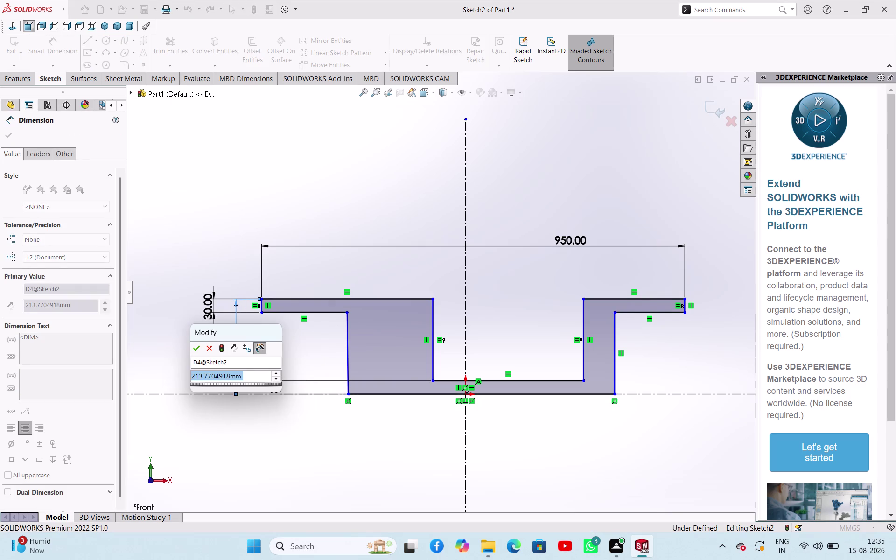
text(238)
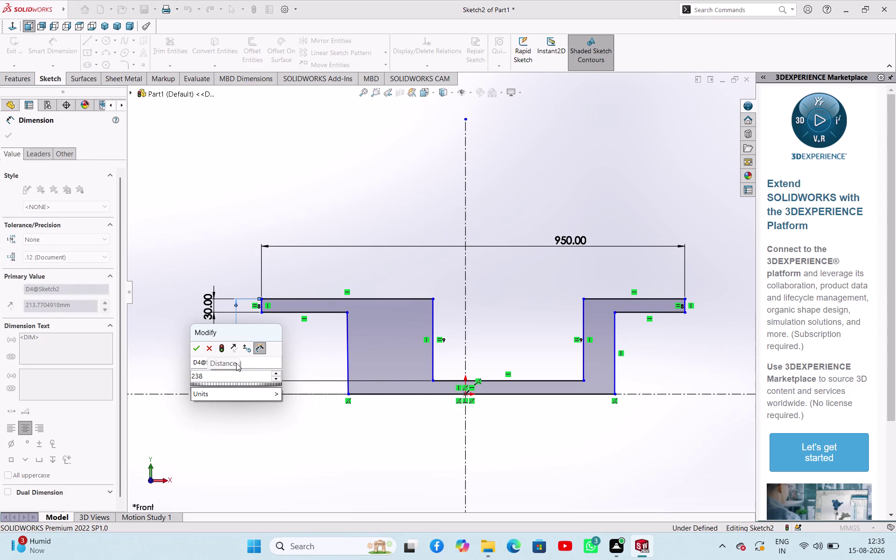
key(Return)
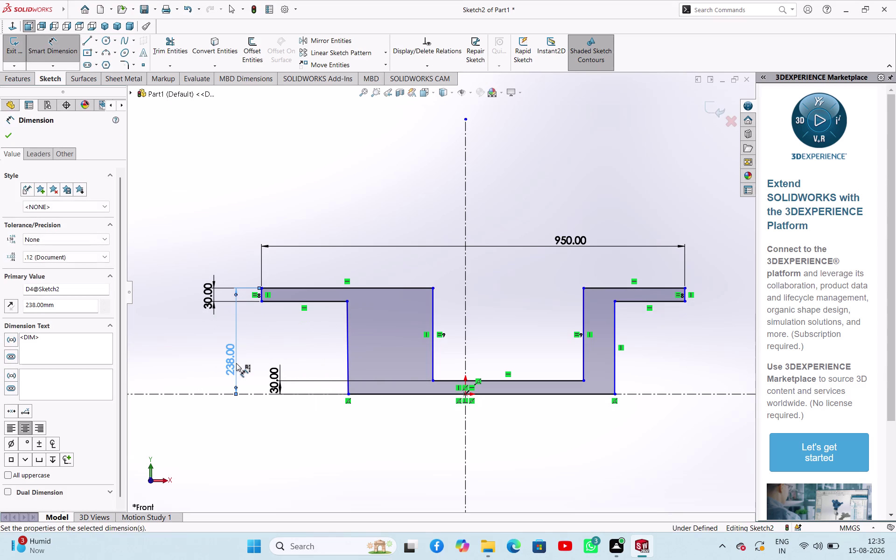
click(585, 328)
click(614, 323)
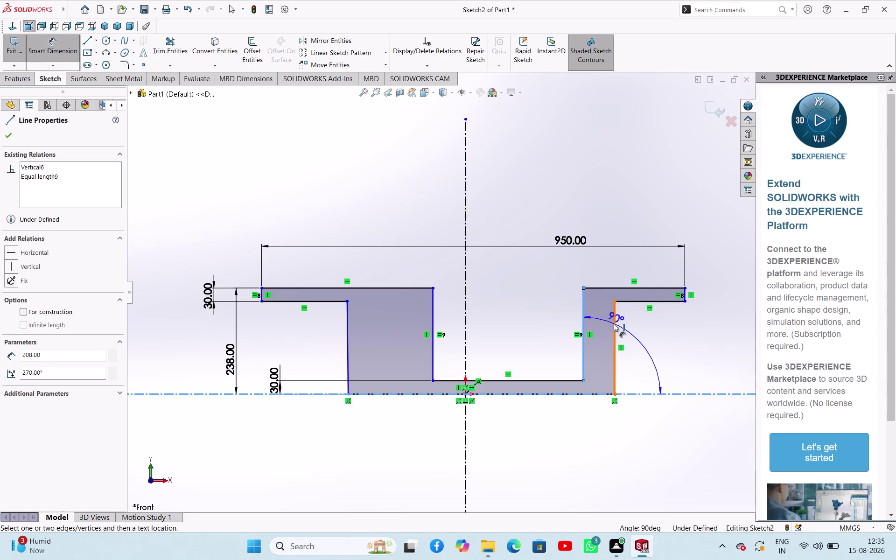
Set the right leg width to 30 mm, then place a 0.64° angle dimension.
click(663, 332)
text(30)
key(Return)
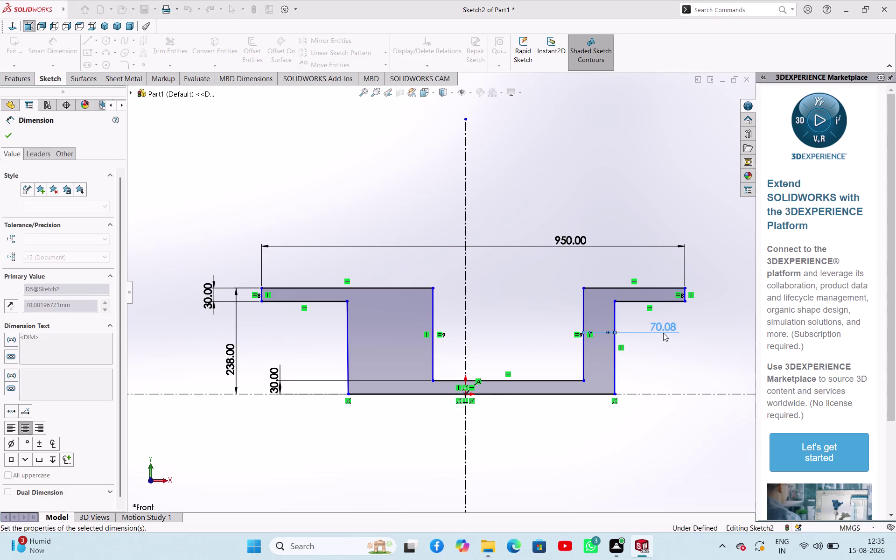
click(435, 308)
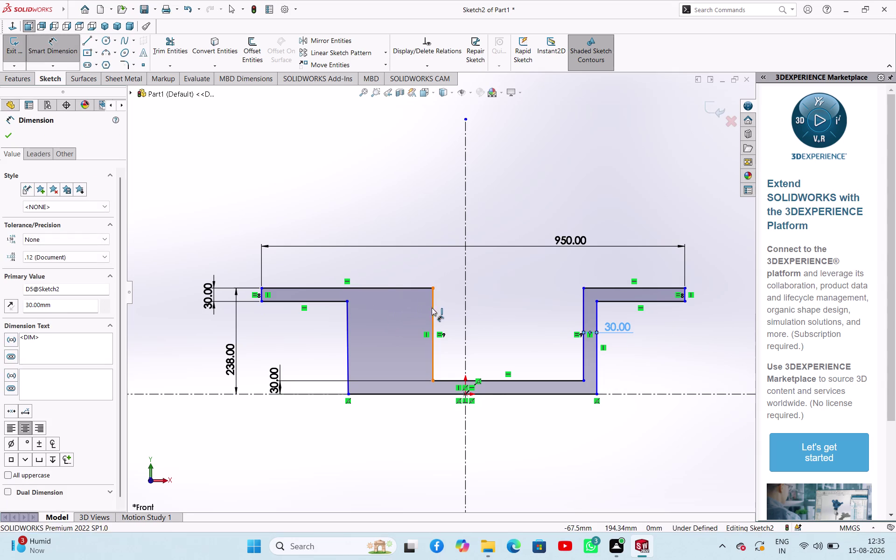
click(348, 339)
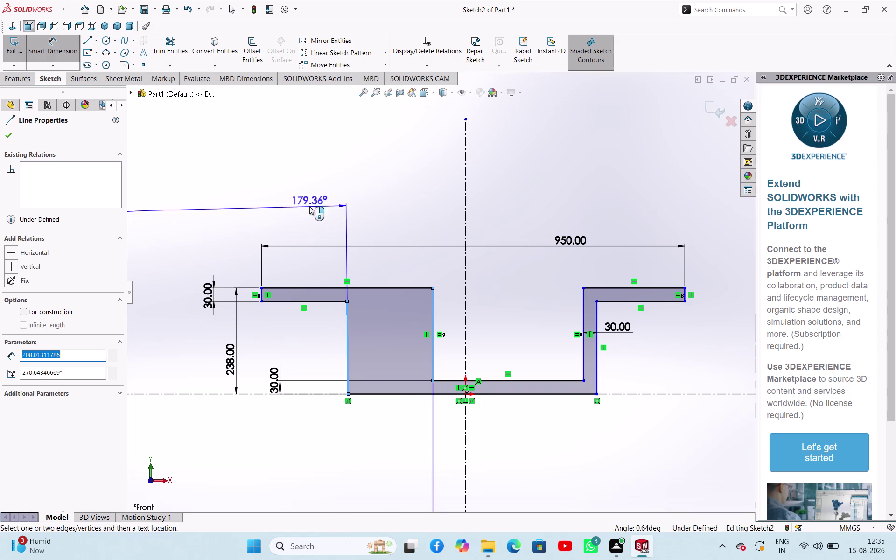
click(398, 271)
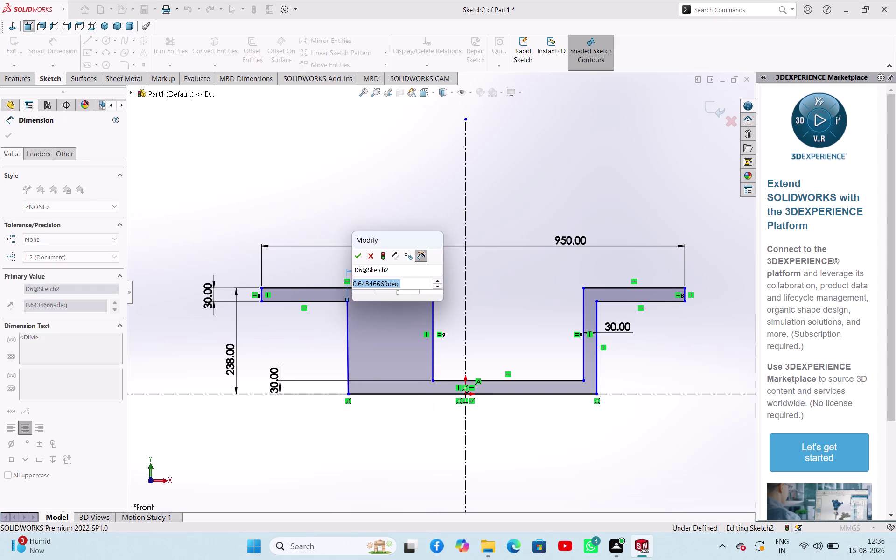
click(360, 257)
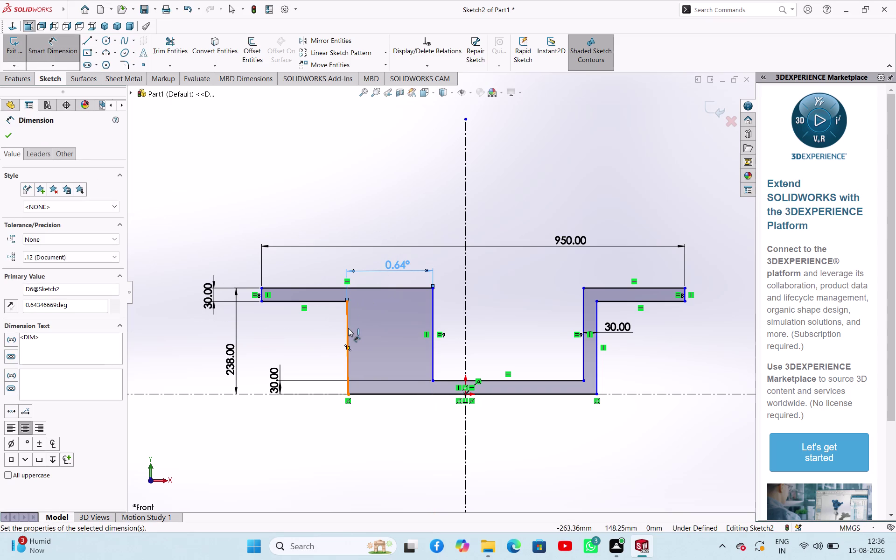
key(Escape)
key(Escape)
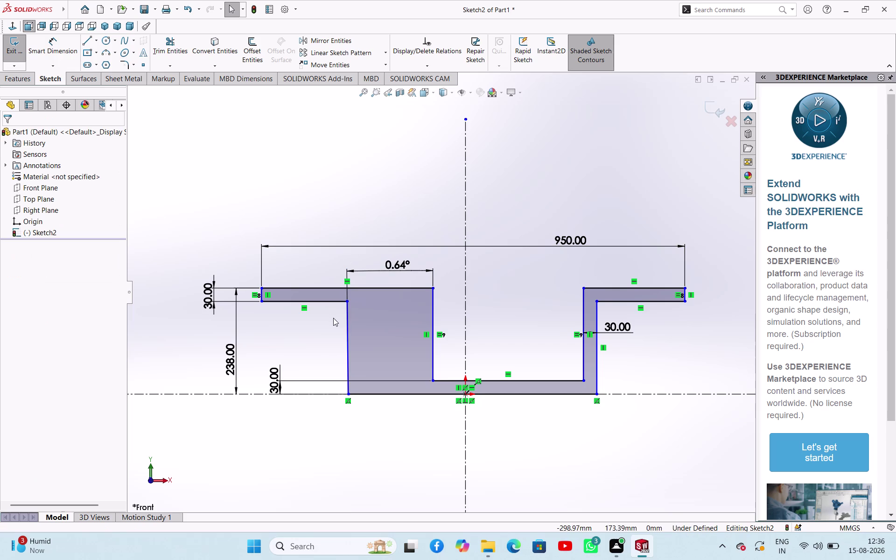
Delete the over-defining 0.64° angle dimension from the sketch.
click(345, 326)
click(387, 288)
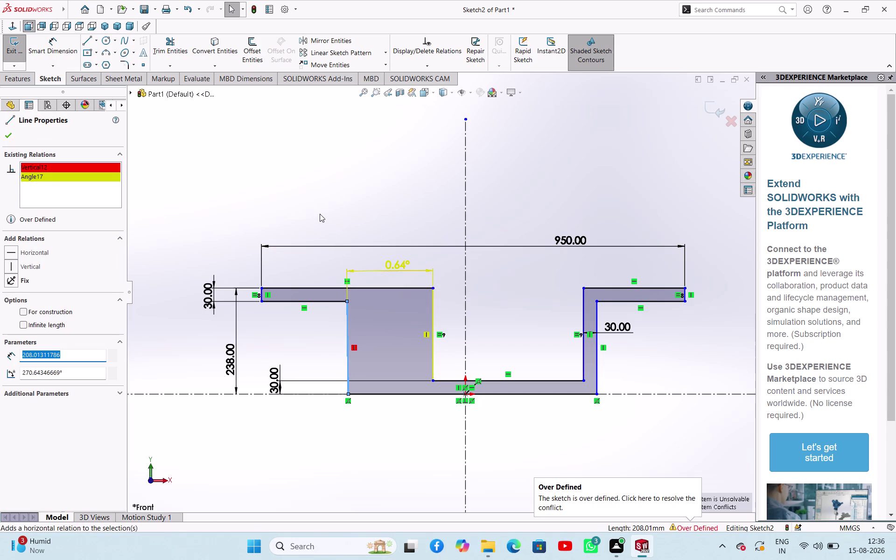
key(Escape)
key(Escape)
key(Escape)
key(Escape)
double_click(393, 268)
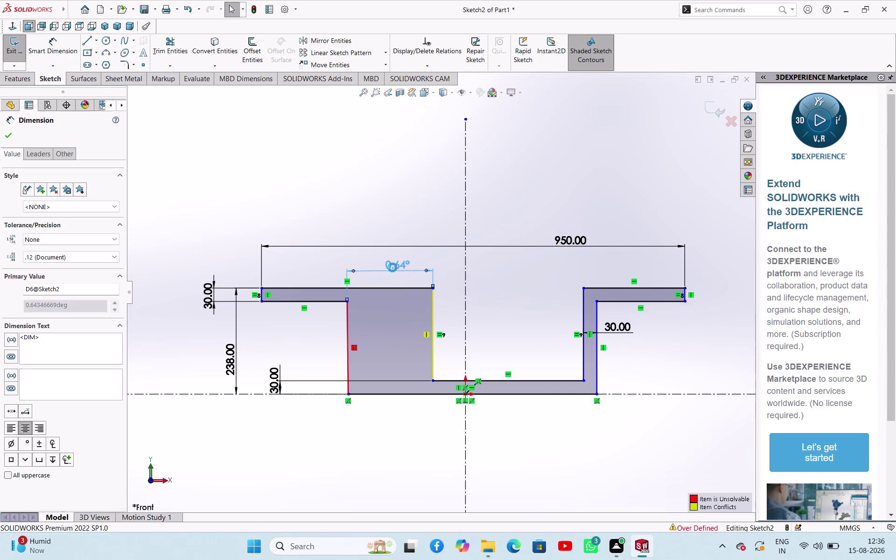
key(Escape)
key(Escape)
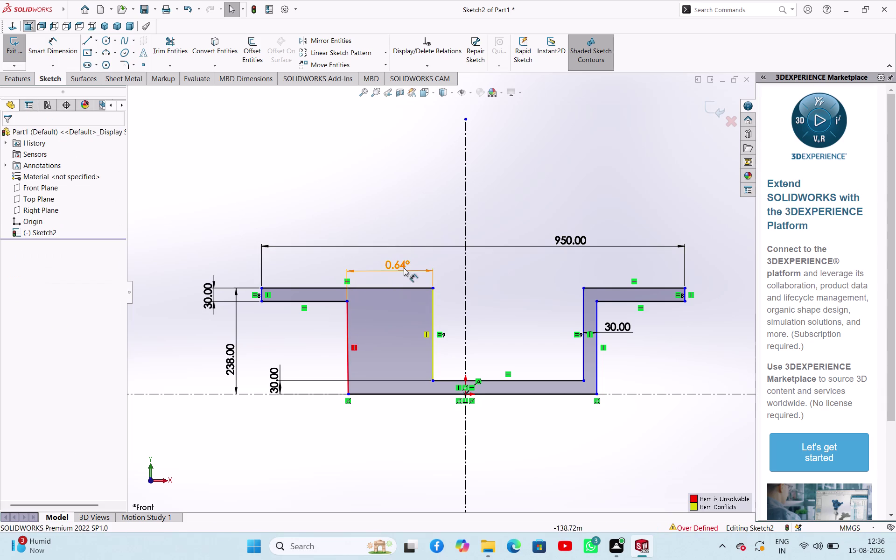
click(404, 268)
key(Delete)
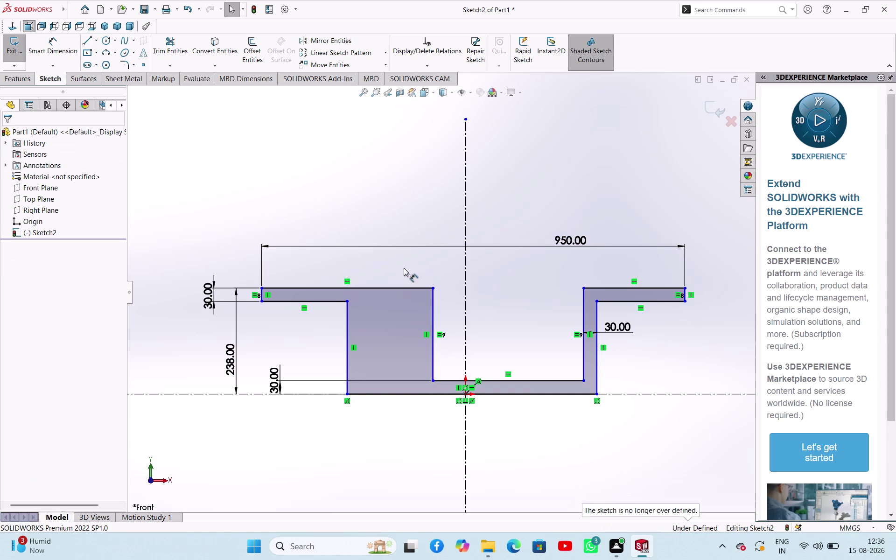
right_drag(360, 215, 404, 129)
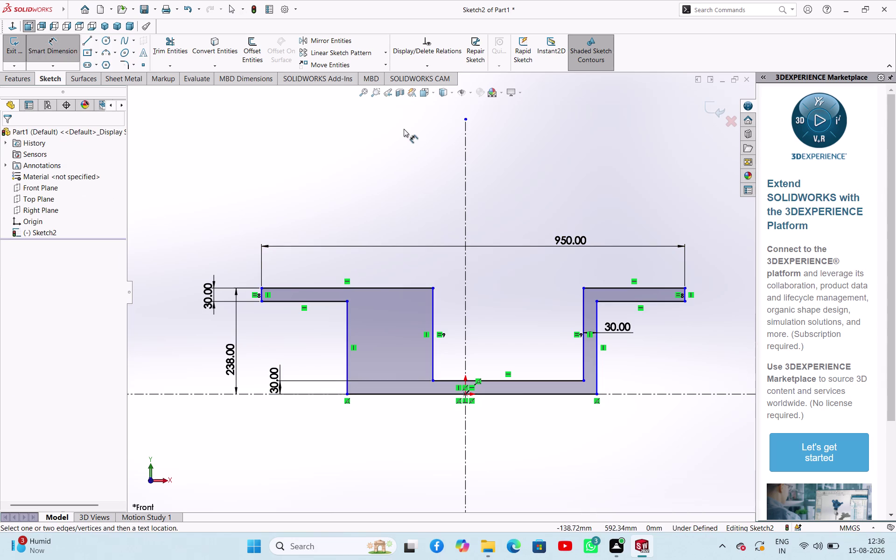
right_drag(404, 130, 403, 128)
Dimension the left upright's thickness to 30 mm.
click(347, 315)
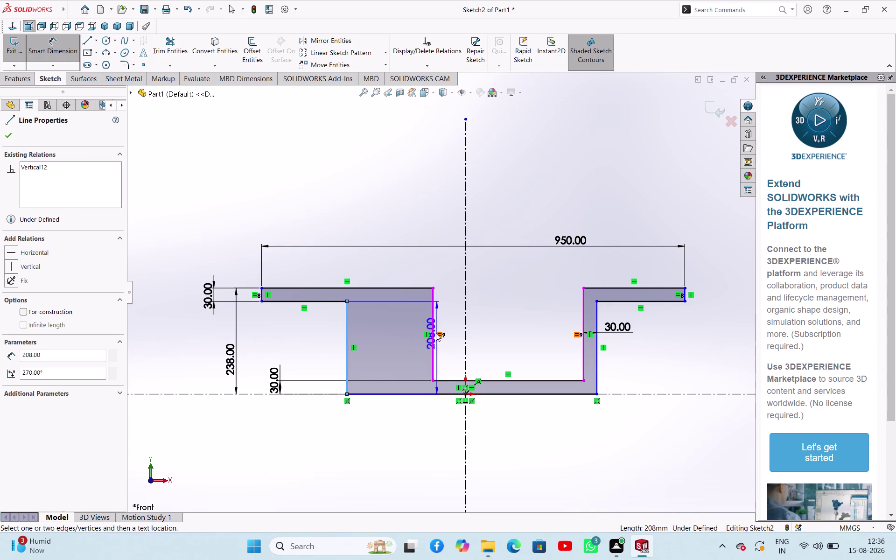
click(433, 327)
click(389, 225)
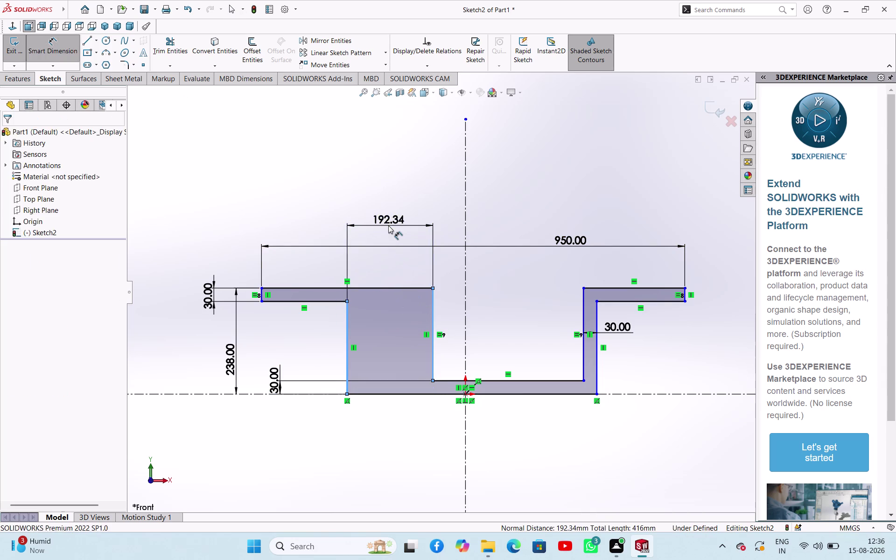
text(30)
key(Return)
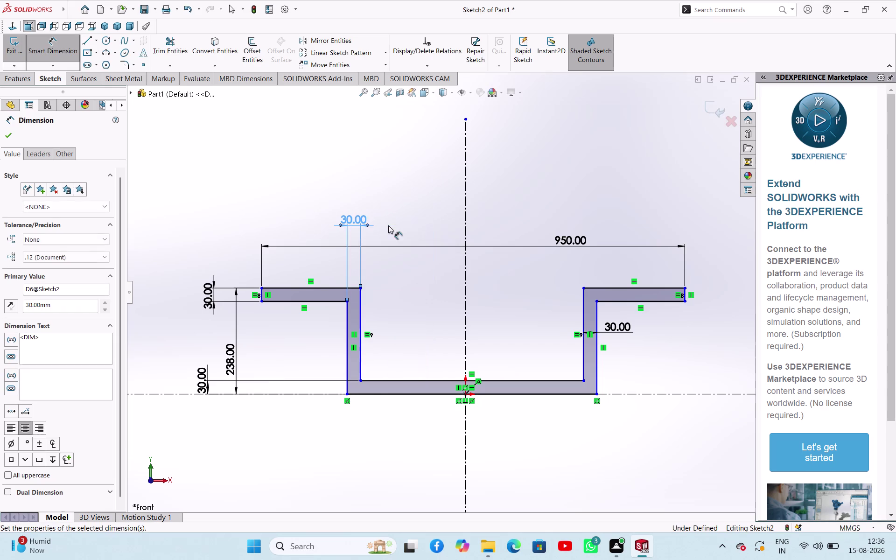
click(464, 304)
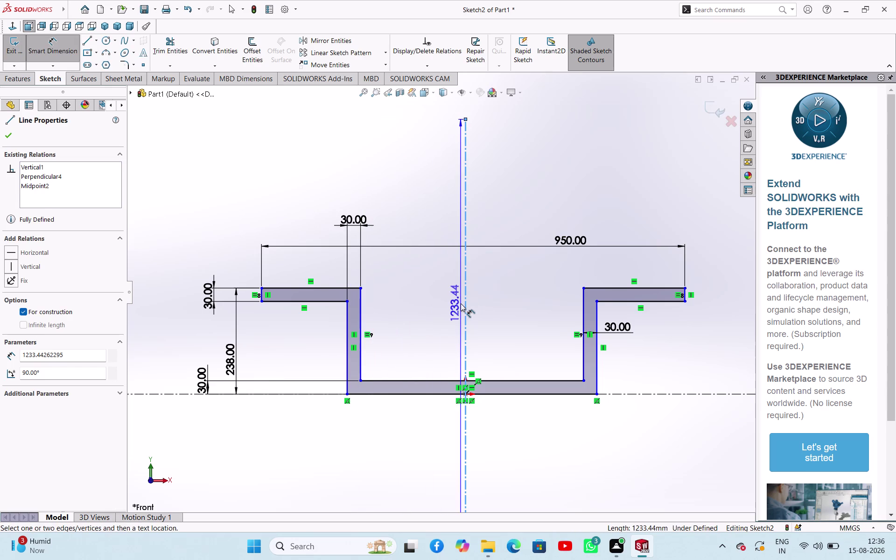
key(Escape)
Dimension the gap between the two uprights' inner edges to 375 mm.
click(363, 299)
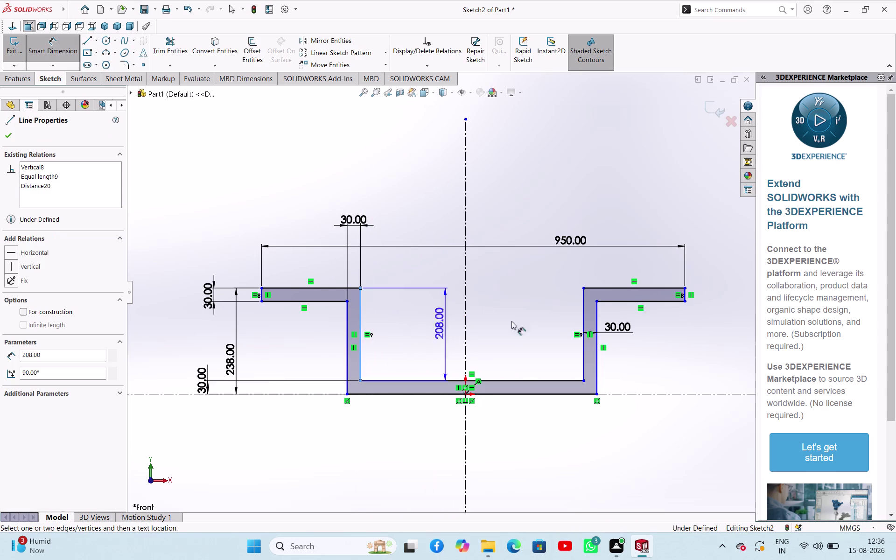
click(583, 304)
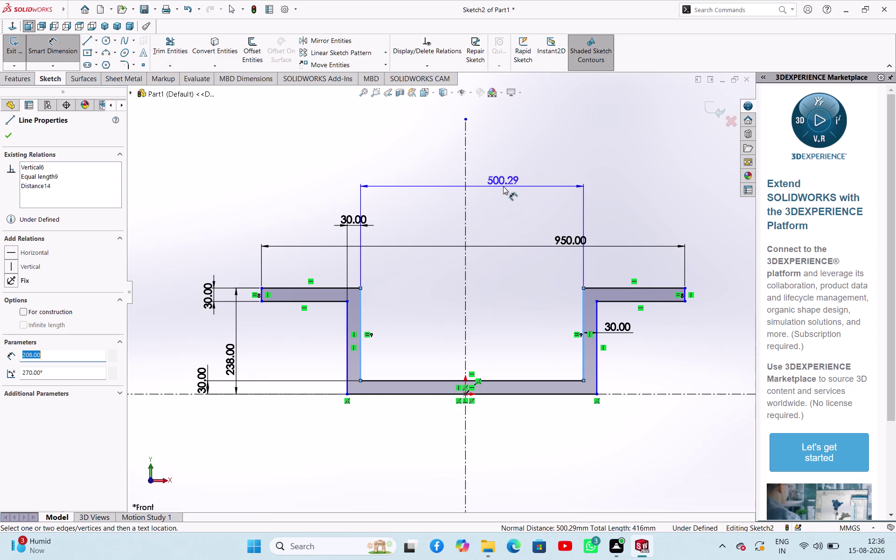
click(503, 186)
text(3)
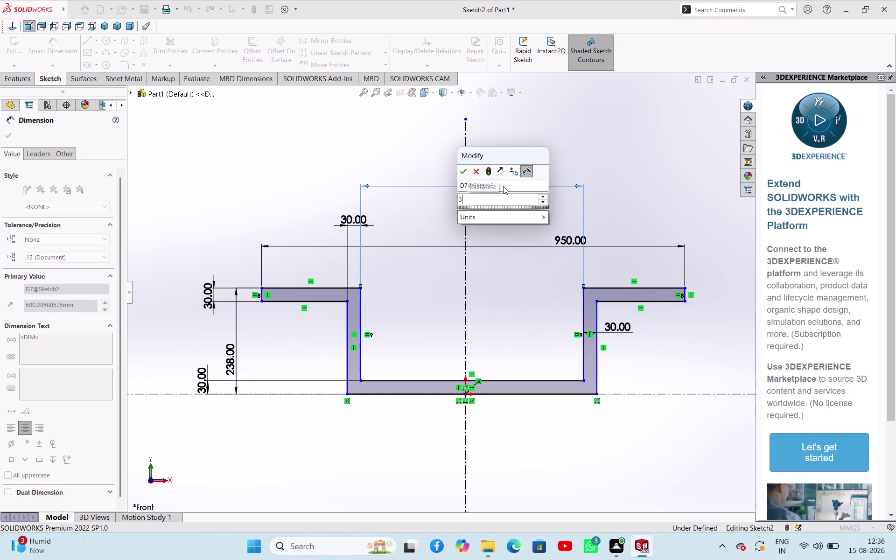
text(75)
key(Return)
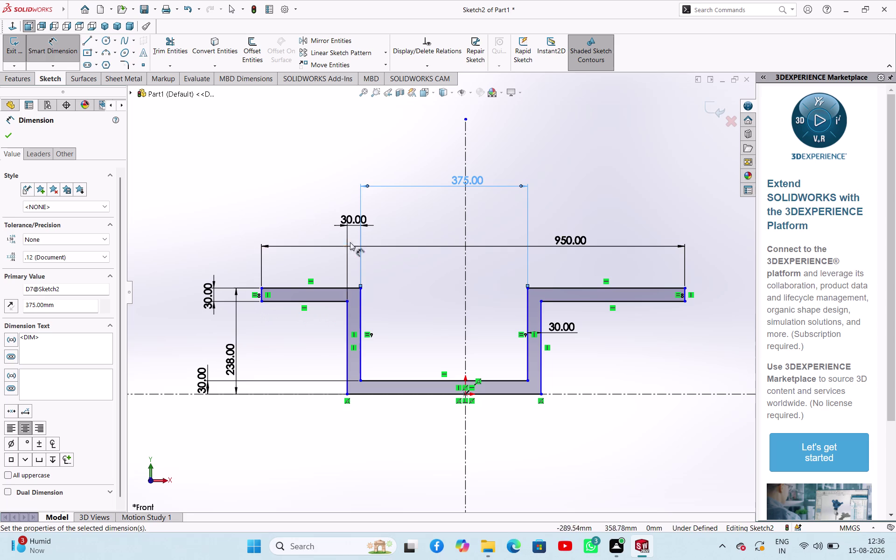
Dimension the left upright 375/2 (187.50 mm) from the vertical centerline, then exit dimensioning.
click(465, 315)
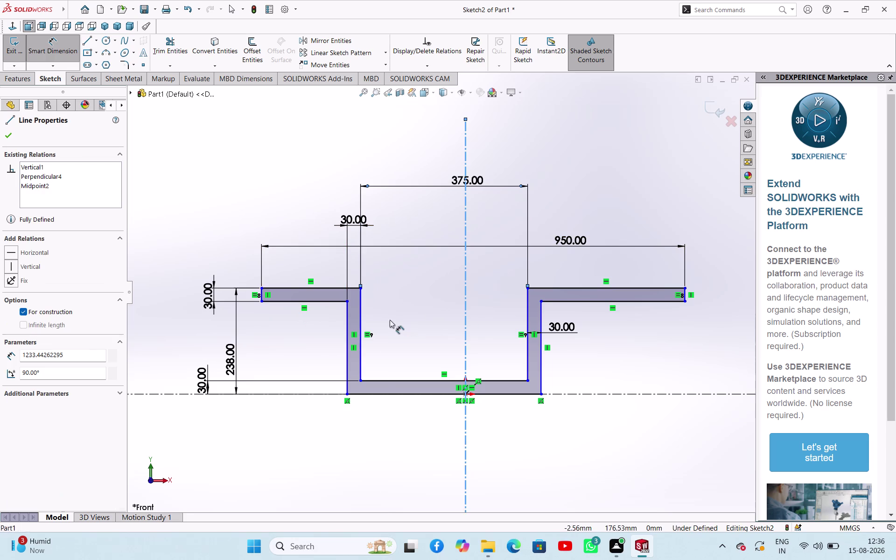
click(358, 306)
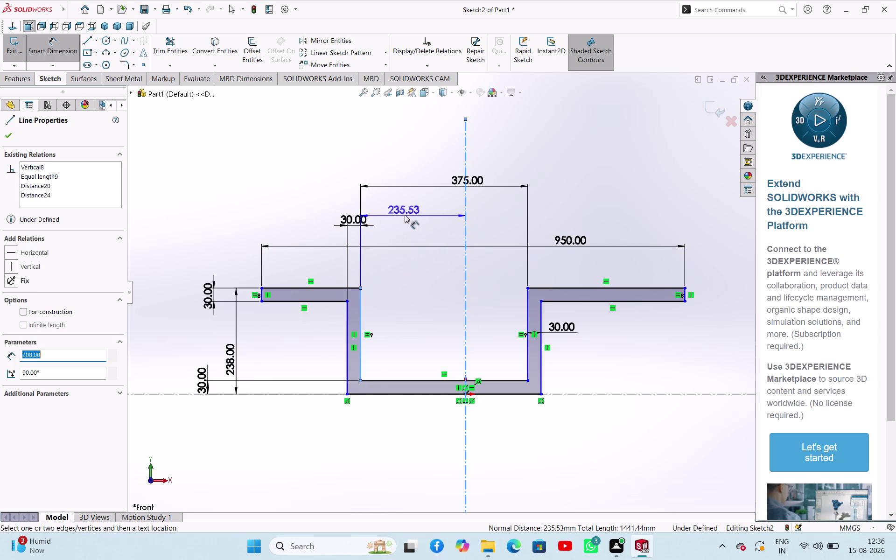
click(415, 203)
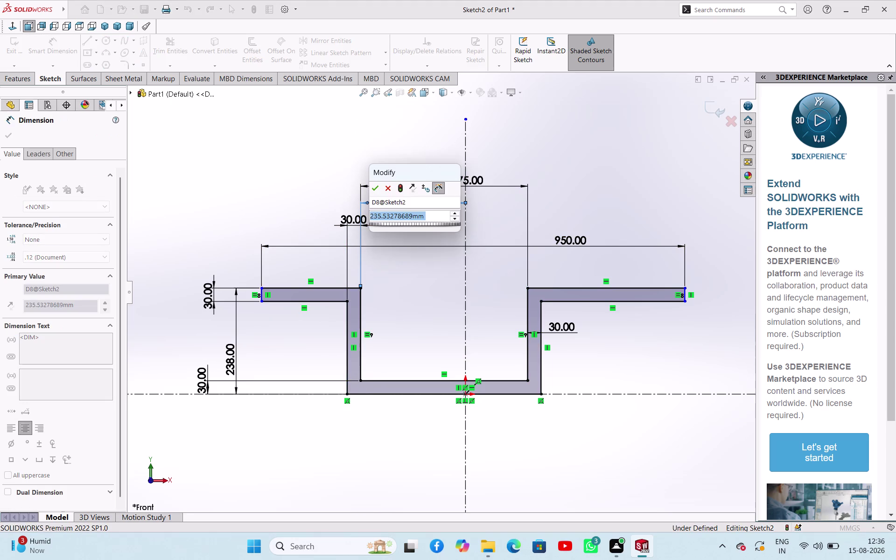
text(375)
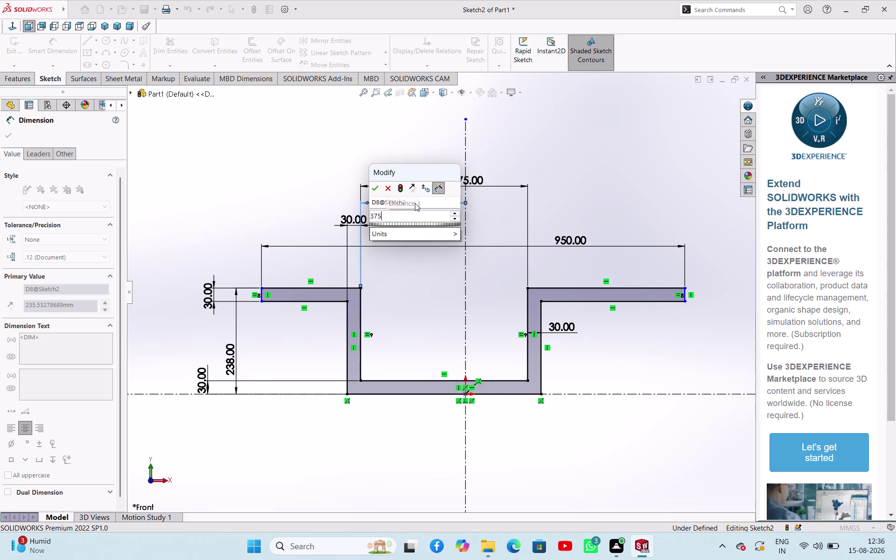
text(/2)
key(Return)
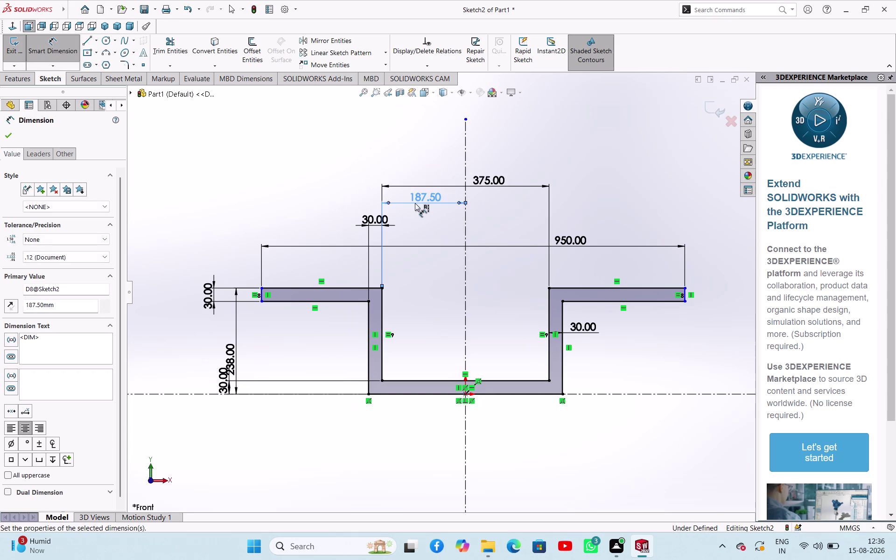
right_click(351, 187)
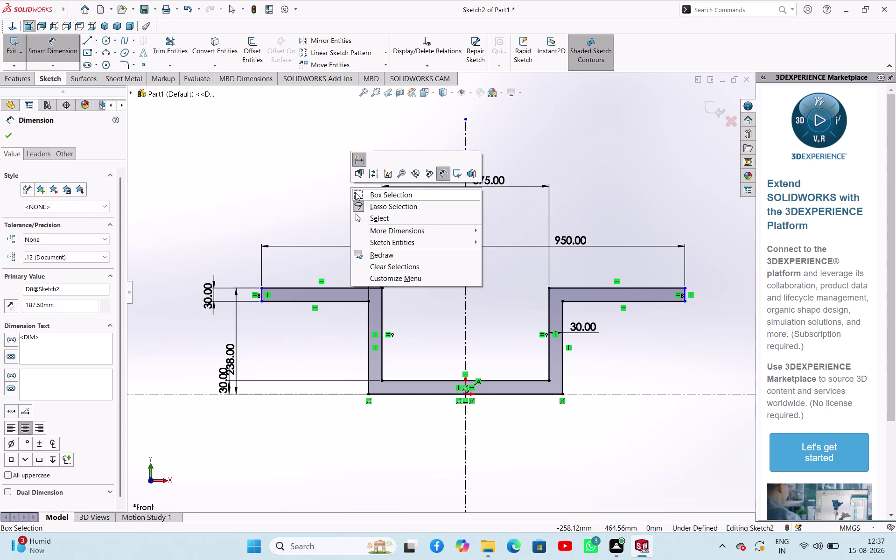
click(362, 219)
click(308, 160)
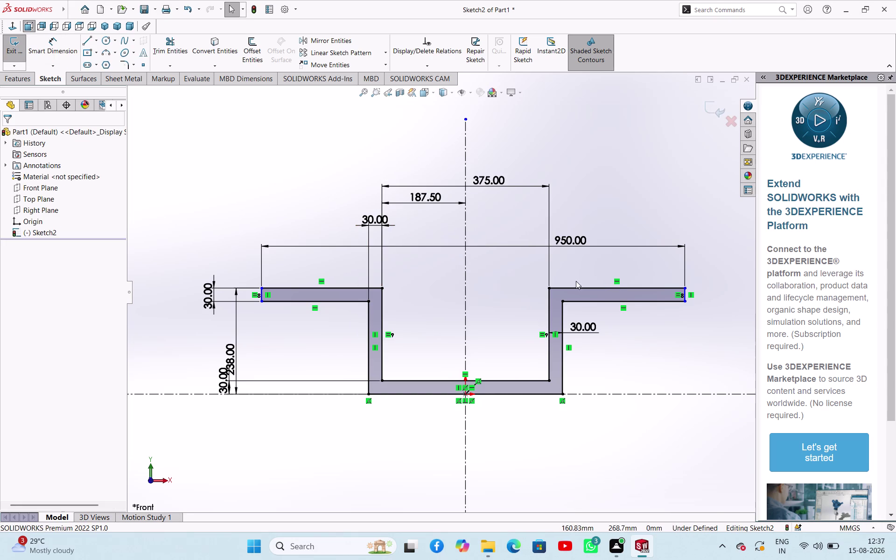
Add a driven 30 mm reference dimension on the left flange end edge.
scroll(up, 3)
scroll(down, 3)
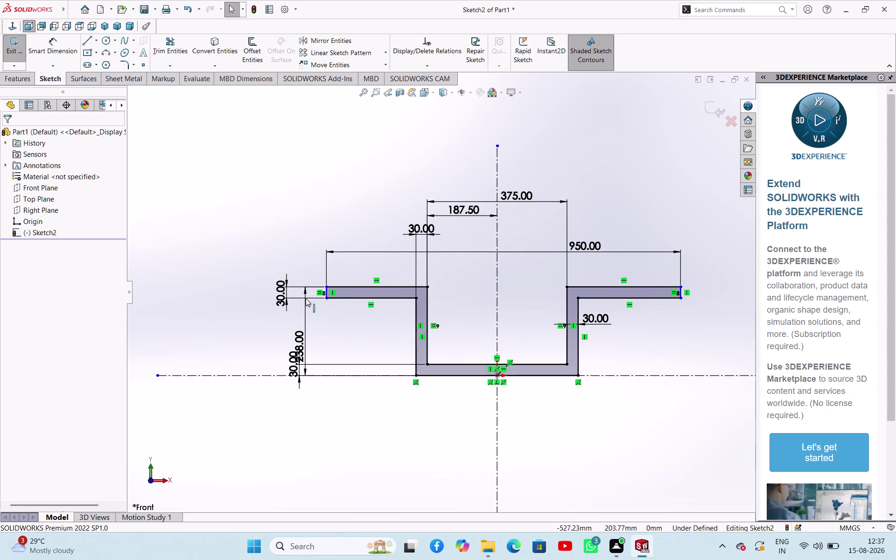
scroll(down, 3)
scroll(down, 3)
scroll(down, 3)
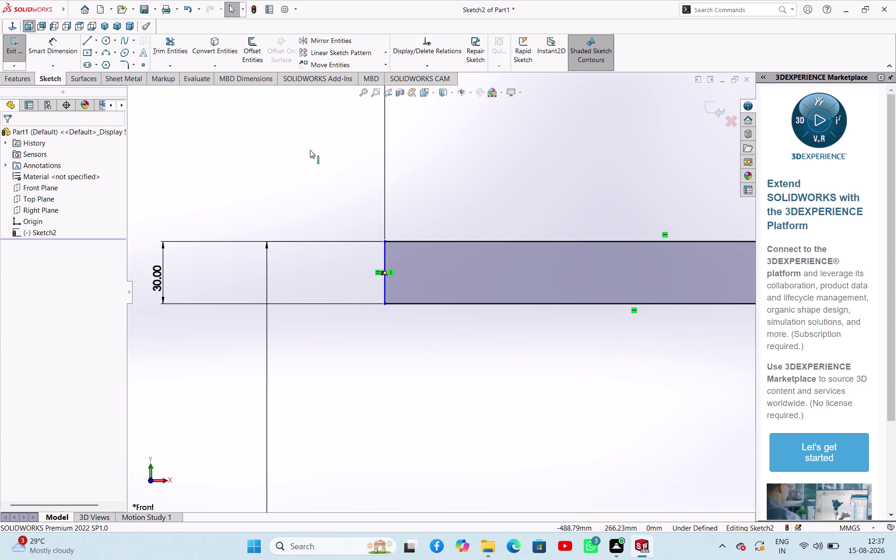
right_drag(306, 174, 324, 124)
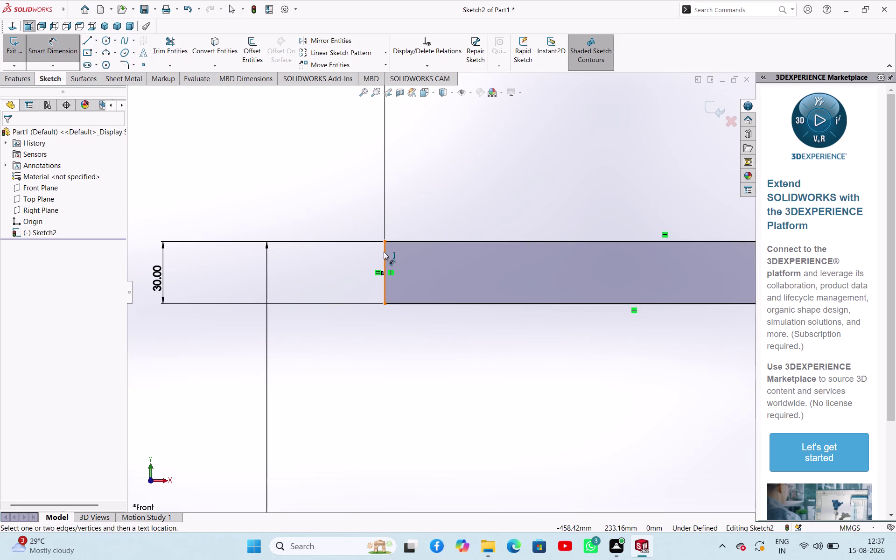
click(384, 251)
click(331, 267)
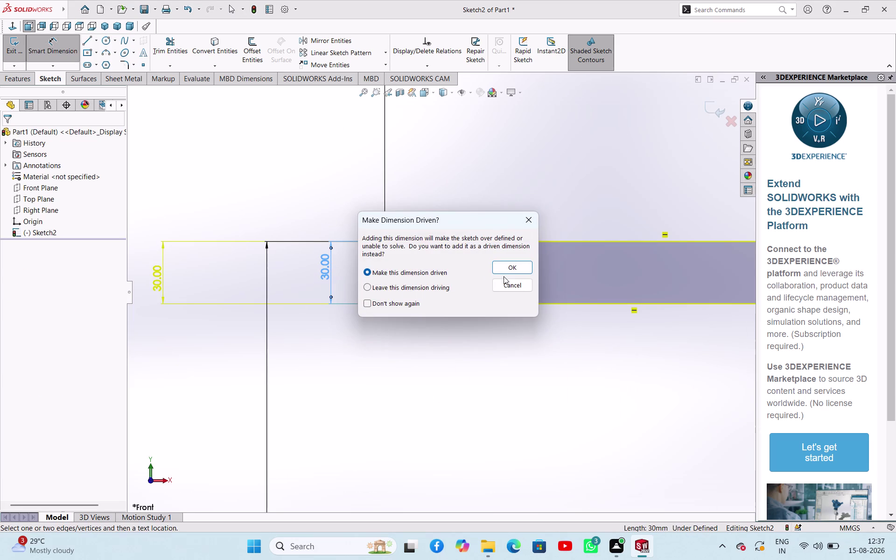
click(527, 288)
Zoom back out and exit the channel profile sketch.
scroll(up, 3)
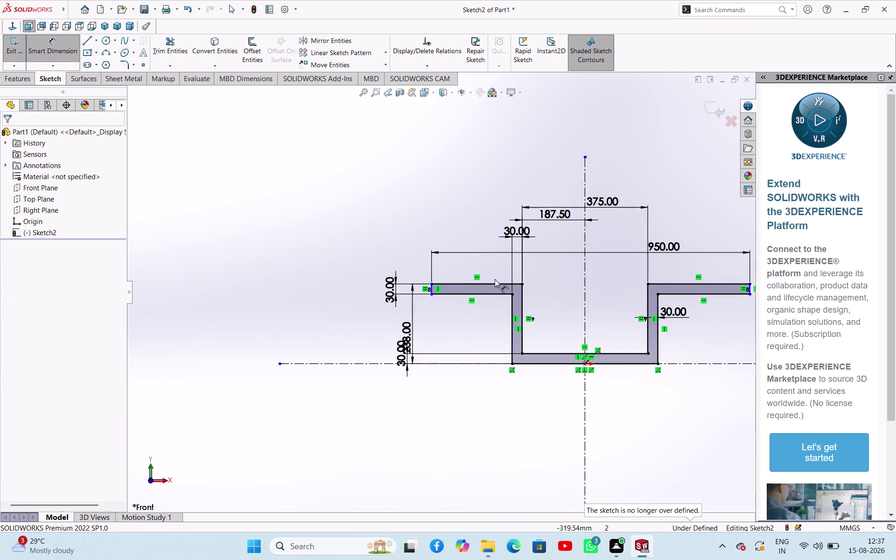
scroll(up, 3)
scroll(down, 3)
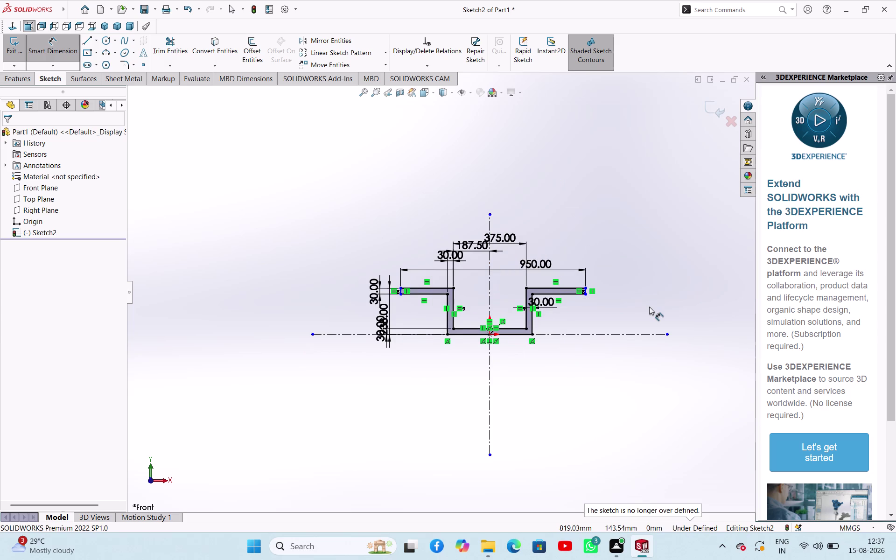
scroll(down, 3)
scroll(down, 3)
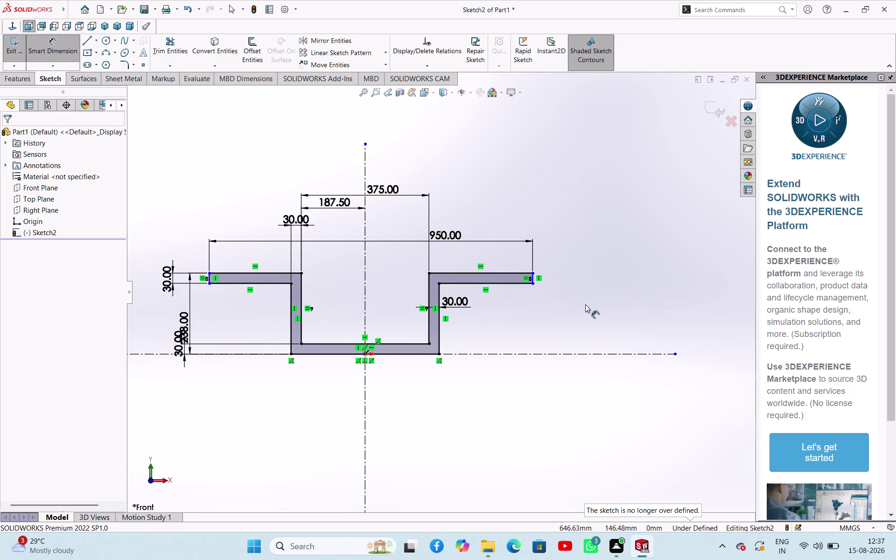
scroll(up, 3)
scroll(down, 3)
scroll(up, 3)
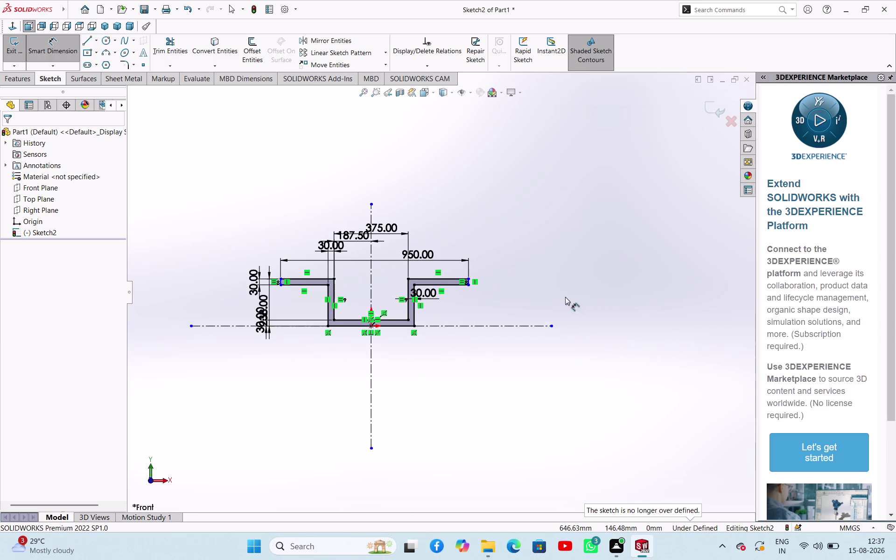
click(13, 51)
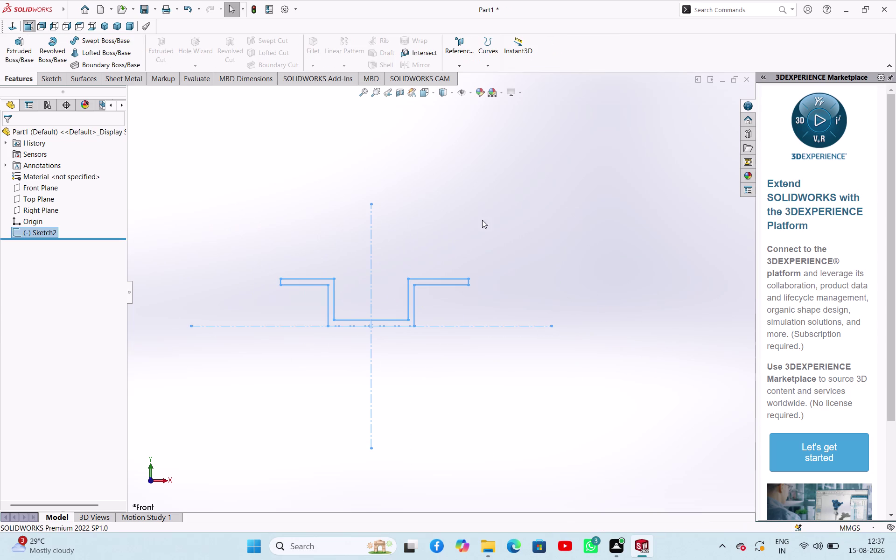
middle_drag(494, 217, 443, 252)
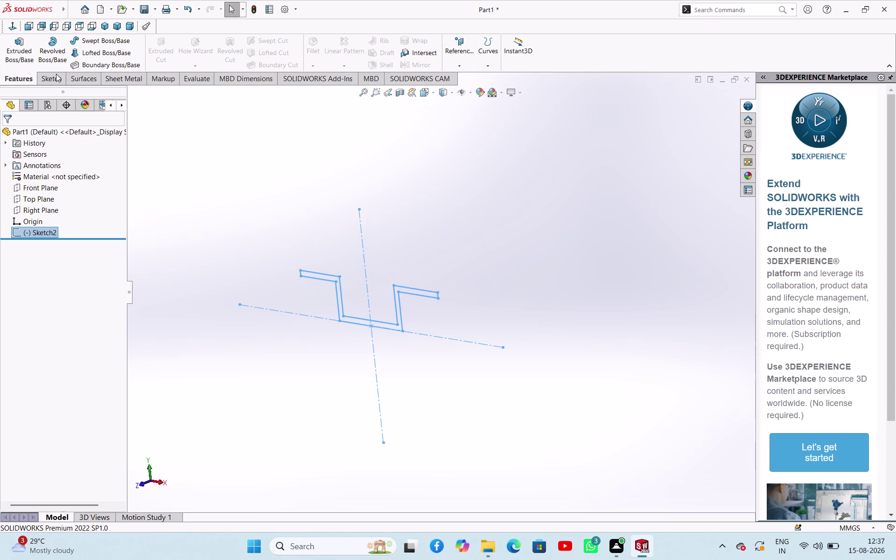
click(24, 54)
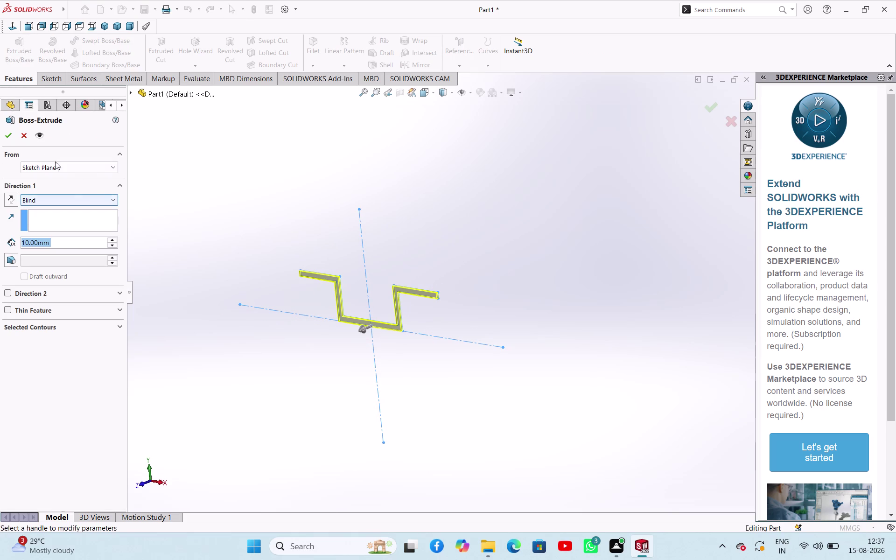
click(37, 194)
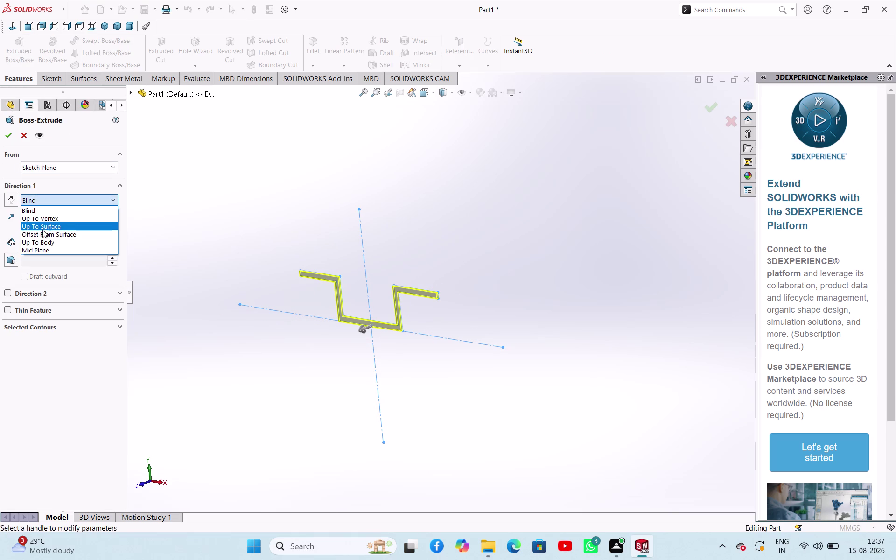
click(44, 254)
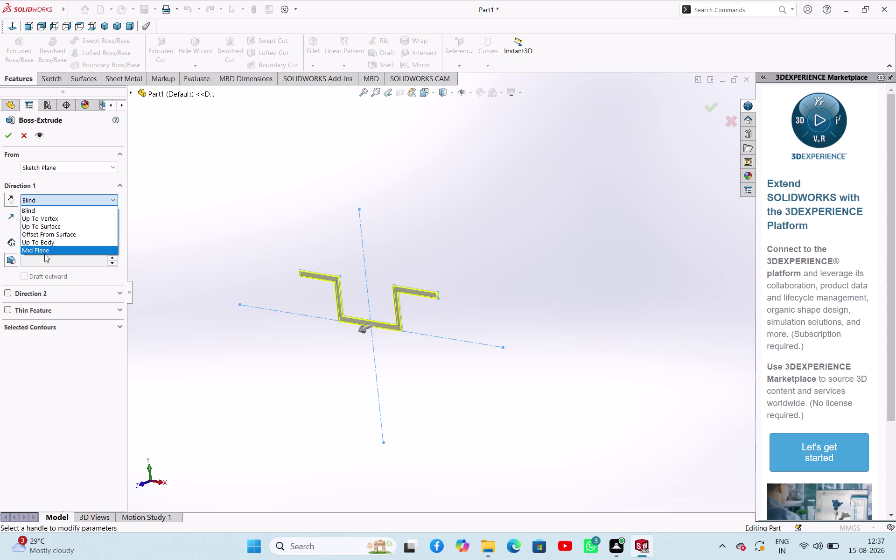
click(41, 250)
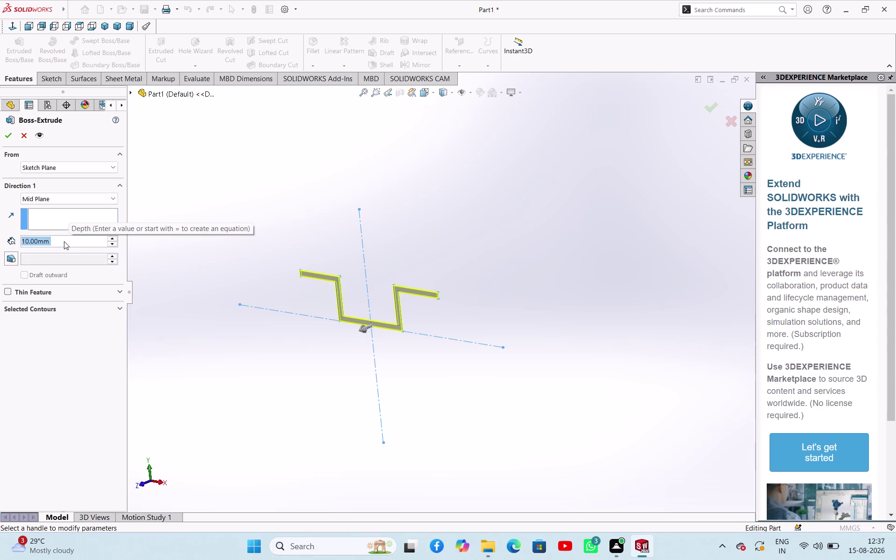
click(64, 242)
double_click(64, 242)
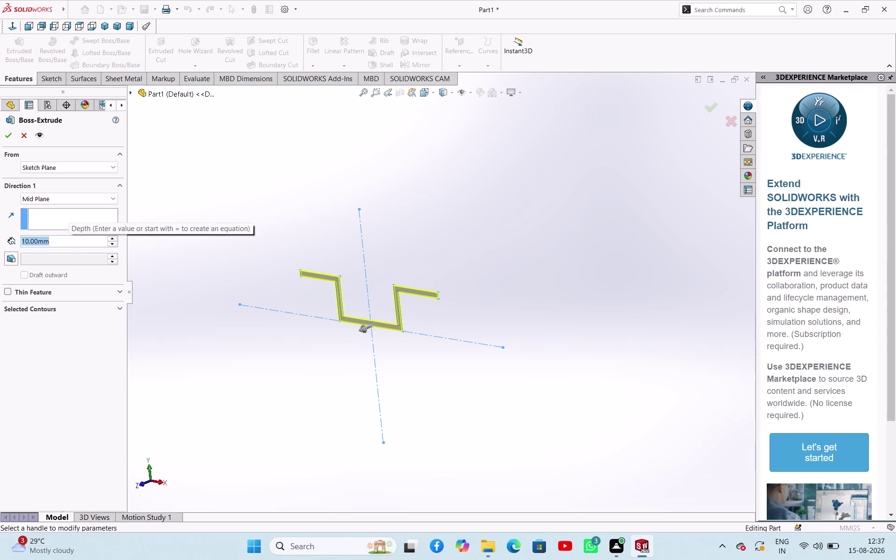
text(300)
key(Return)
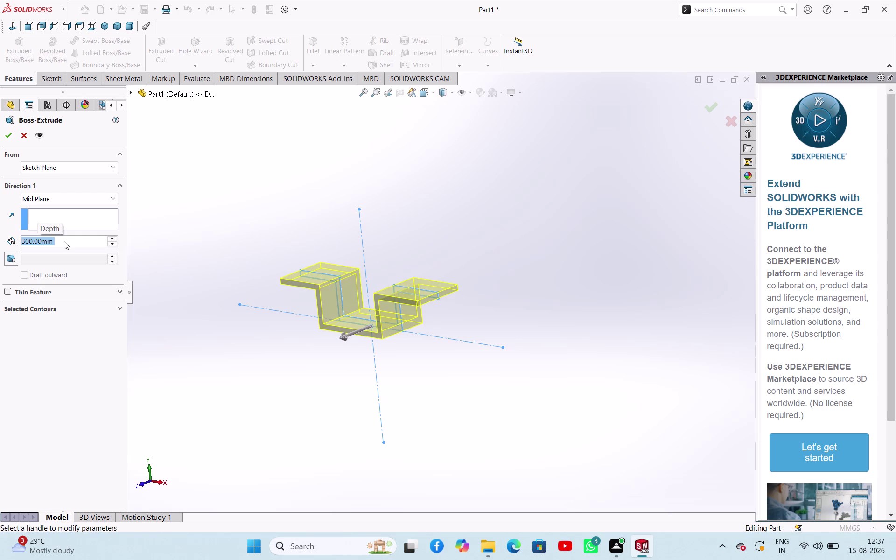
click(12, 136)
click(217, 198)
middle_drag(333, 233, 363, 252)
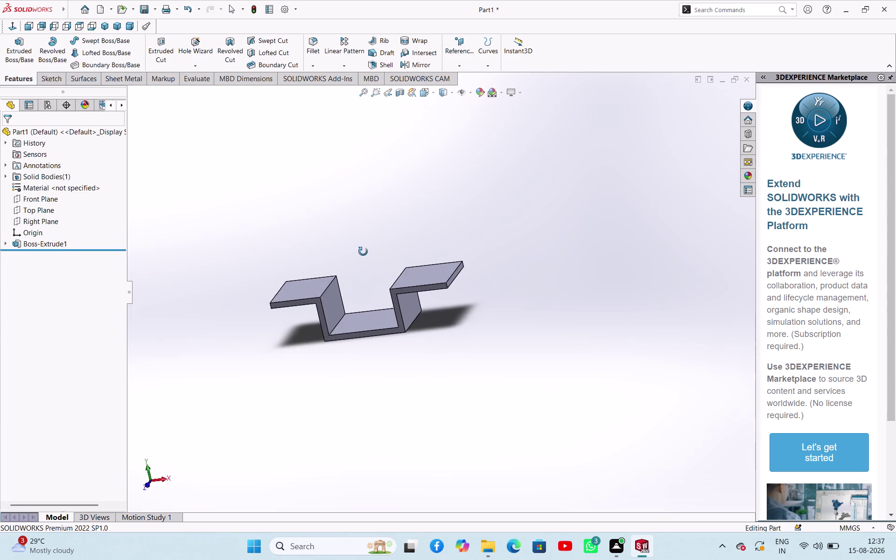
middle_drag(363, 251, 379, 248)
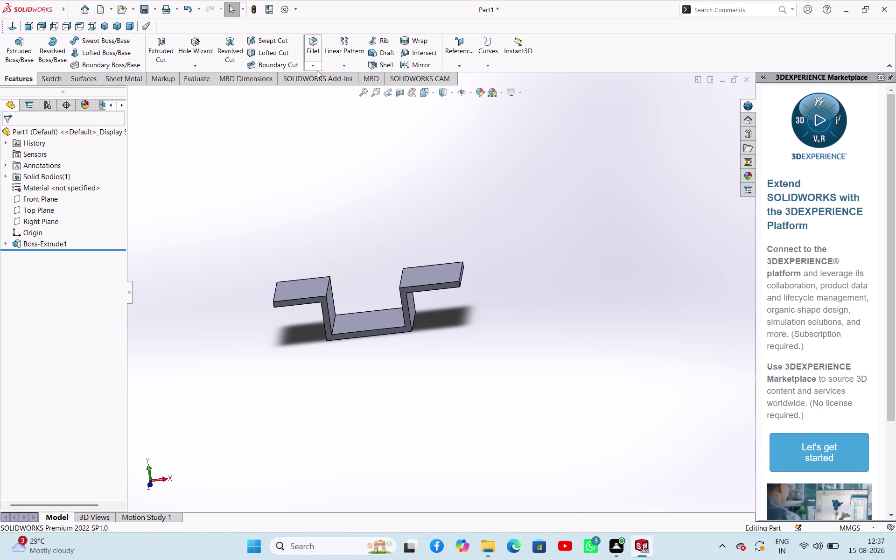
Try a fillet on the left bend's top edge, then cancel the unwanted elliptic fillet.
click(317, 70)
click(325, 78)
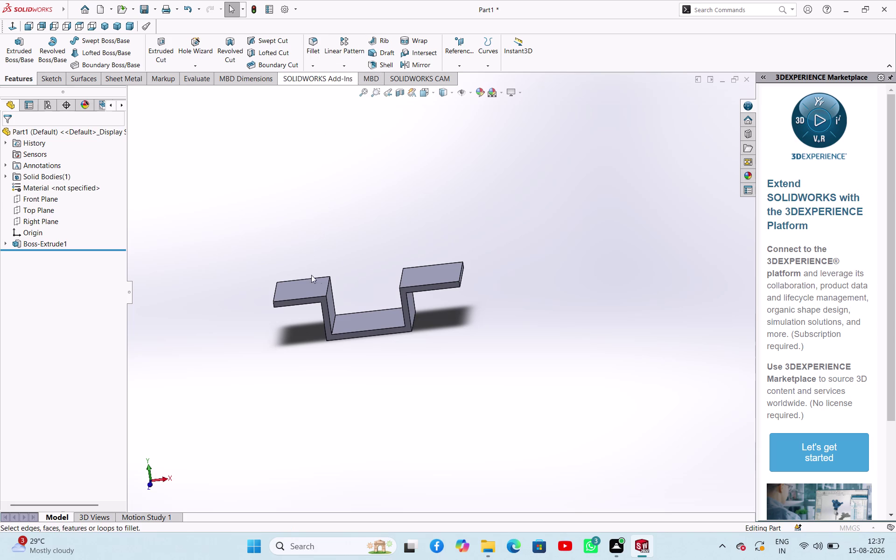
scroll(down, 3)
scroll(down, 3)
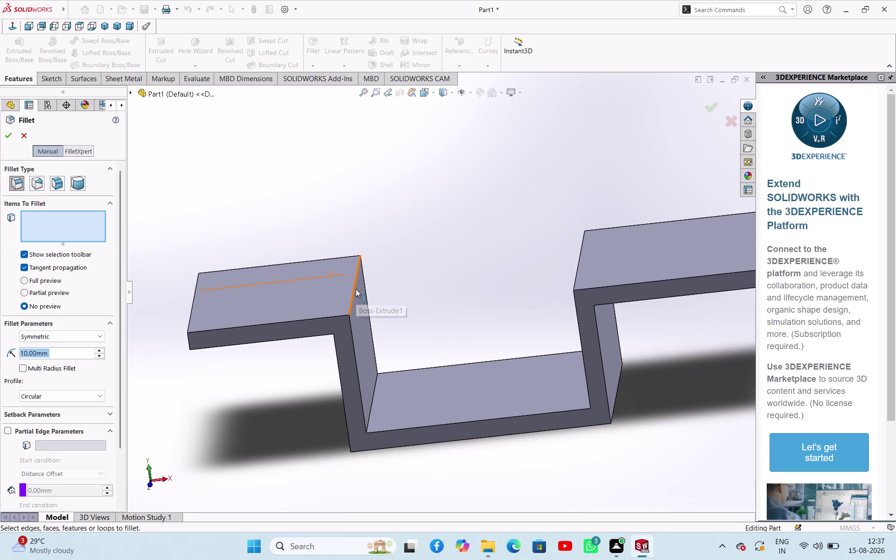
click(356, 289)
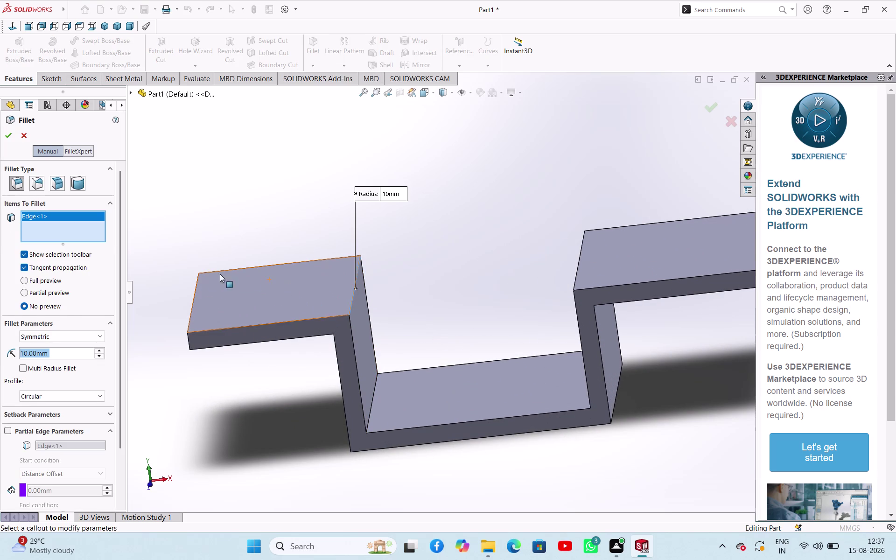
scroll(down, 3)
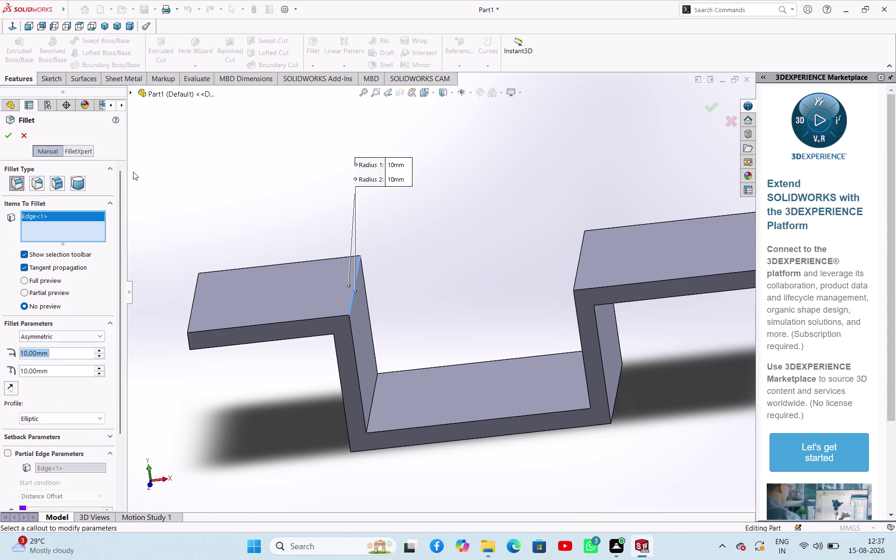
click(18, 133)
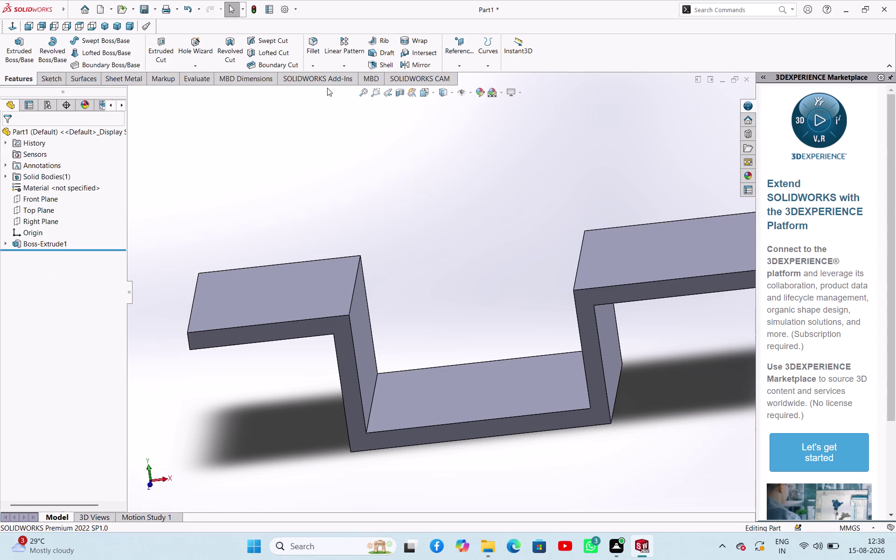
Fillet the left bend's top outer edge with a 50 mm radius as Fillet1.
click(313, 64)
click(311, 82)
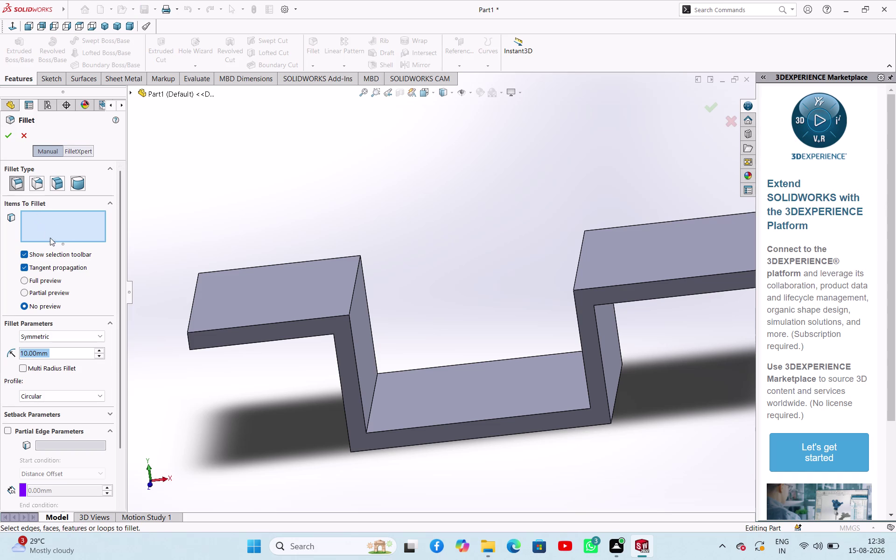
click(355, 289)
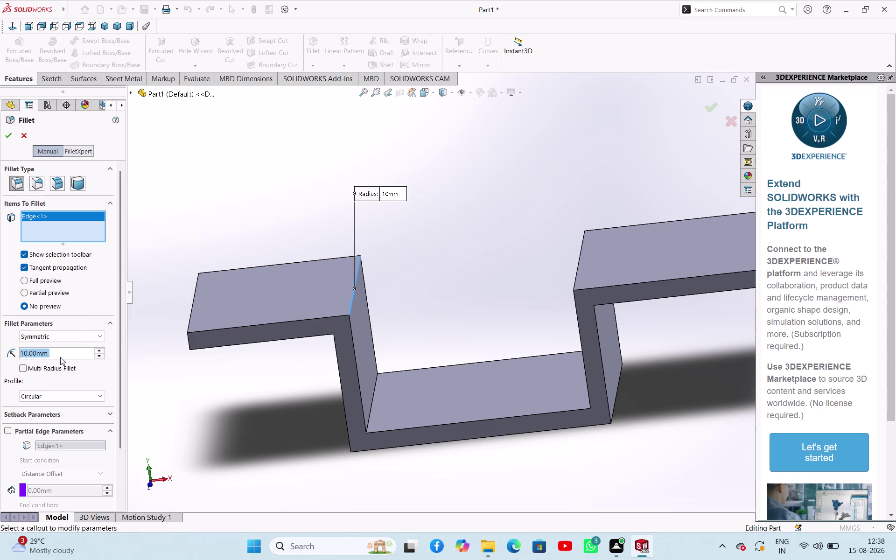
double_click(60, 357)
text(50)
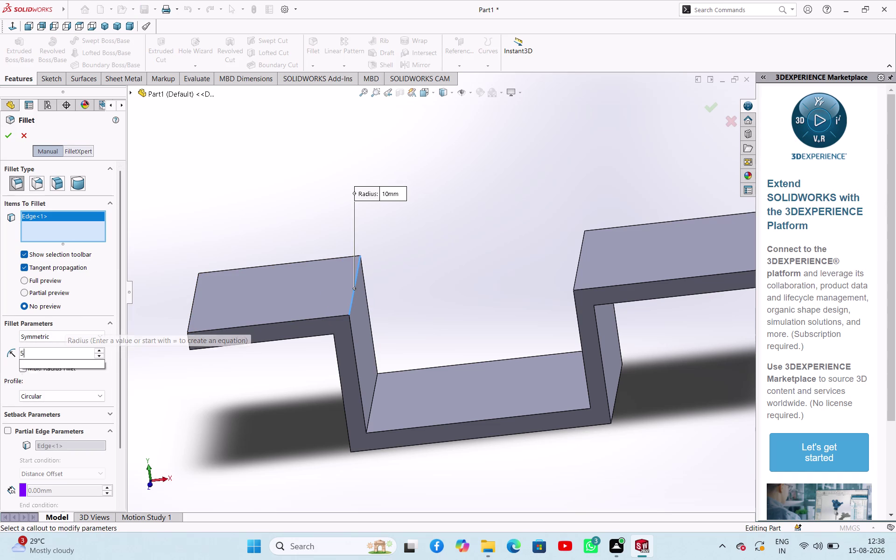
key(Return)
click(156, 248)
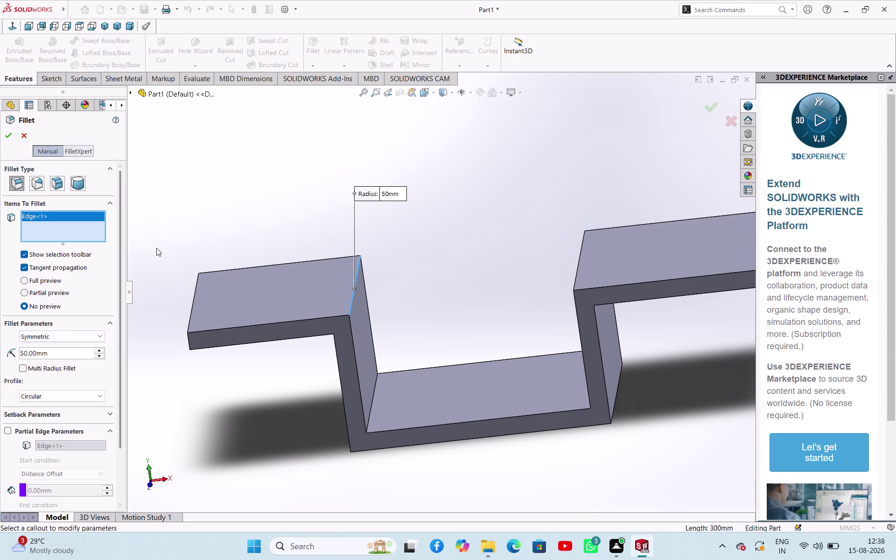
click(12, 136)
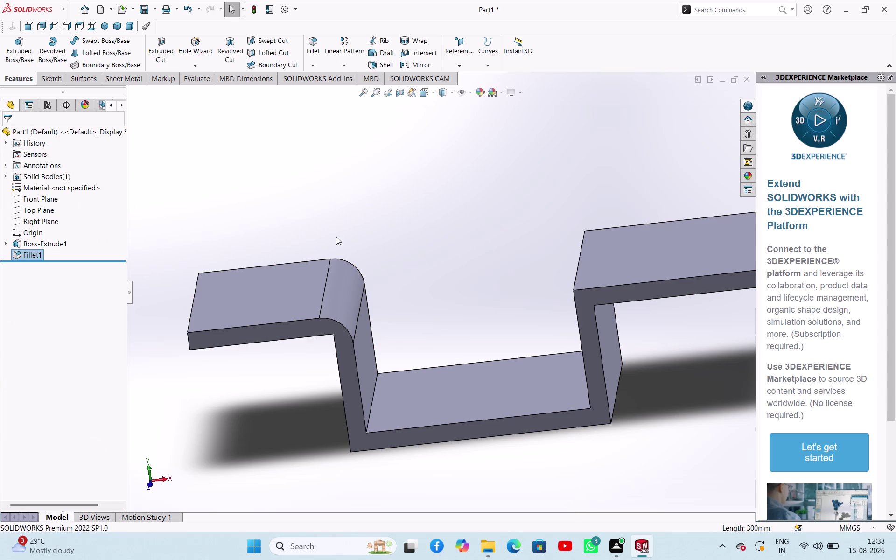
scroll(up, 3)
scroll(up, 3)
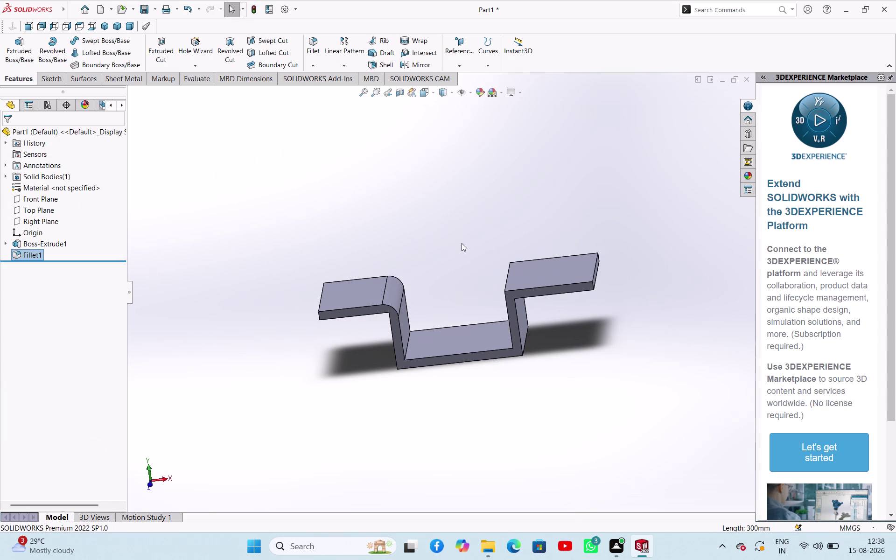
Add a 50 mm fillet to the right bend's top outer edge.
middle_drag(458, 237, 489, 235)
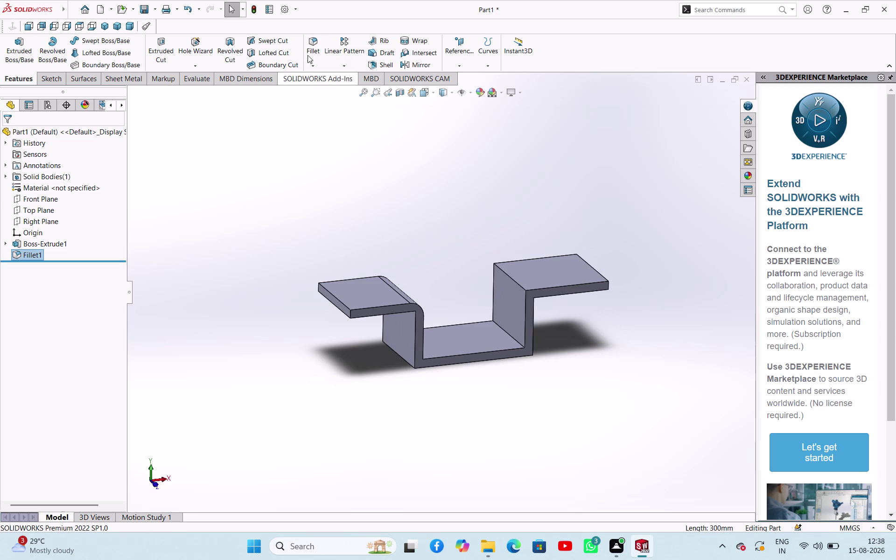
click(306, 45)
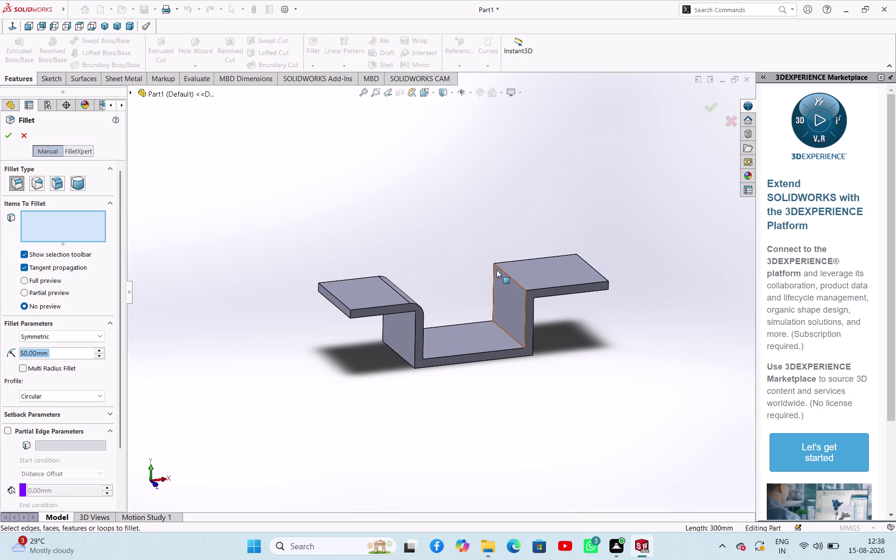
click(502, 270)
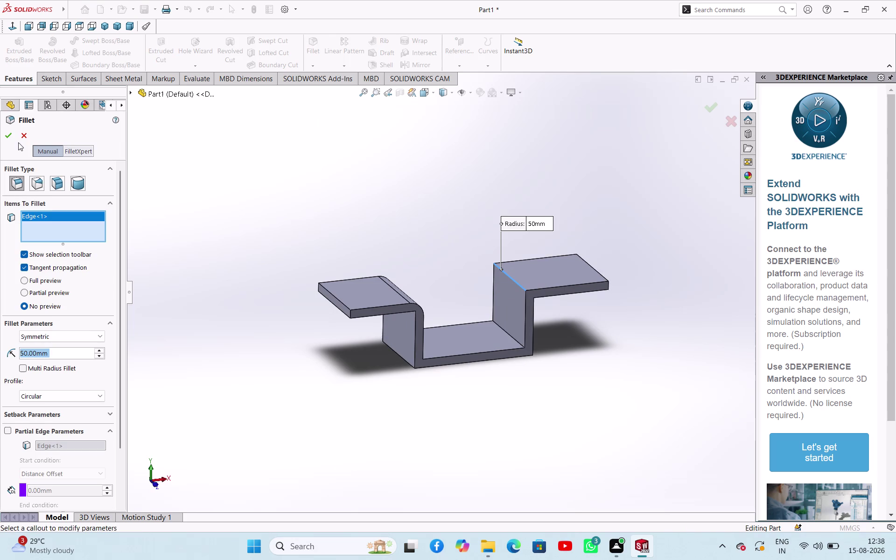
click(10, 137)
Fillet the two outer bottom corner edges at 50 mm.
middle_drag(436, 381, 416, 356)
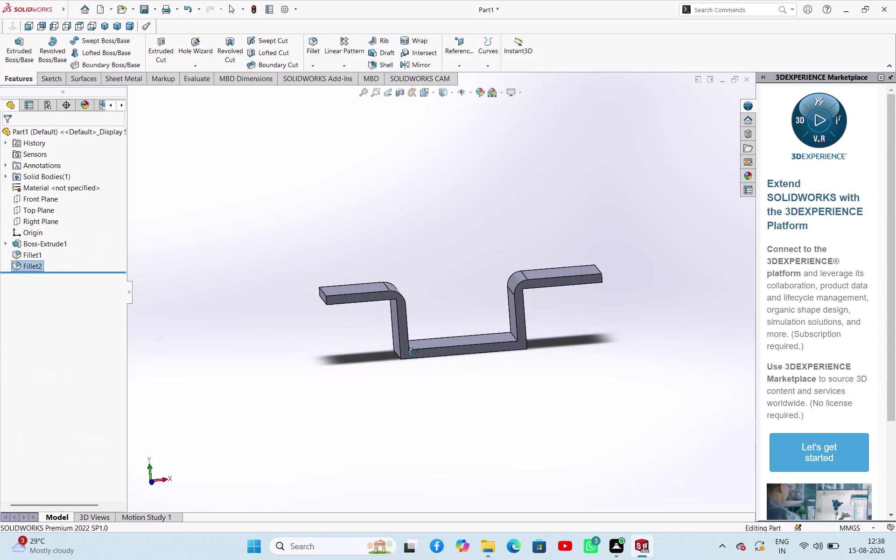
middle_drag(416, 356, 414, 344)
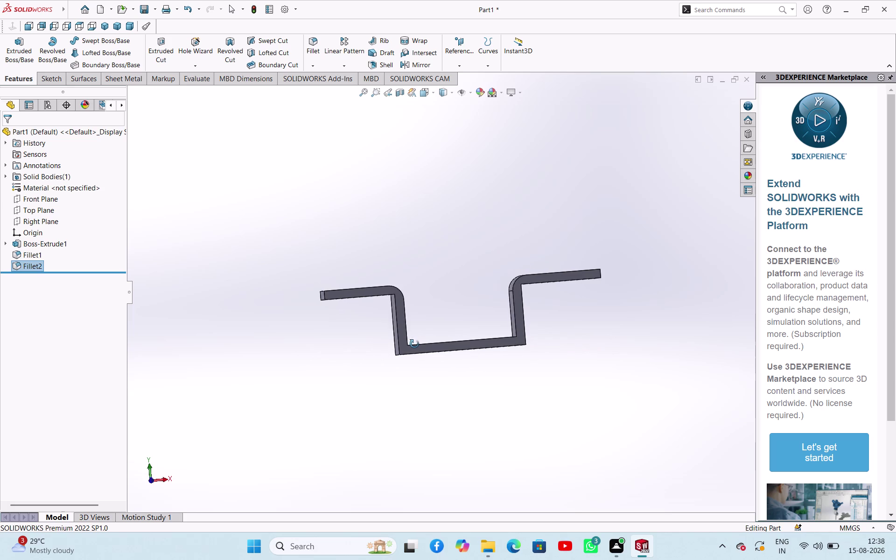
middle_drag(414, 344, 419, 338)
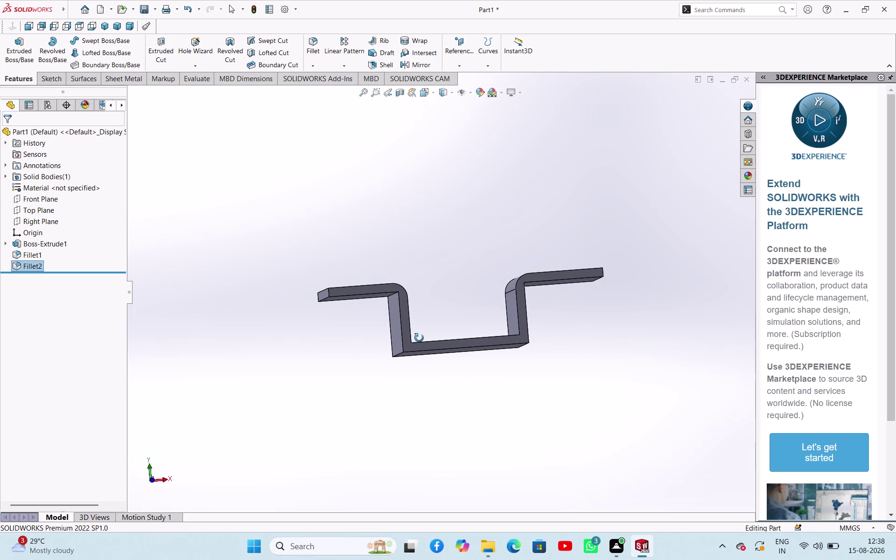
middle_drag(419, 338, 417, 339)
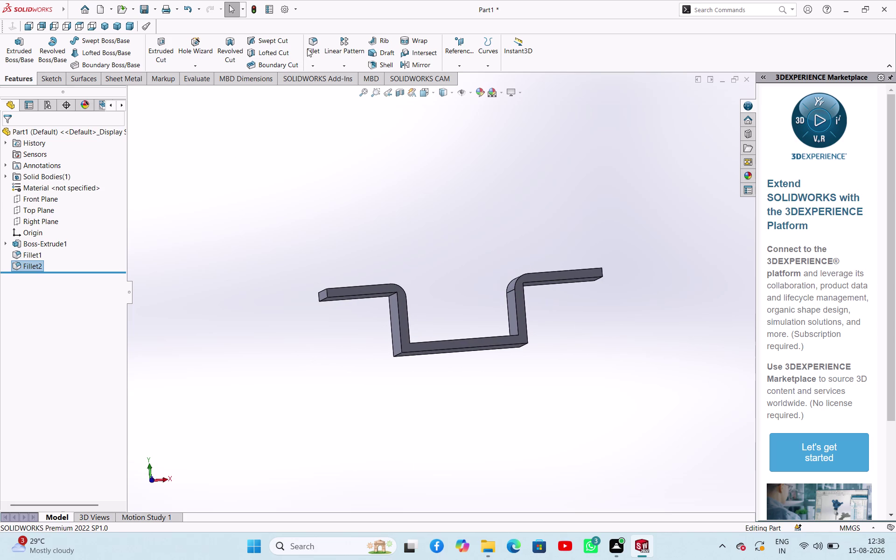
click(307, 48)
click(399, 355)
middle_drag(516, 387, 487, 388)
click(516, 344)
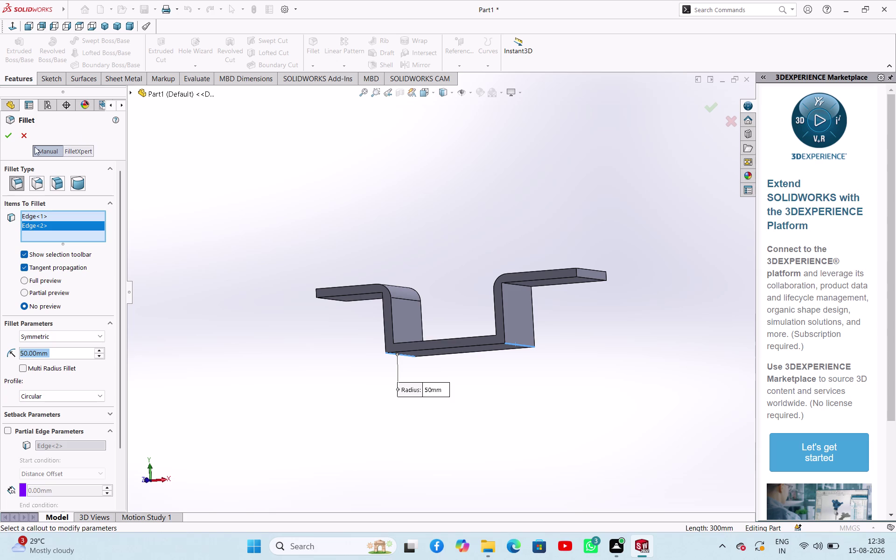
click(5, 139)
click(296, 241)
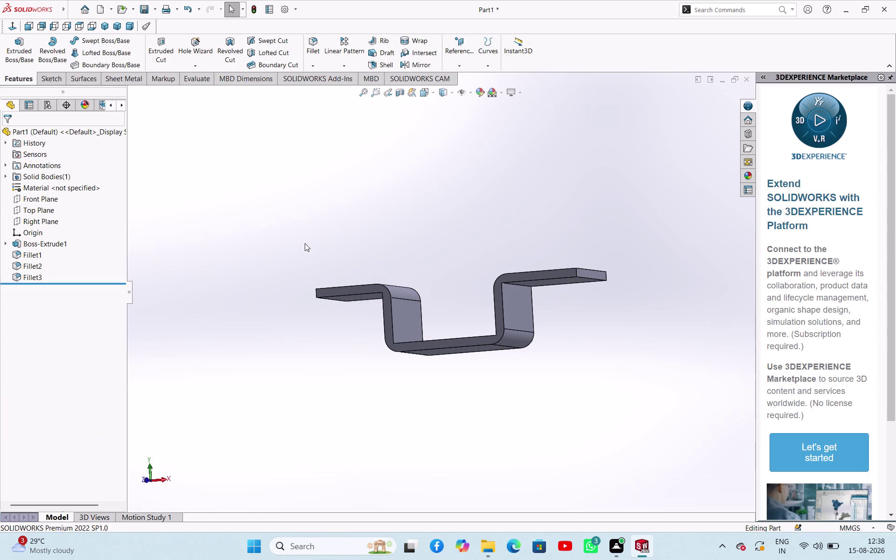
middle_drag(317, 269, 348, 272)
Start a 20 mm fillet and select the left bend's inner top and bottom edges.
click(315, 52)
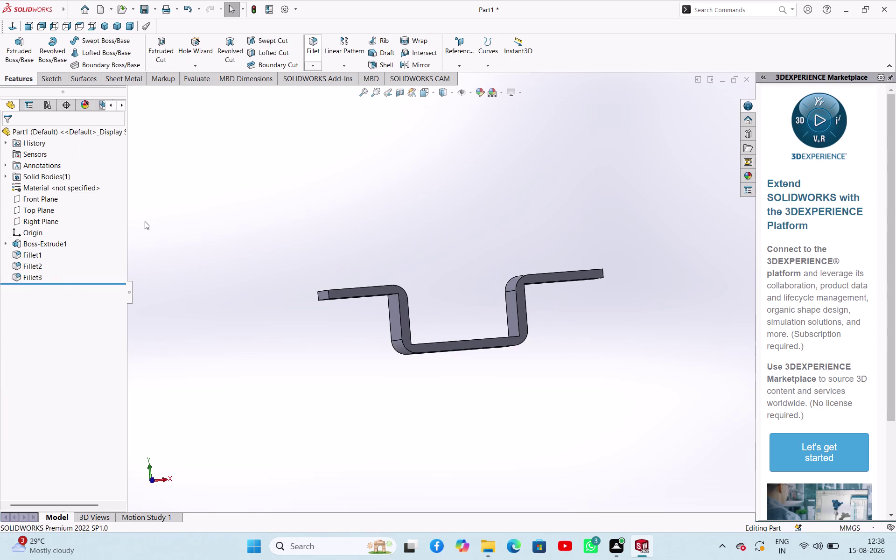
text(20)
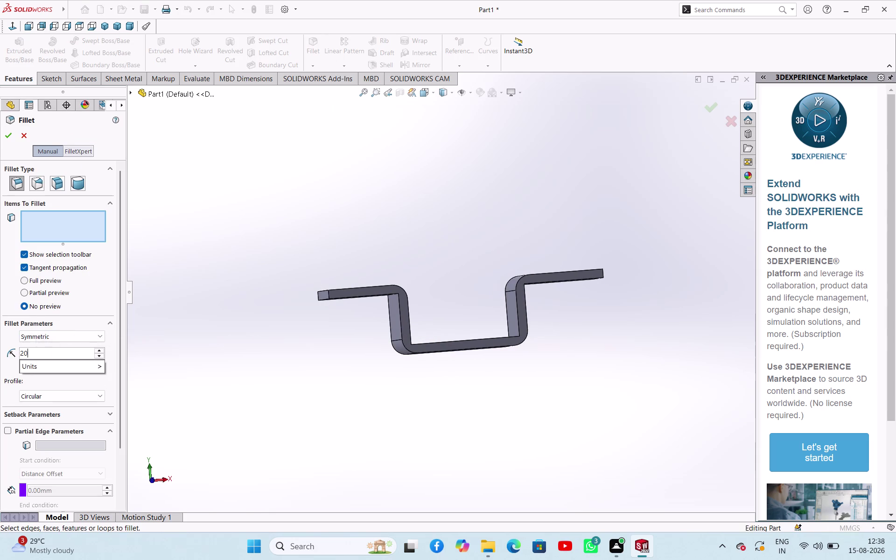
click(71, 232)
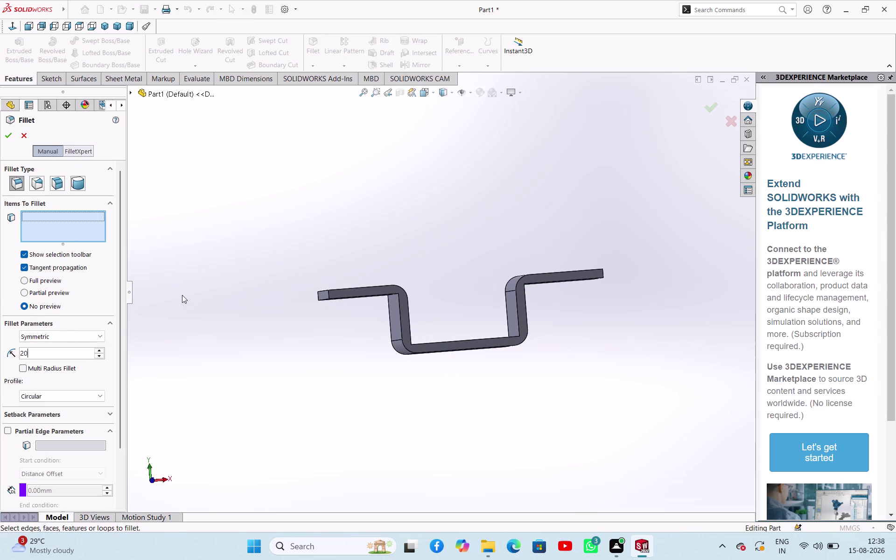
middle_drag(424, 325, 401, 331)
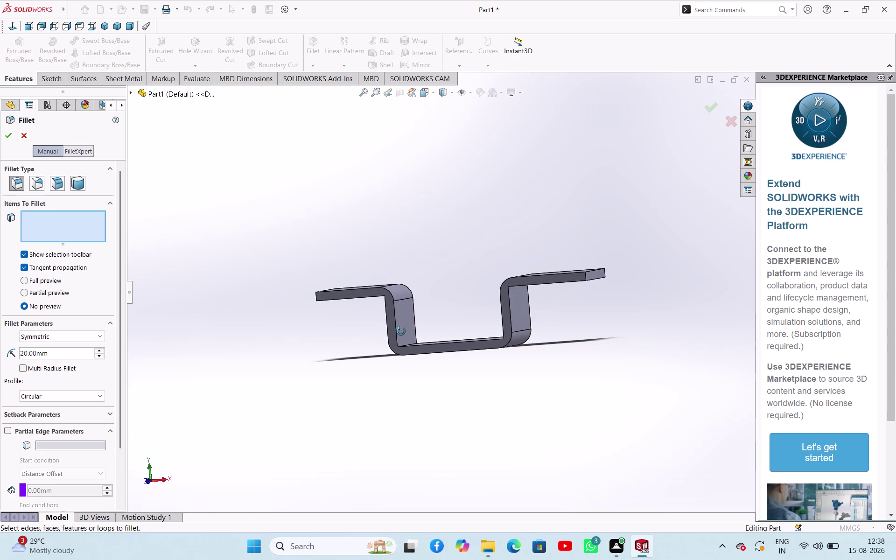
middle_drag(401, 331, 416, 347)
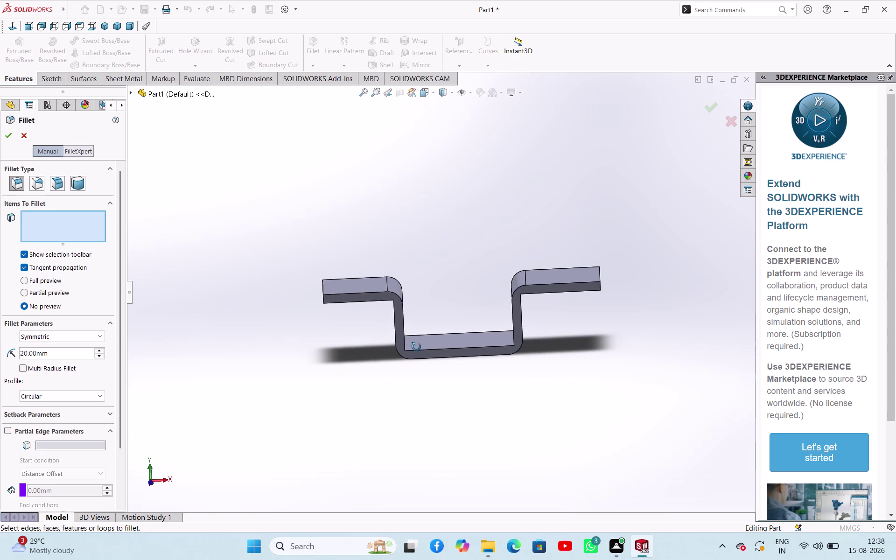
middle_drag(417, 347, 445, 301)
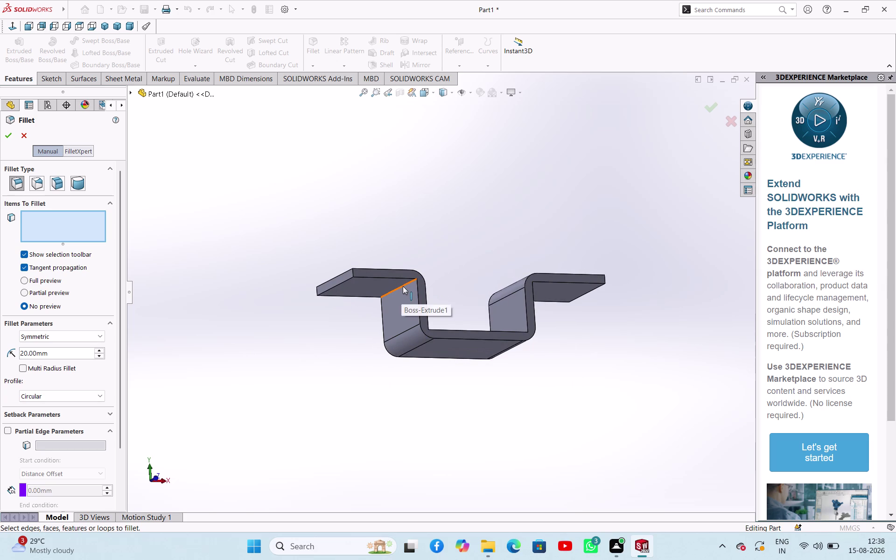
click(403, 286)
middle_drag(445, 288, 404, 330)
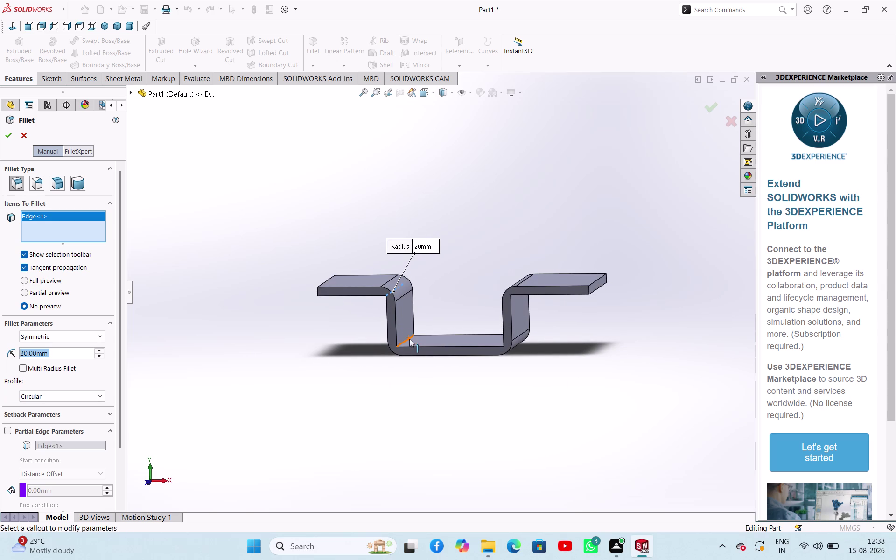
click(410, 339)
Add the right bend's two inner edges and apply the 20 mm Fillet4.
middle_drag(457, 284, 442, 257)
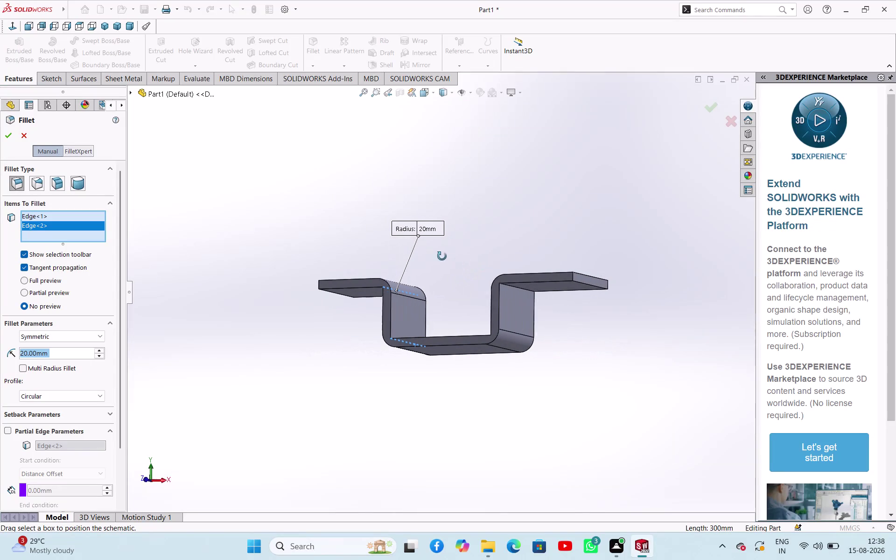
middle_drag(442, 257, 442, 256)
click(515, 286)
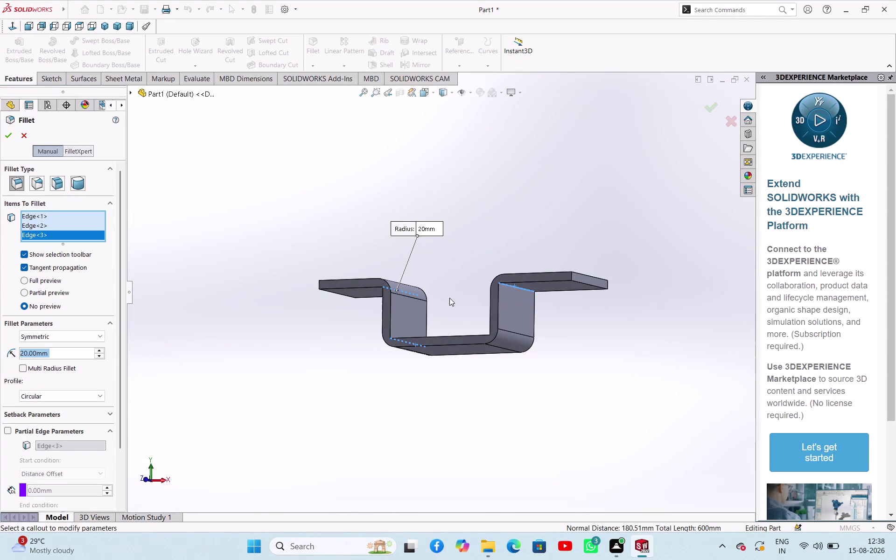
middle_drag(450, 298, 503, 337)
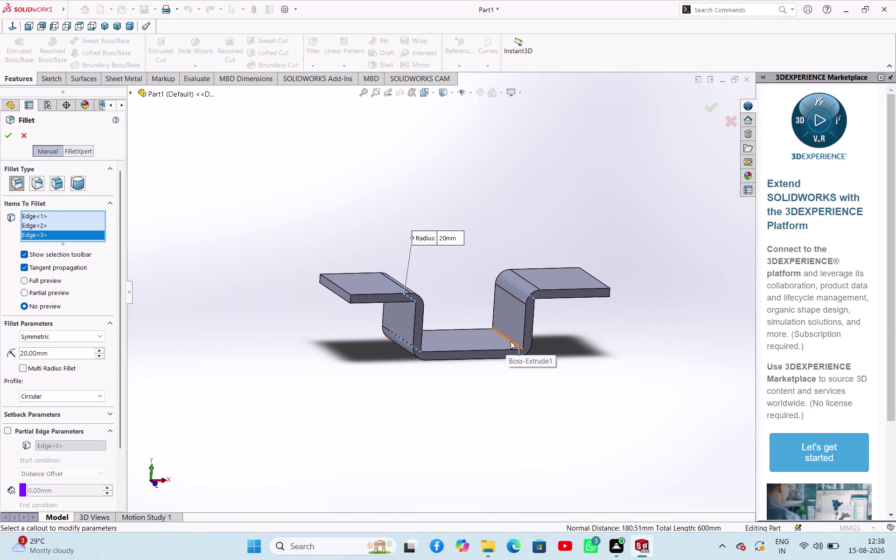
click(510, 341)
click(12, 137)
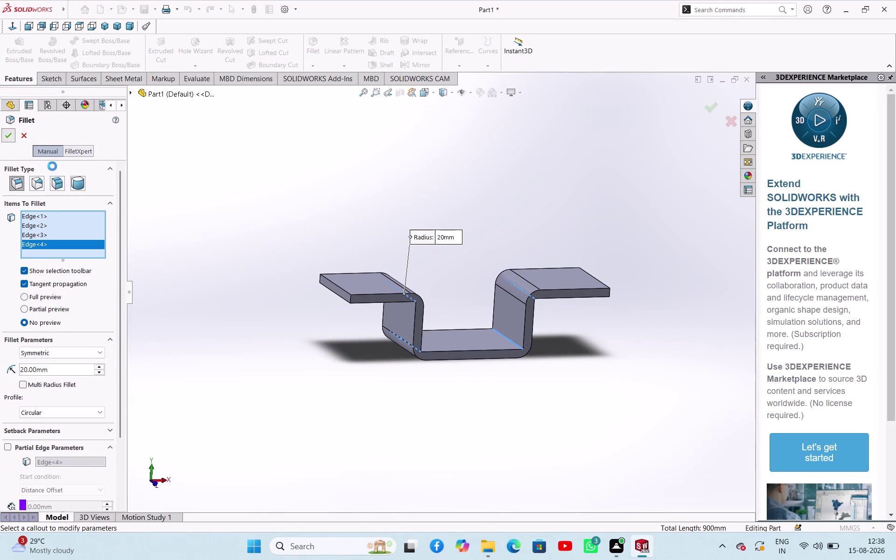
click(279, 184)
middle_click(294, 215)
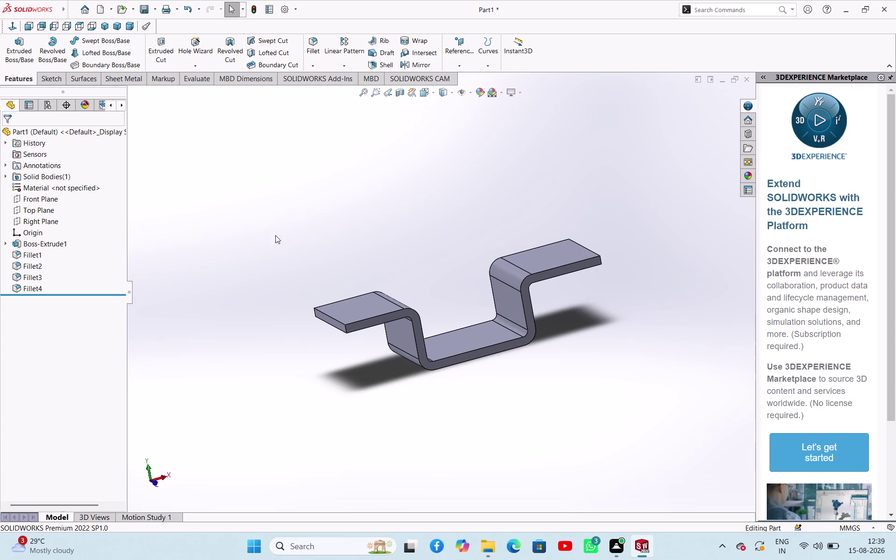
click(470, 331)
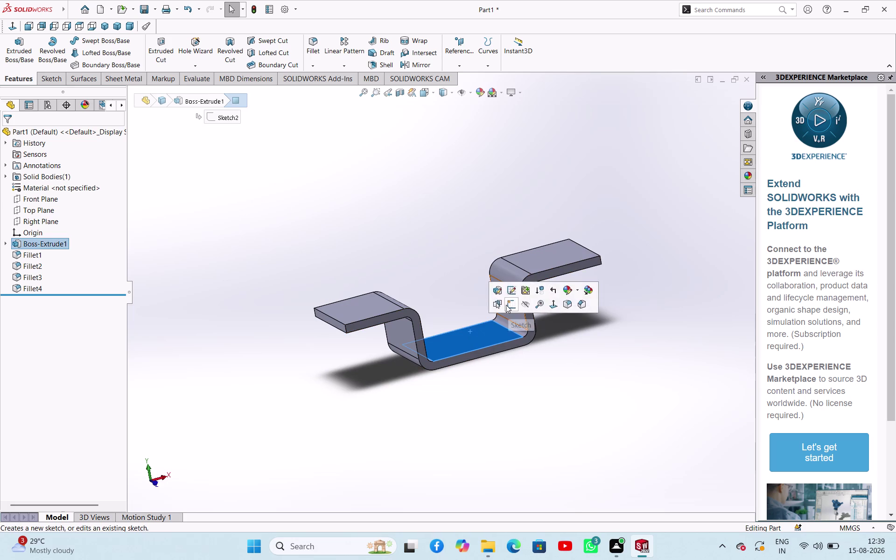
Sketch on the middle face, view it normal, and draw a vertical midpoint centerline through the origin.
click(506, 305)
click(417, 146)
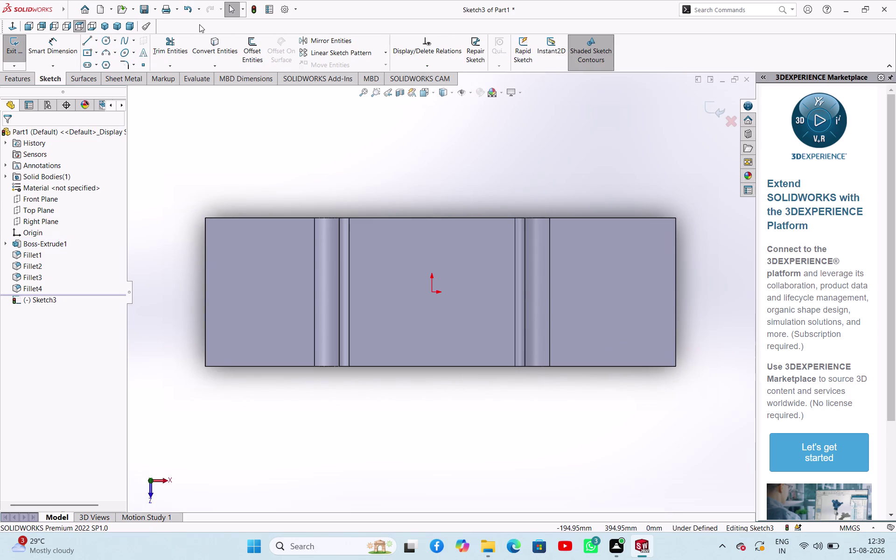
click(97, 42)
click(99, 63)
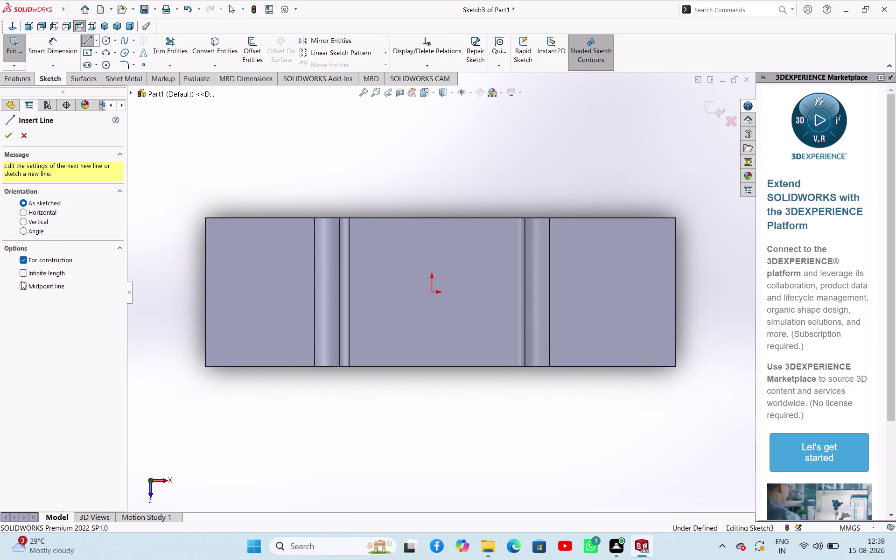
click(21, 285)
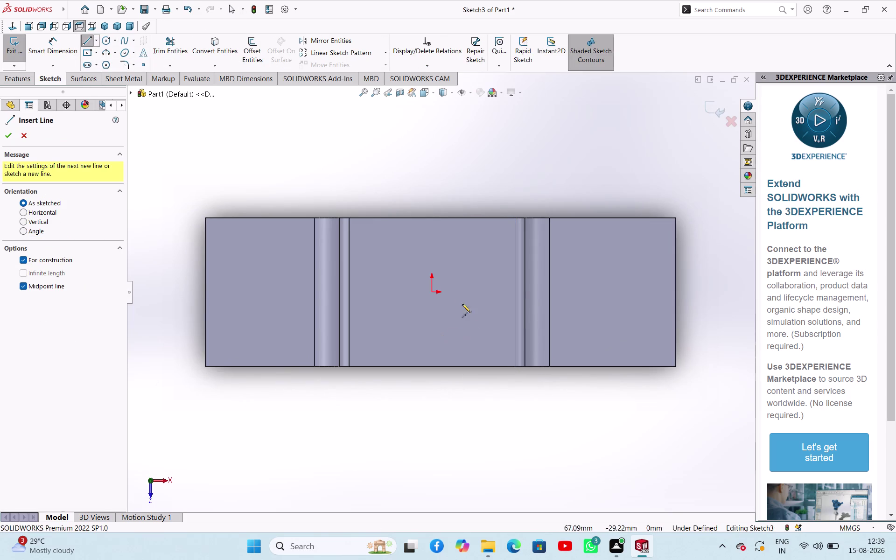
click(432, 294)
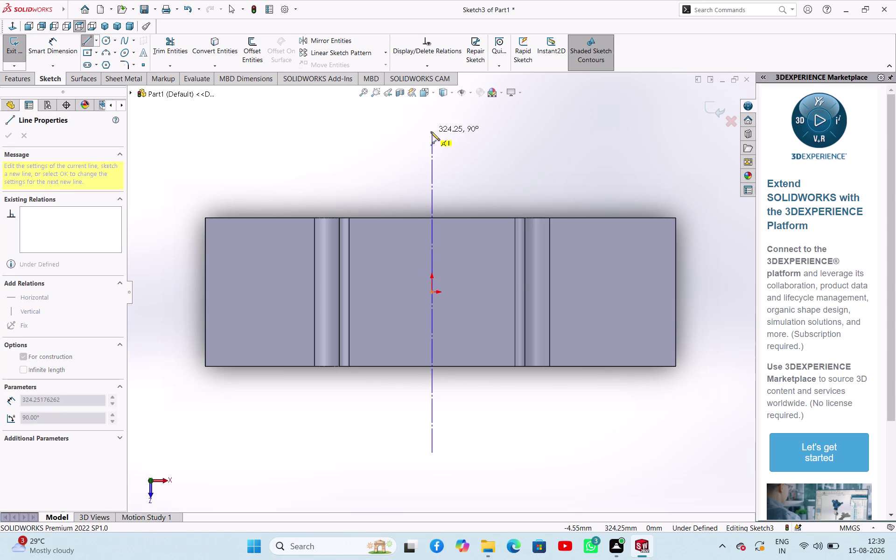
click(433, 132)
right_click(464, 154)
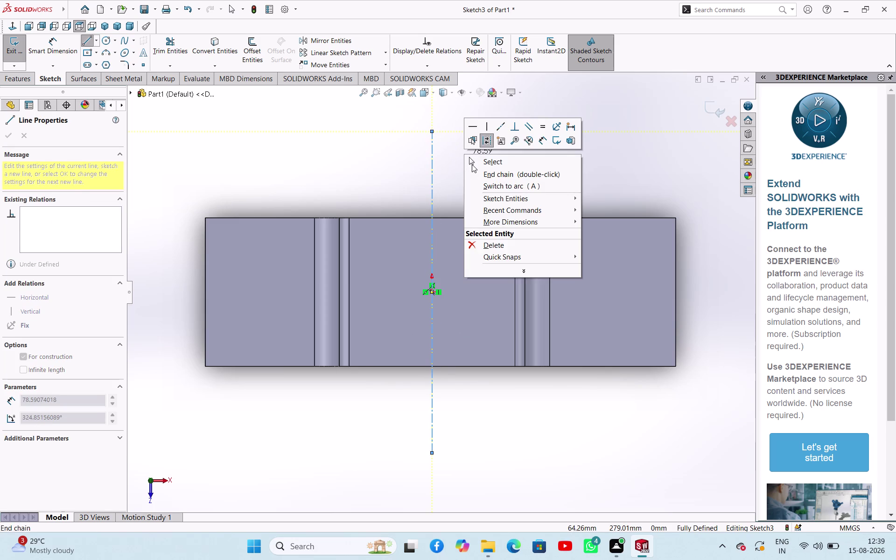
click(471, 165)
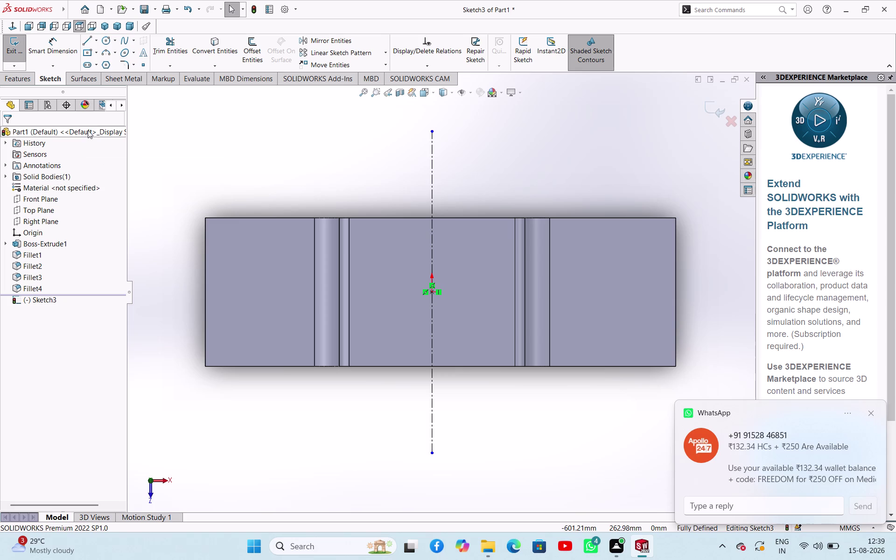
Draw a horizontal midpoint centerline through the origin.
click(95, 46)
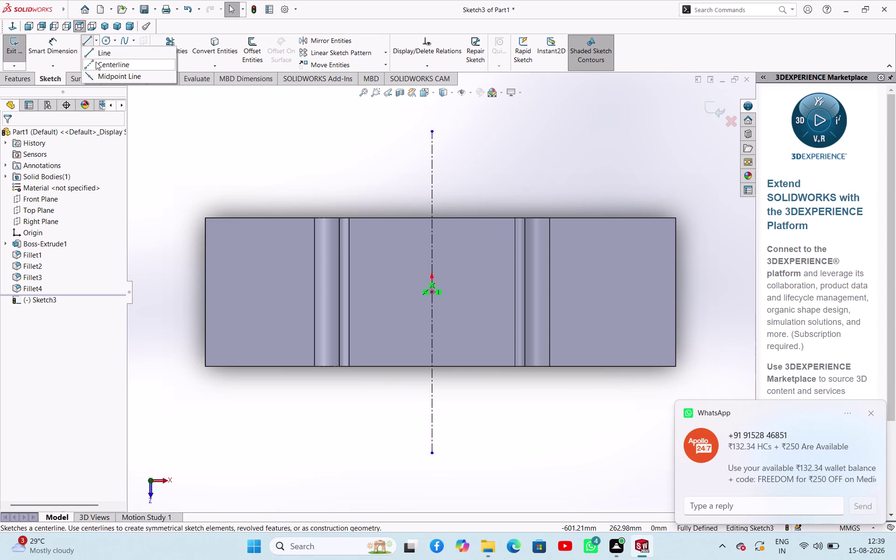
click(96, 62)
click(24, 286)
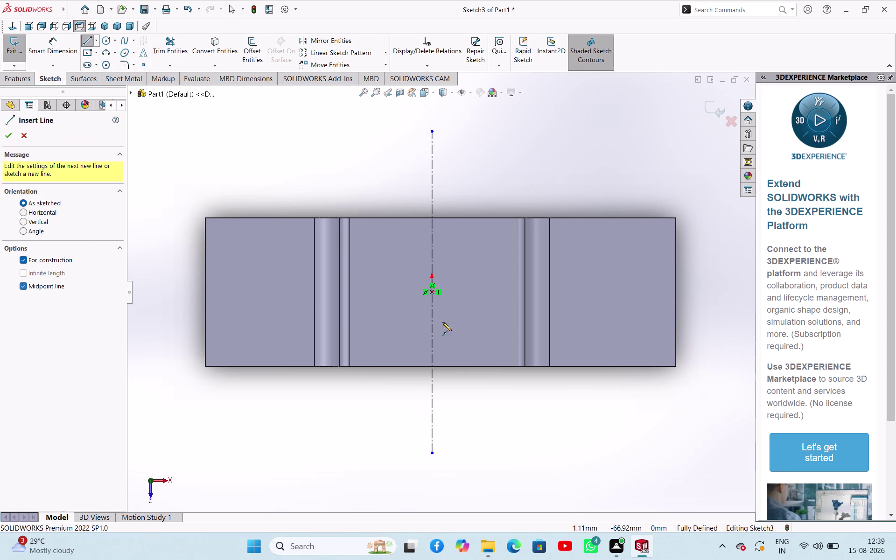
click(430, 291)
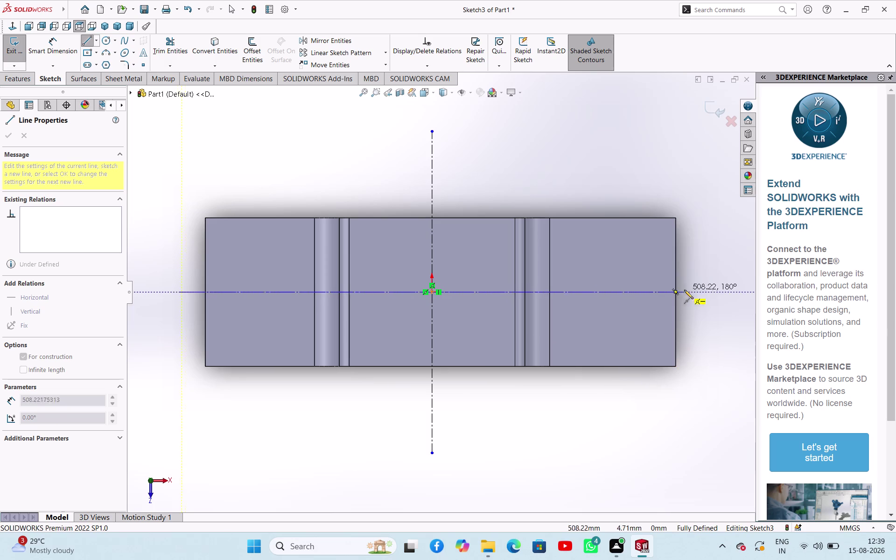
click(699, 293)
right_click(708, 311)
click(714, 314)
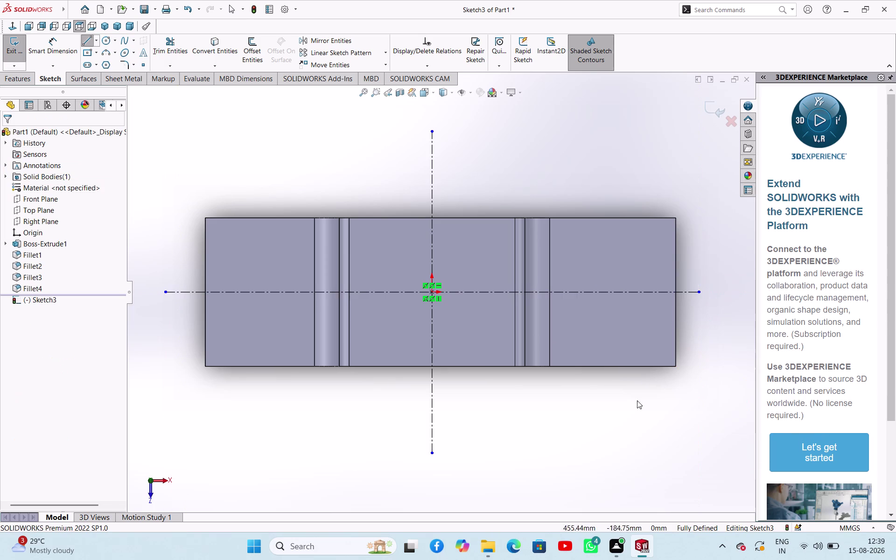
click(629, 430)
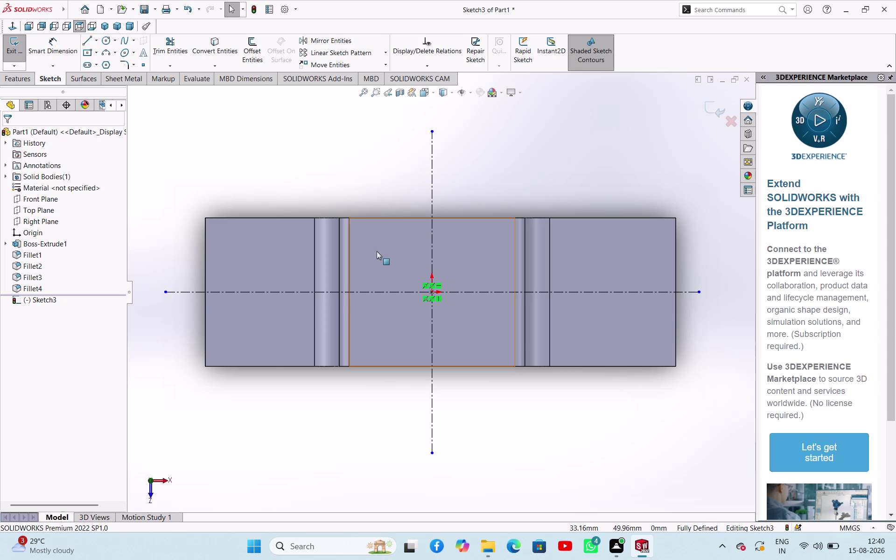
click(104, 43)
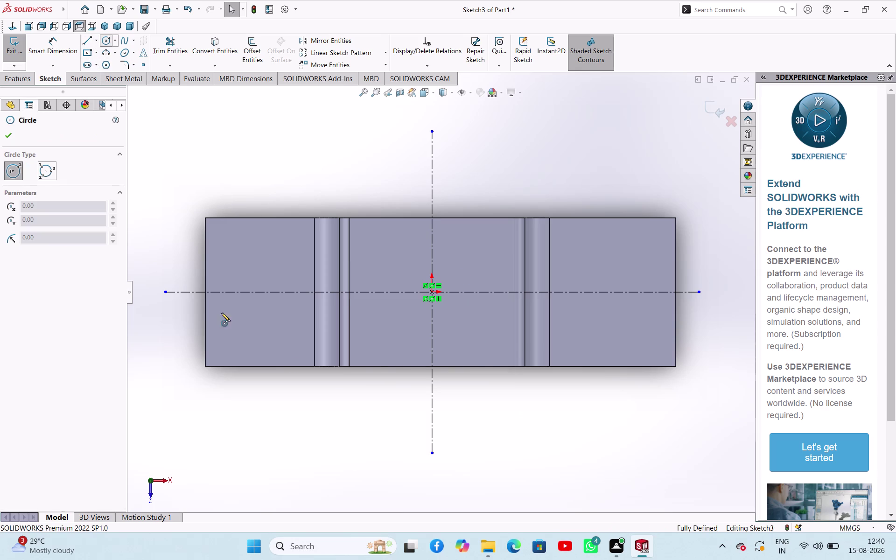
Draw a circle centred on the origin.
click(431, 293)
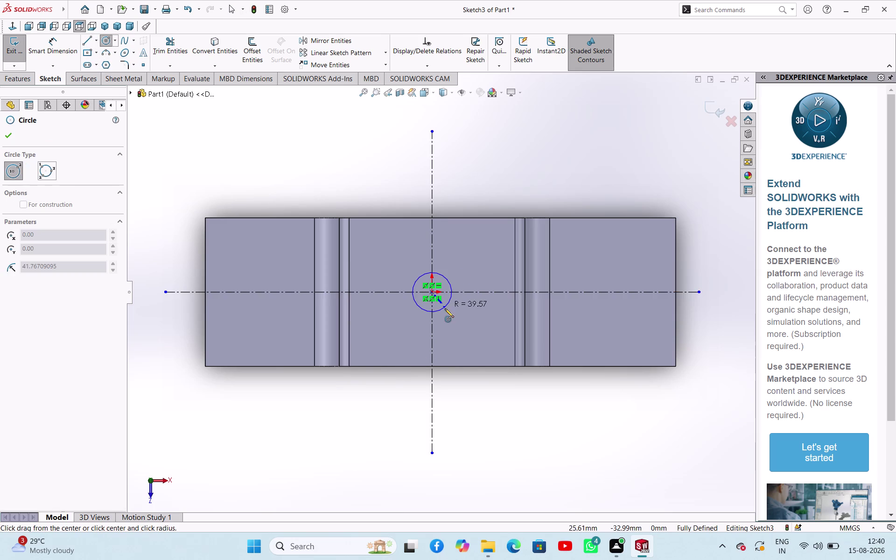
click(445, 309)
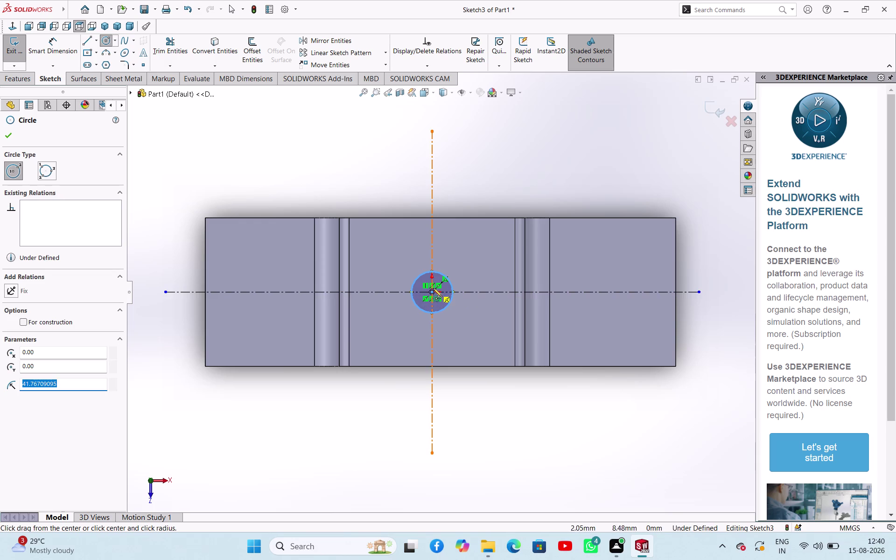
right_click(368, 183)
click(389, 184)
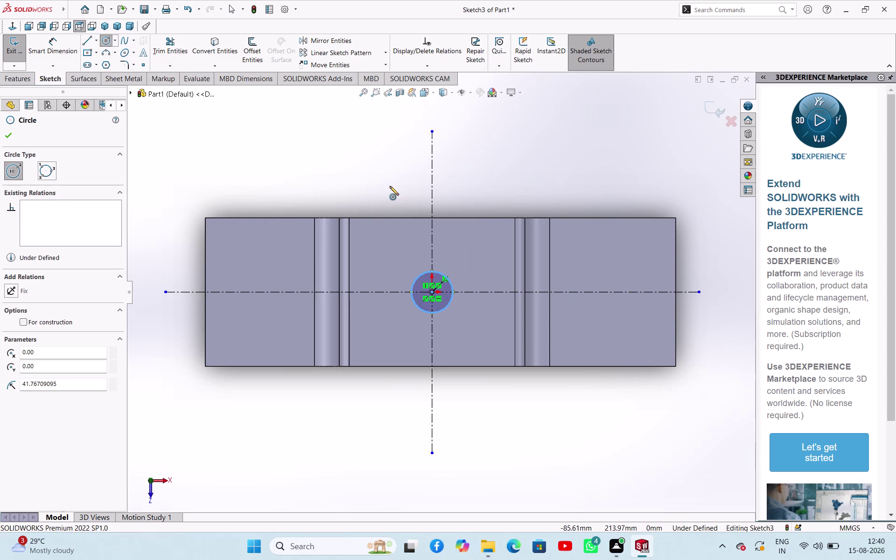
right_click(362, 187)
click(374, 191)
right_drag(390, 168, 399, 157)
right_drag(373, 186, 394, 124)
Dimension the circle to Ø75 mm and exit the sketch.
click(421, 275)
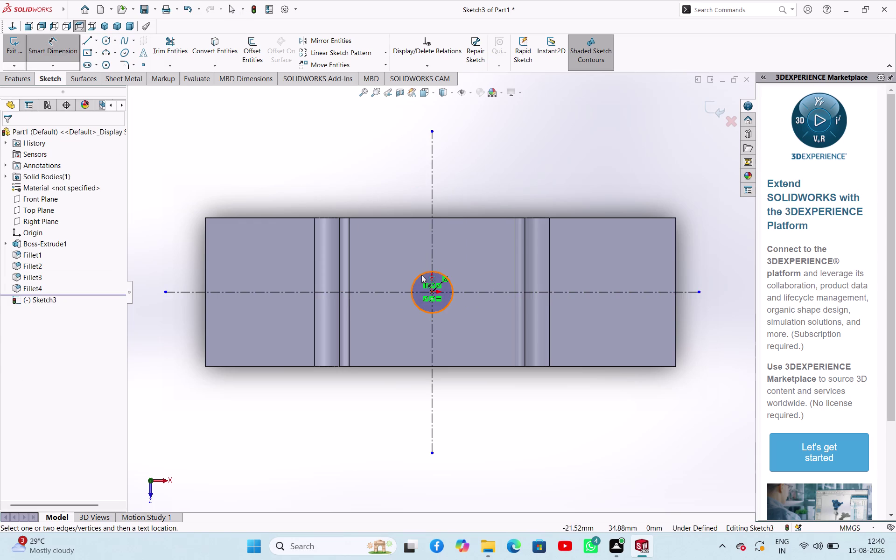
click(361, 189)
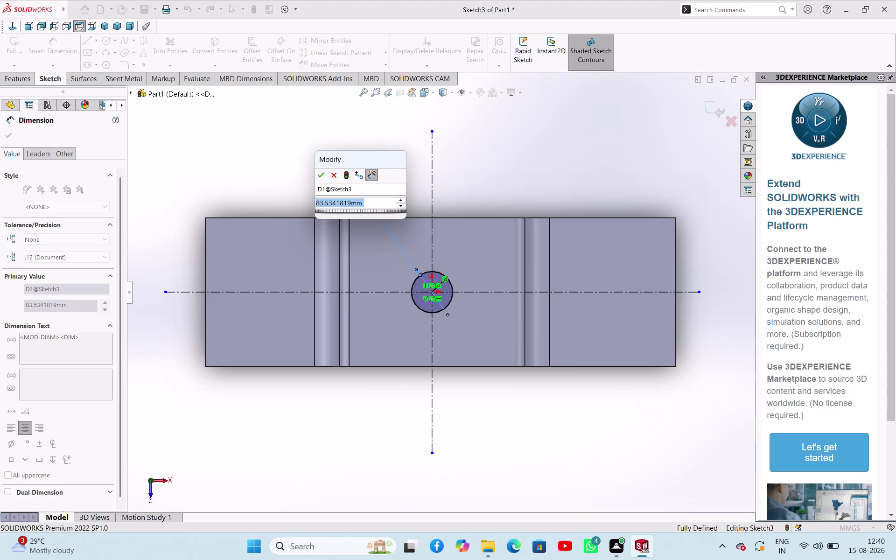
text(75)
key(Return)
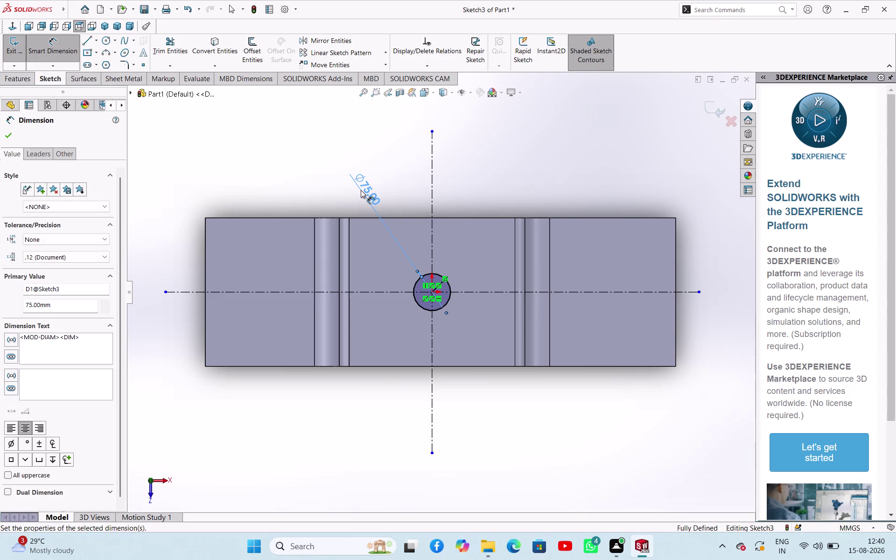
click(10, 137)
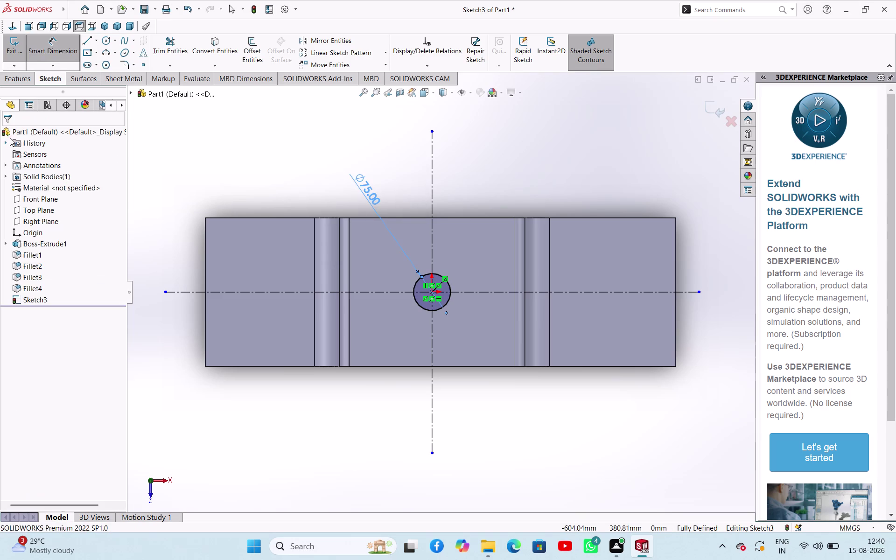
click(21, 49)
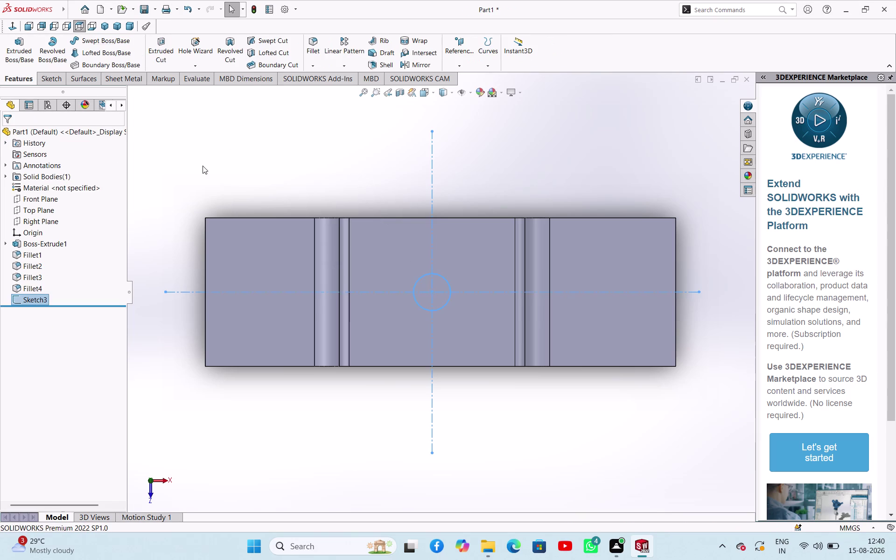
Extrude-cut the Ø75 circle Mid Plane 300 mm through the bar's centre.
middle_drag(214, 160, 219, 72)
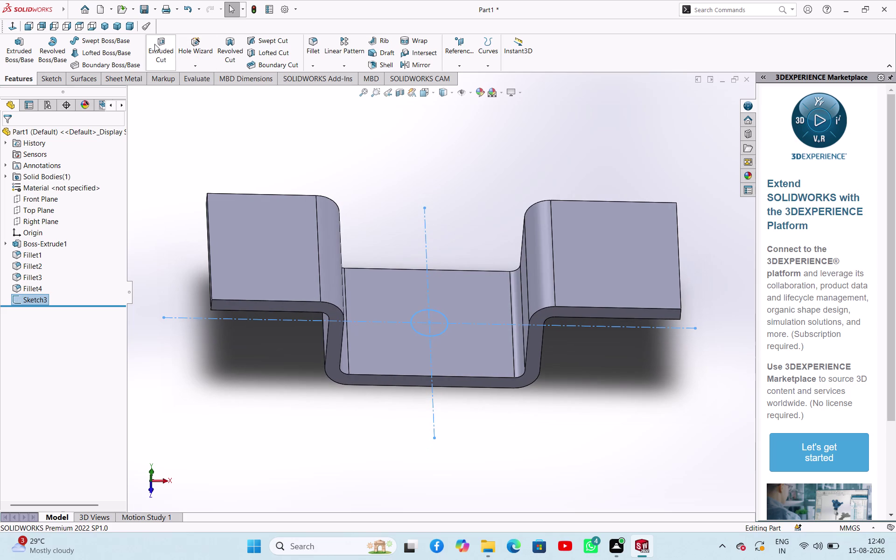
click(155, 44)
middle_drag(339, 144, 340, 104)
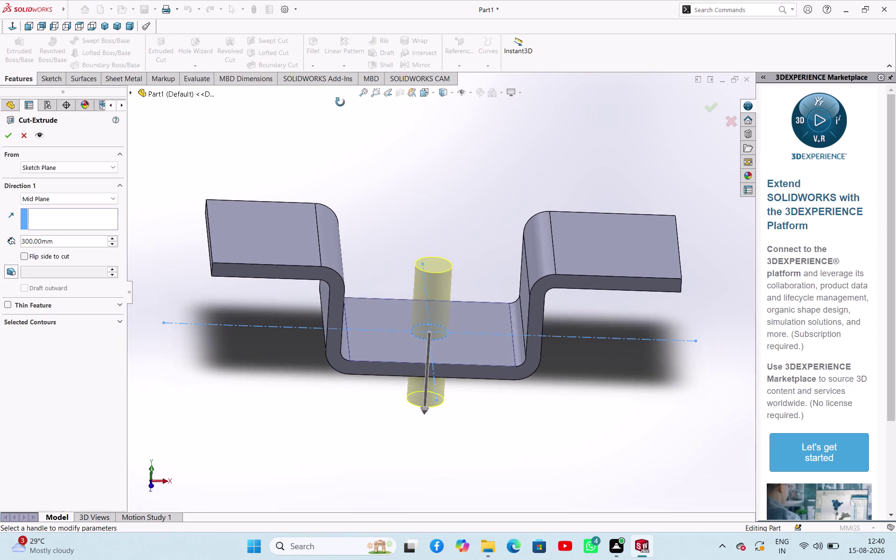
middle_drag(340, 104, 331, 131)
click(10, 136)
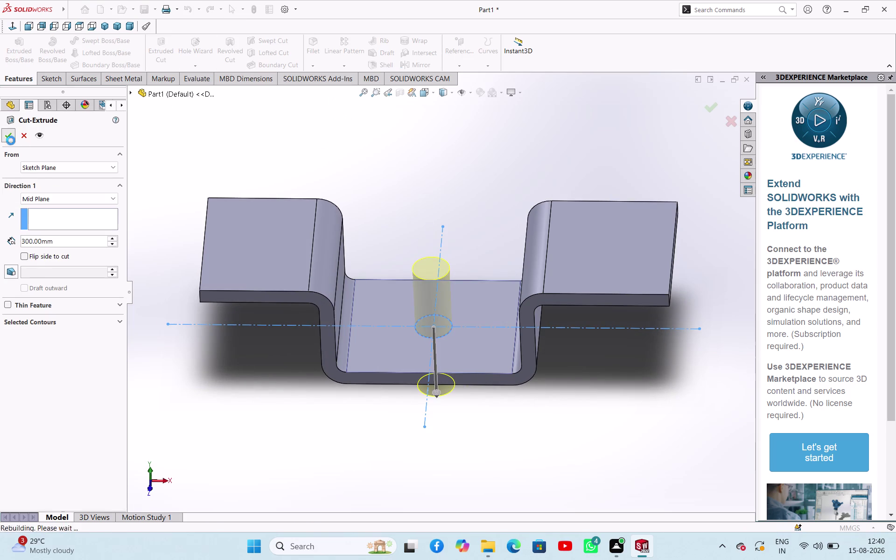
click(344, 142)
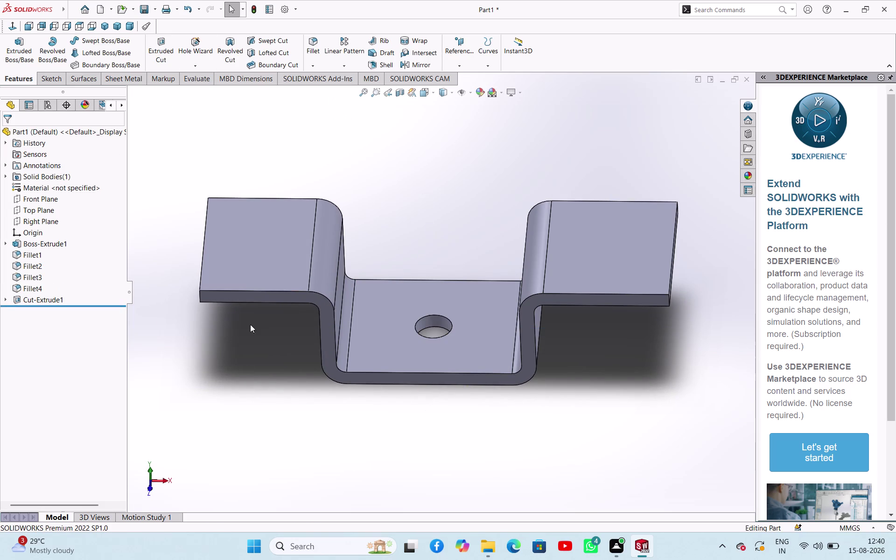
click(452, 289)
Start a sketch on the face and draw two circles centred at the origin.
click(499, 262)
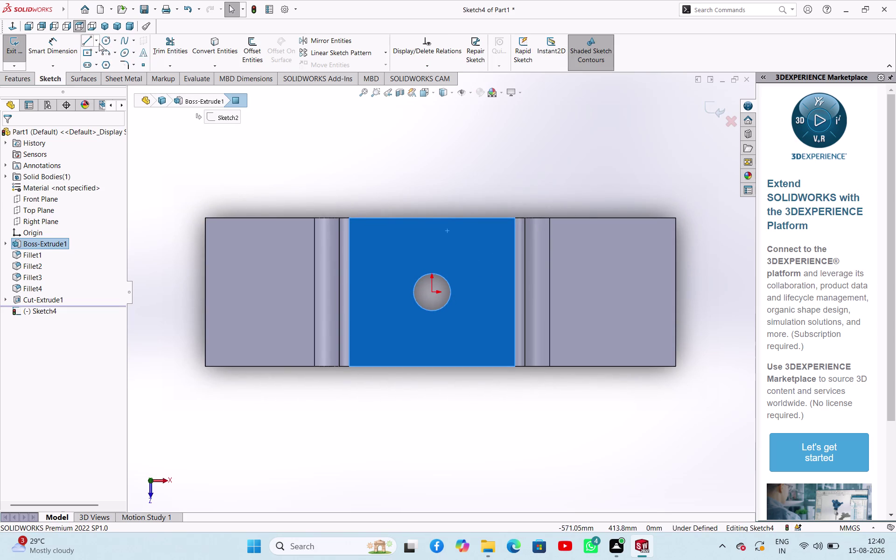
click(104, 43)
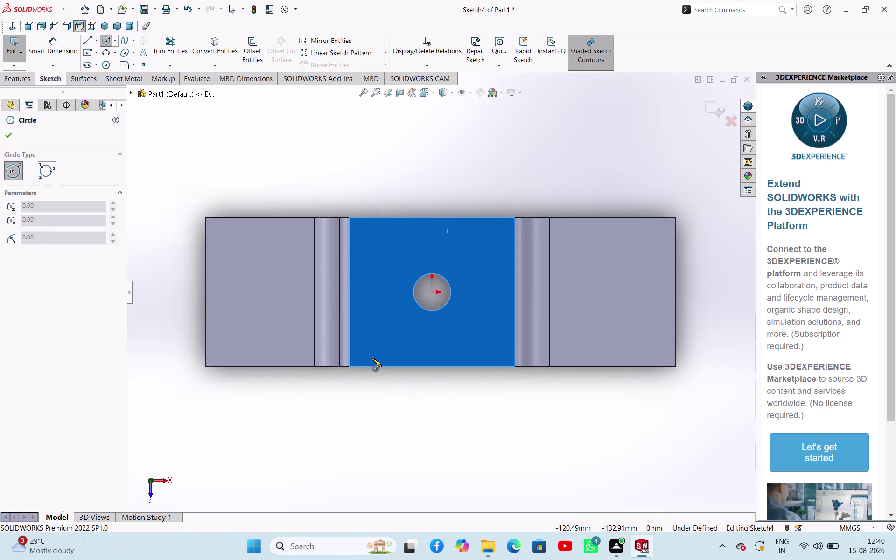
click(430, 294)
click(445, 335)
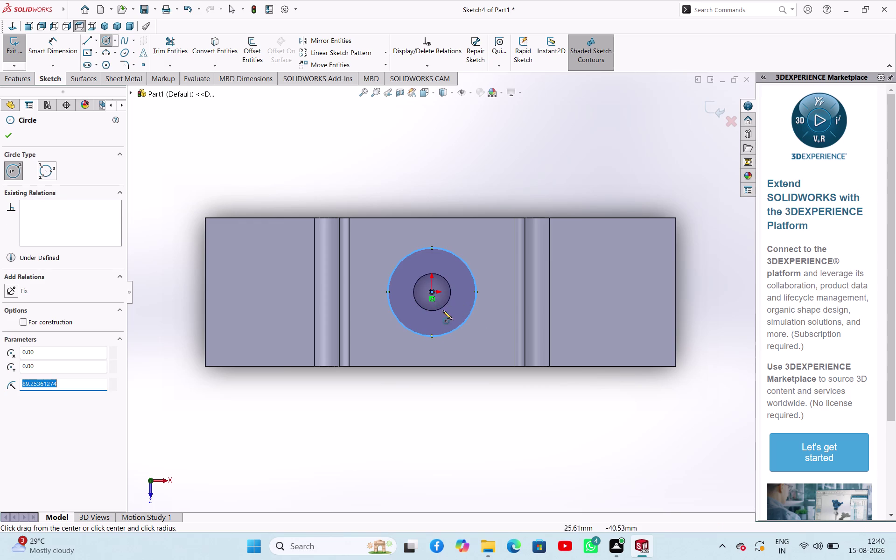
click(433, 293)
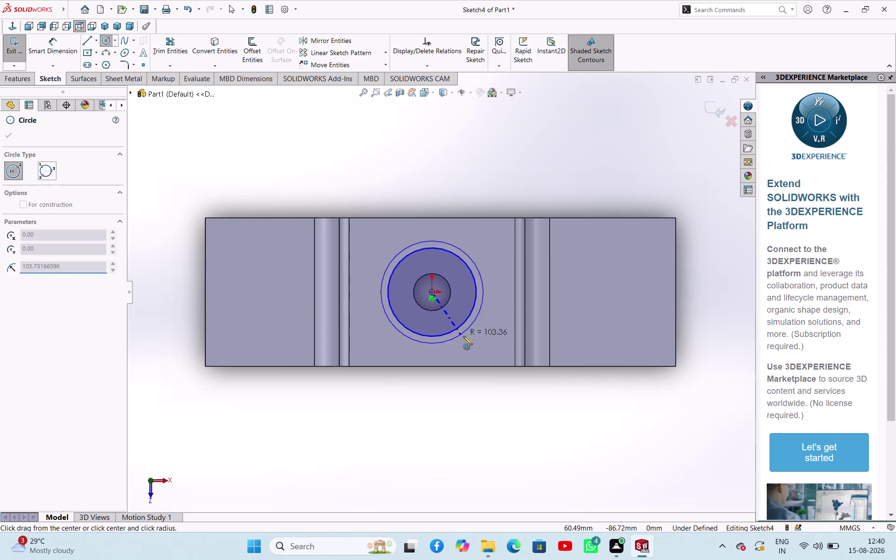
click(469, 340)
right_click(360, 165)
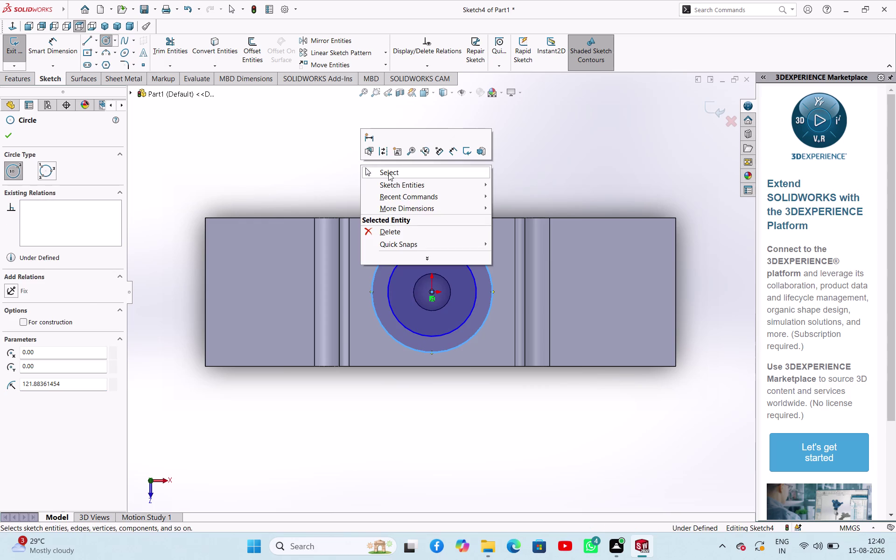
click(389, 173)
click(334, 177)
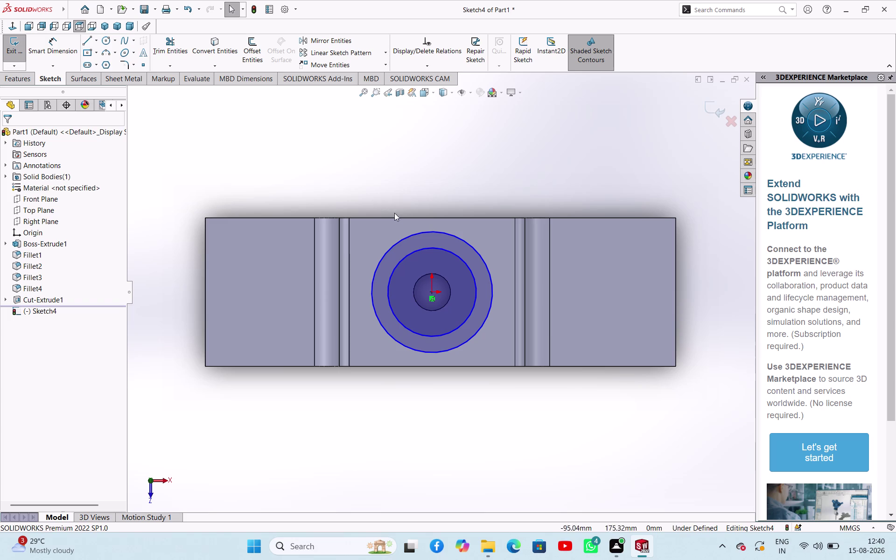
Dimension the outer circle to Ø225 and the inner circle to Ø175.
right_drag(390, 213, 393, 156)
click(401, 243)
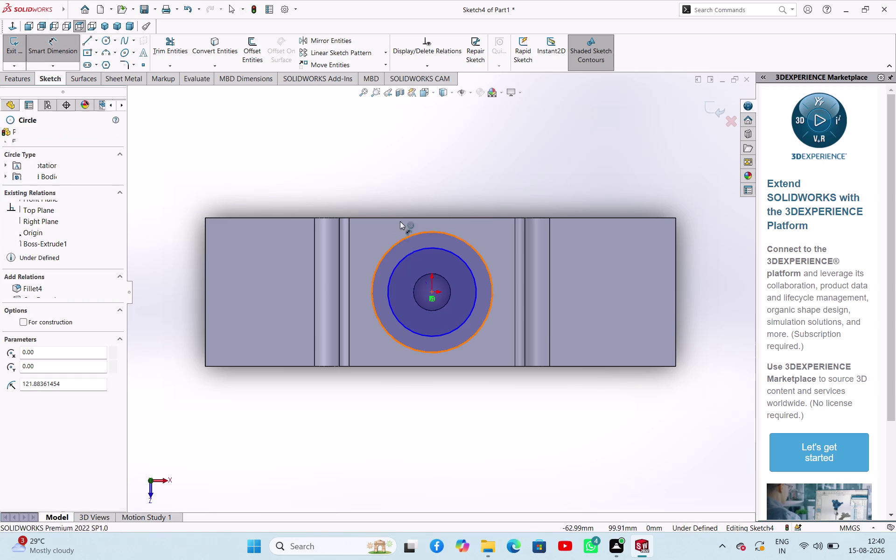
click(375, 164)
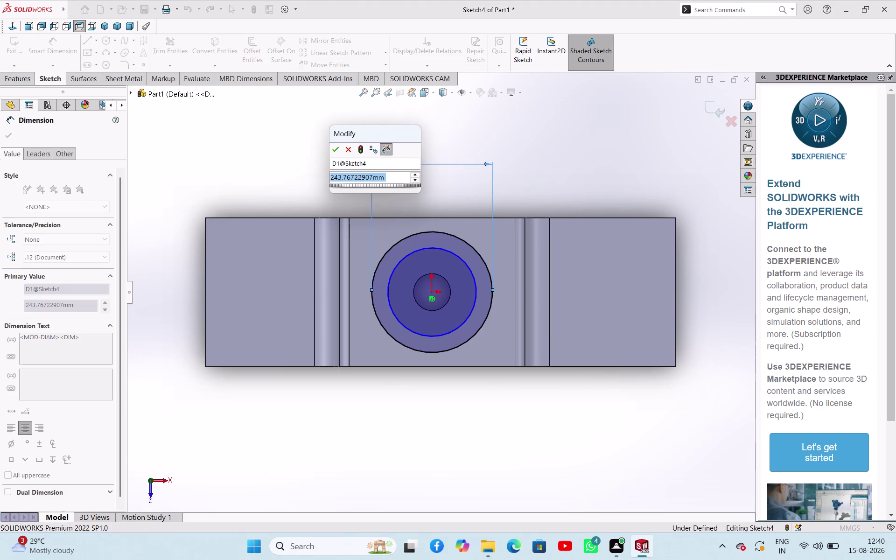
text(225)
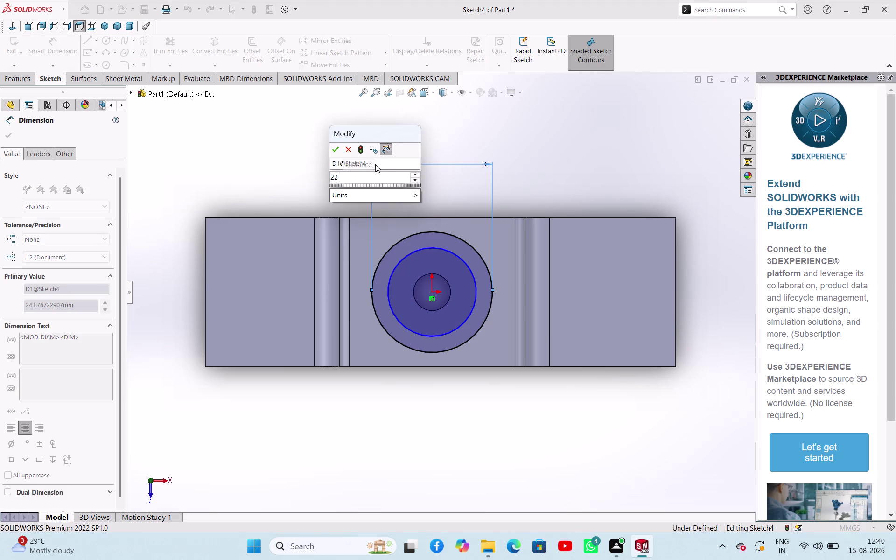
key(Return)
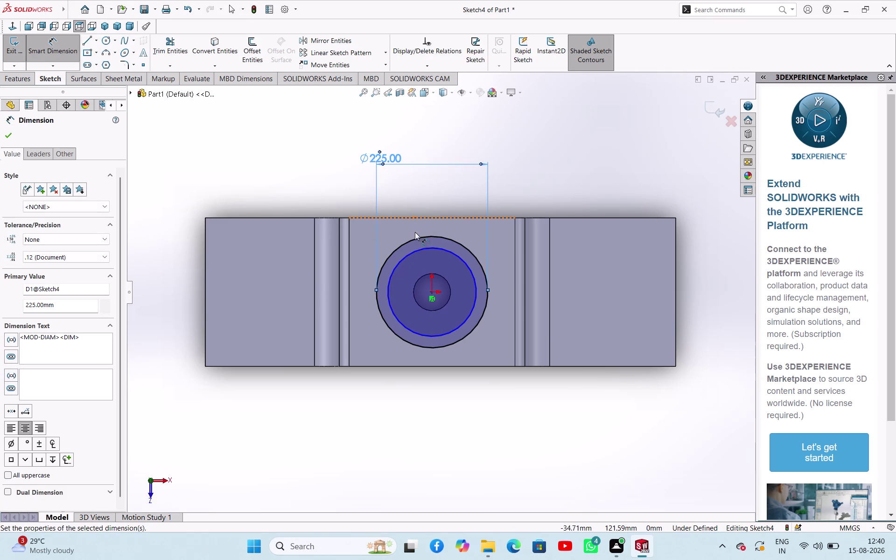
click(418, 252)
click(320, 179)
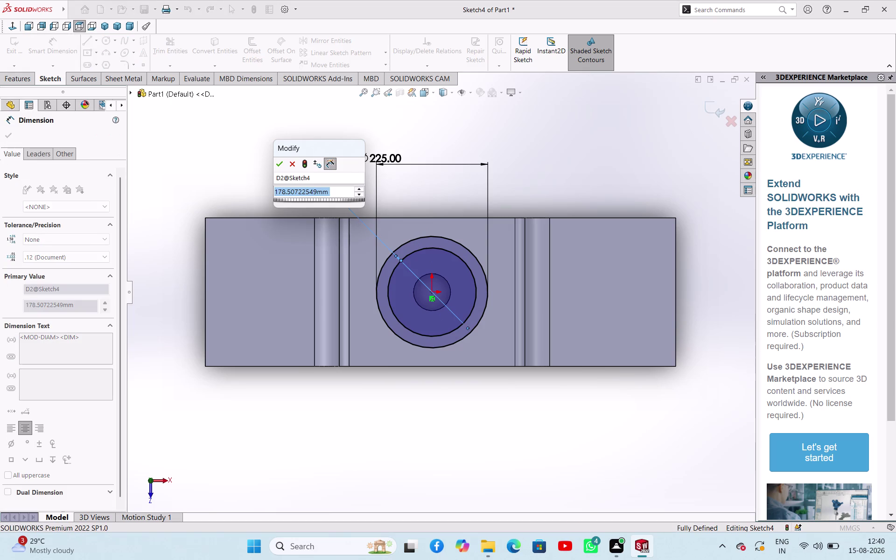
text(175)
key(Return)
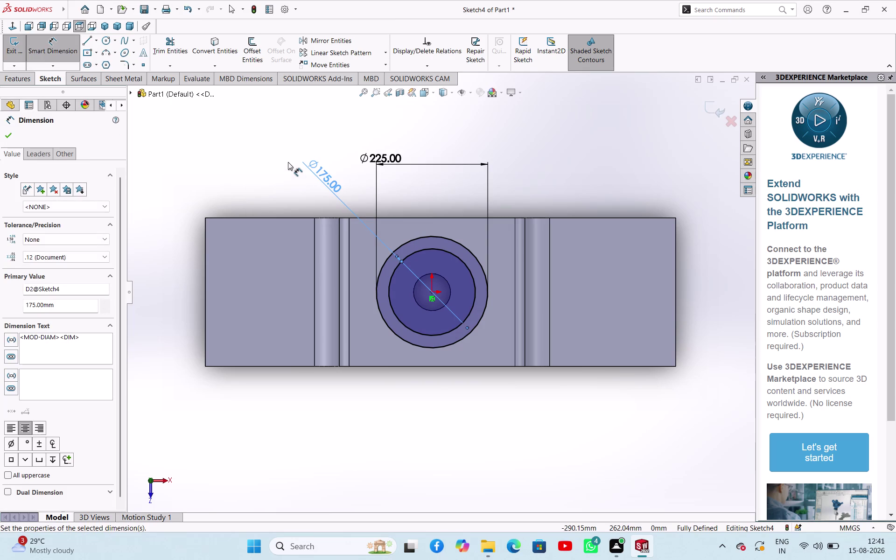
End dimensioning, orbit to an angled view, and exit Sketch4.
right_click(288, 162)
click(303, 194)
click(262, 174)
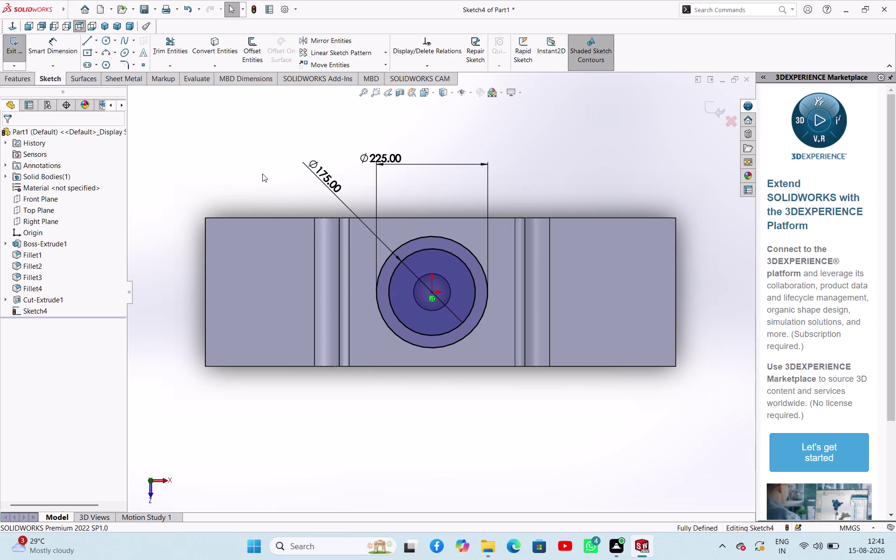
middle_drag(184, 161, 136, 80)
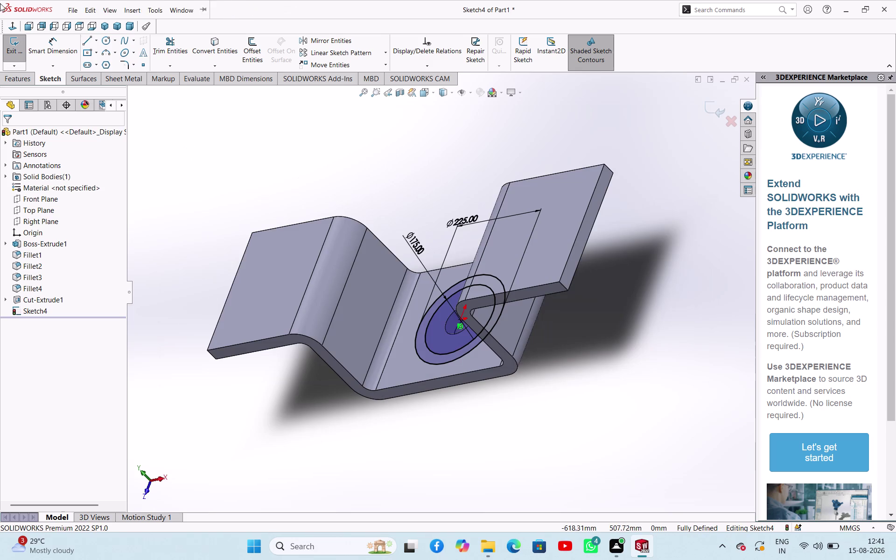
click(14, 46)
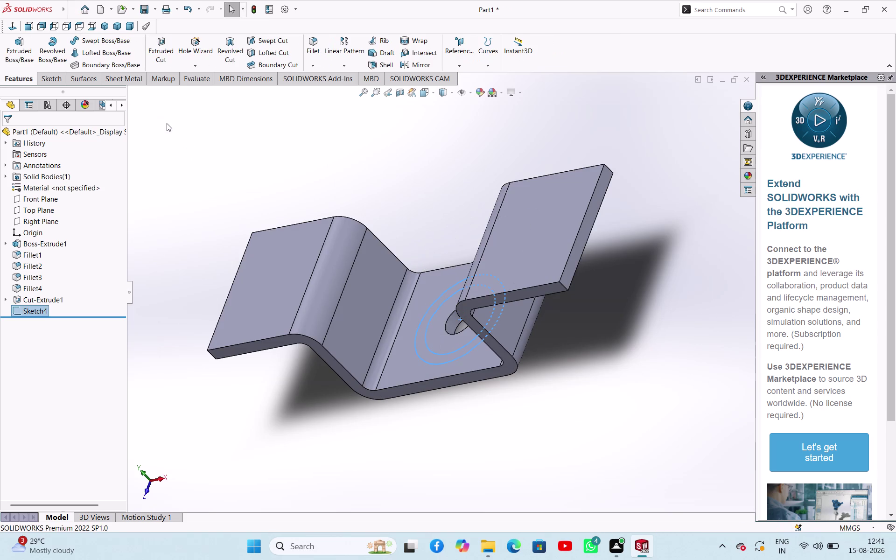
Extrude Sketch4's ring as a 140 mm mid-plane boss and orbit to inspect it.
middle_drag(167, 123, 193, 125)
click(23, 47)
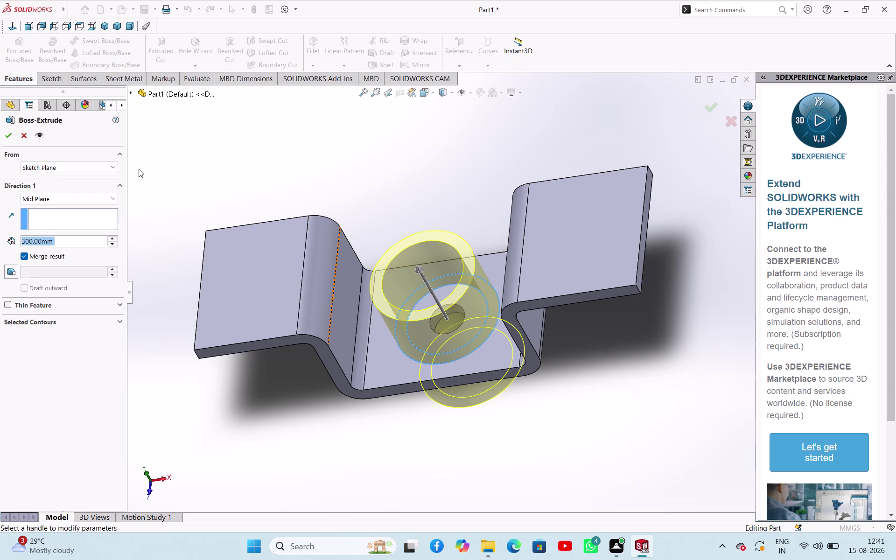
double_click(70, 239)
text(140)
key(Return)
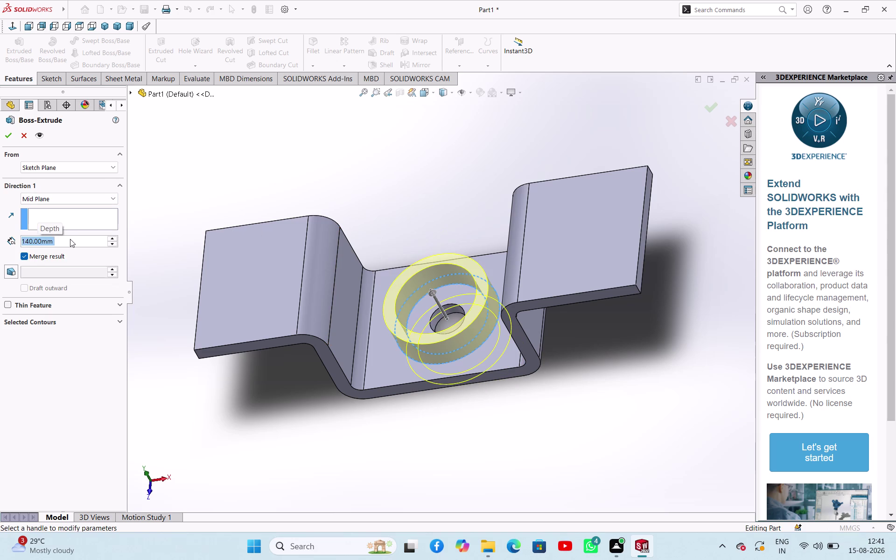
click(8, 134)
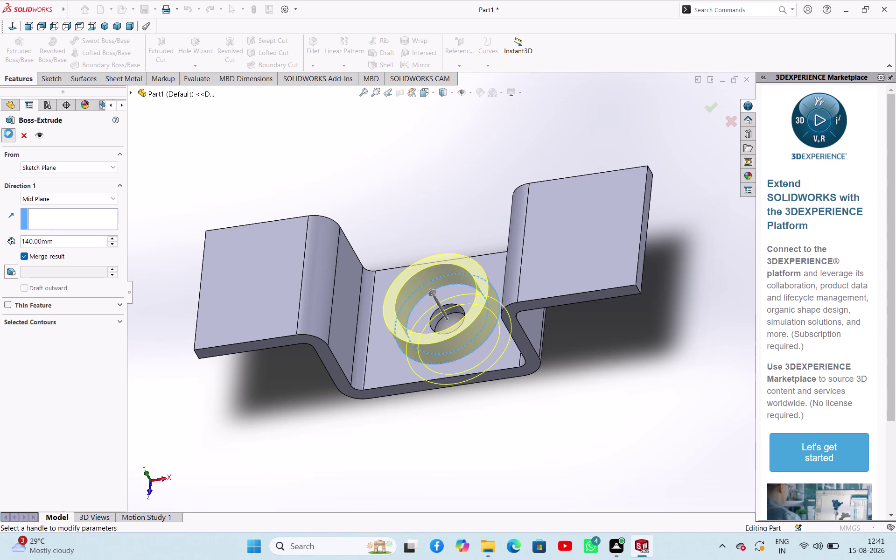
middle_drag(320, 444, 313, 324)
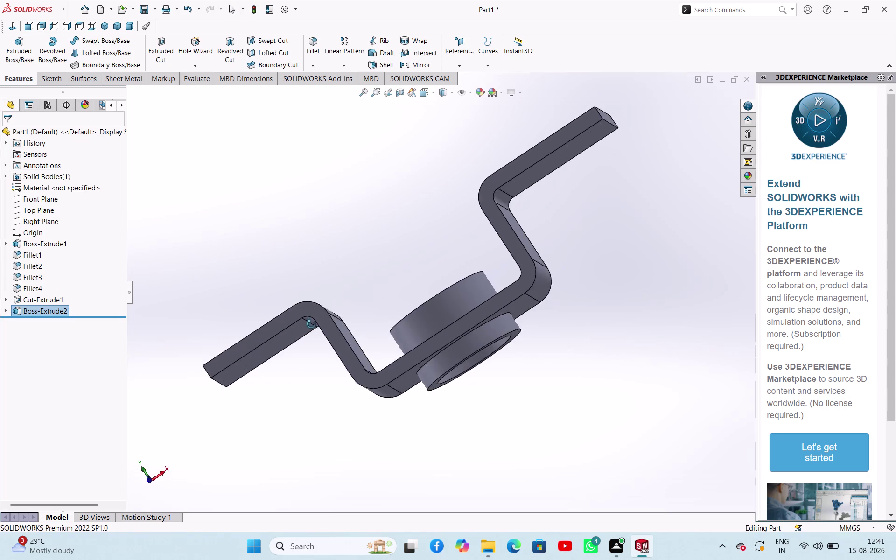
middle_drag(314, 324, 330, 376)
Edit Boss-Extrude2 and change its end condition from Mid Plane to Blind.
click(49, 312)
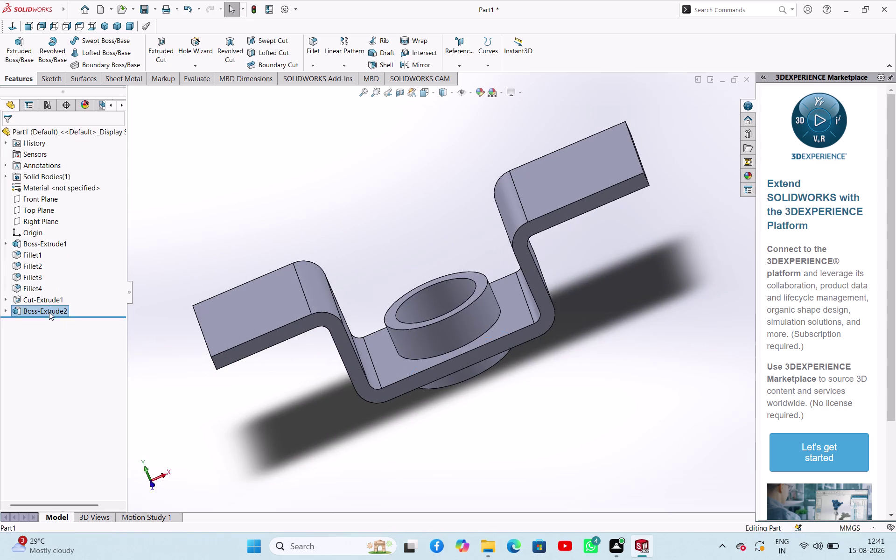
double_click(210, 205)
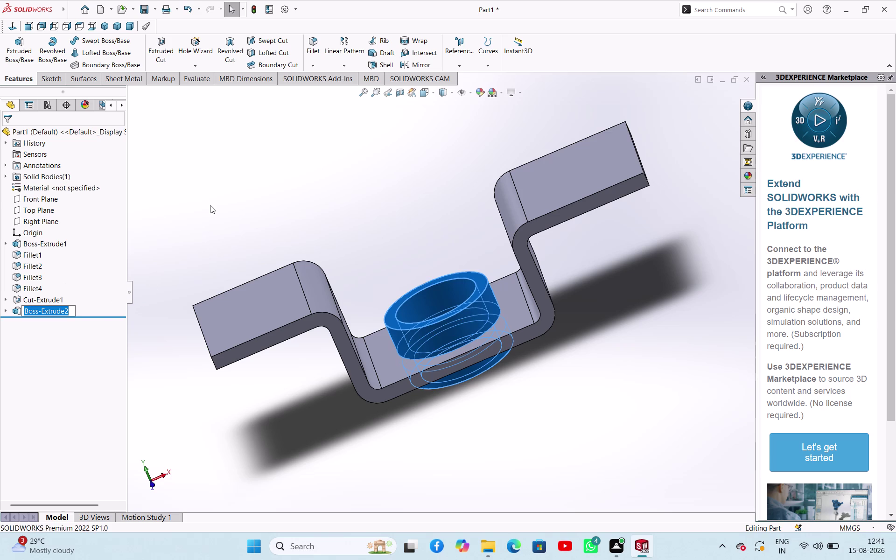
click(54, 311)
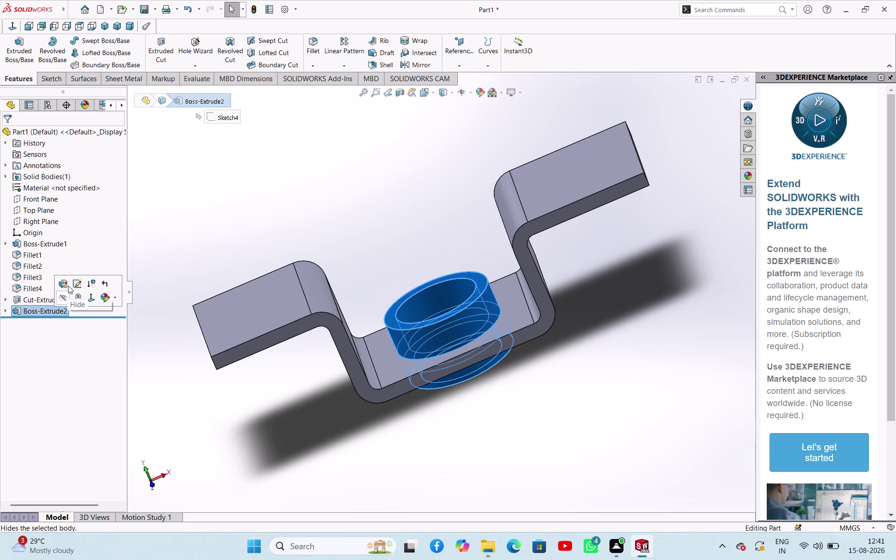
click(68, 286)
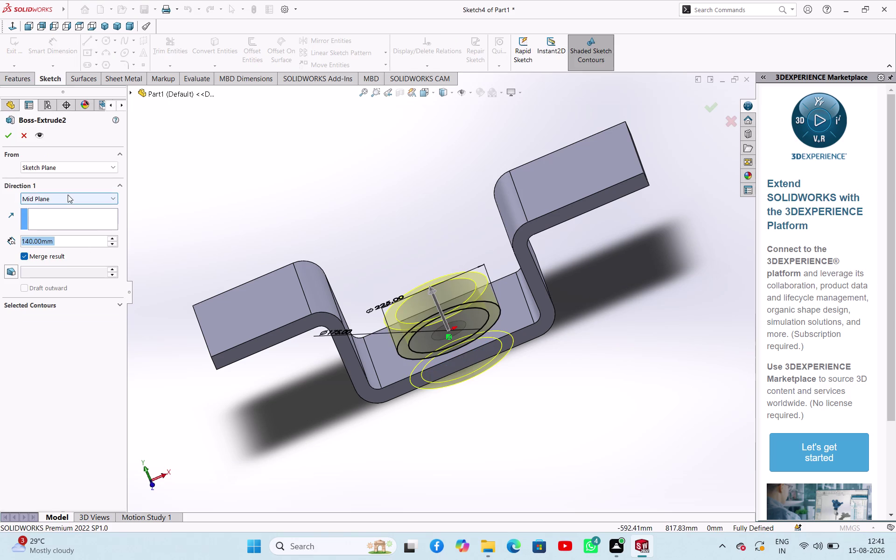
click(68, 195)
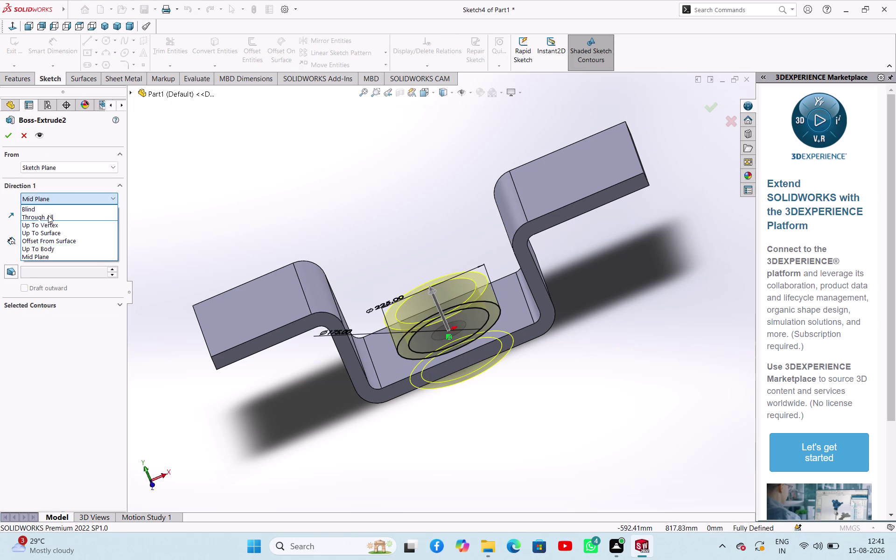
click(51, 206)
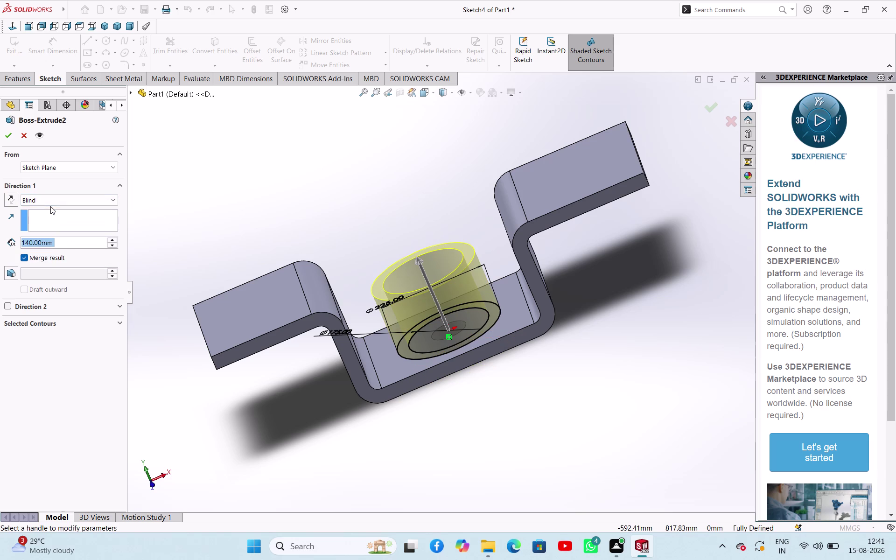
click(10, 132)
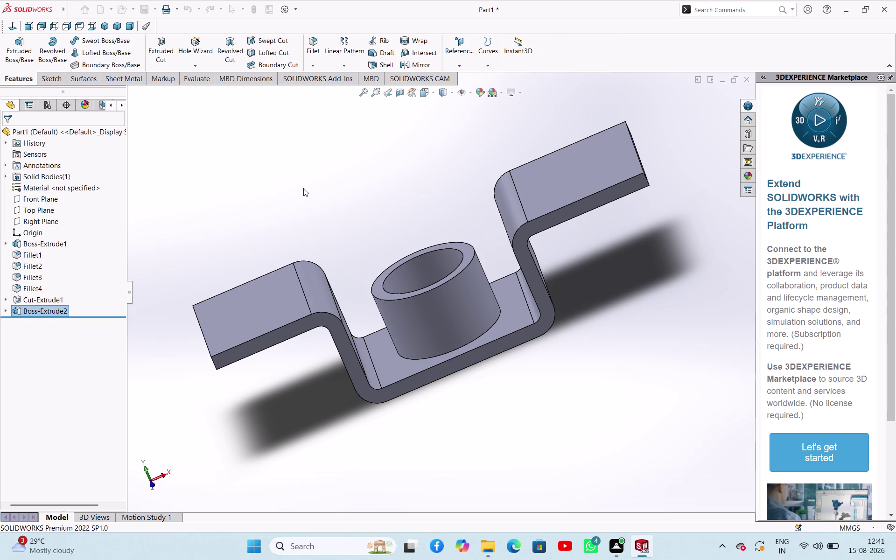
click(304, 188)
Orbit the part and start a new sketch on the upper flange face.
middle_drag(319, 184, 296, 254)
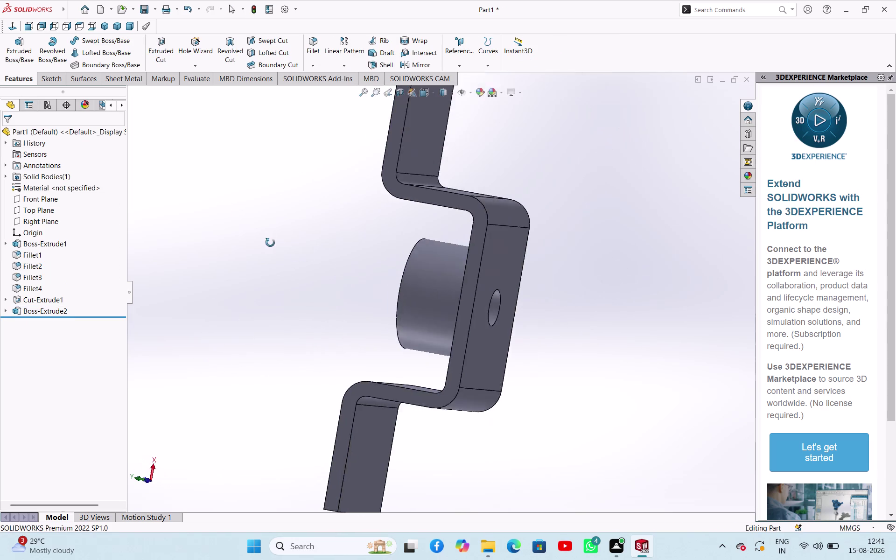
middle_drag(296, 254, 241, 217)
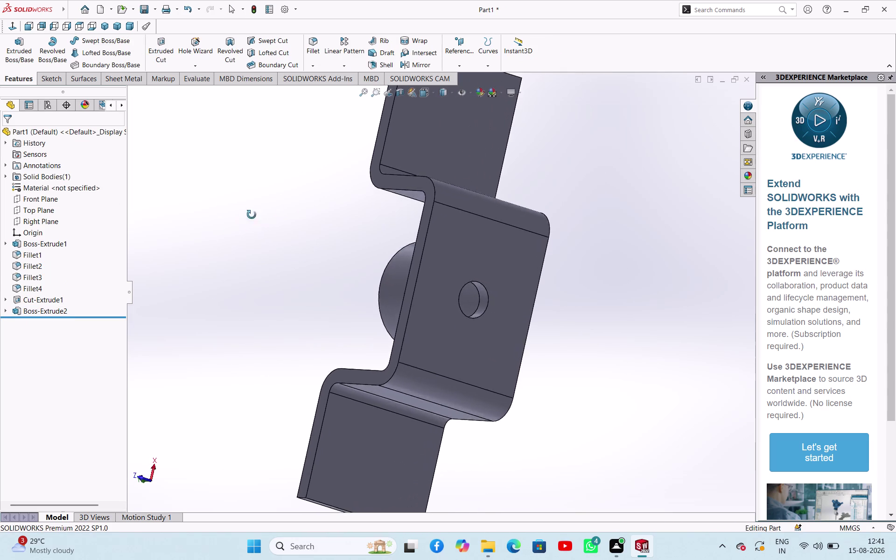
middle_drag(242, 217, 367, 264)
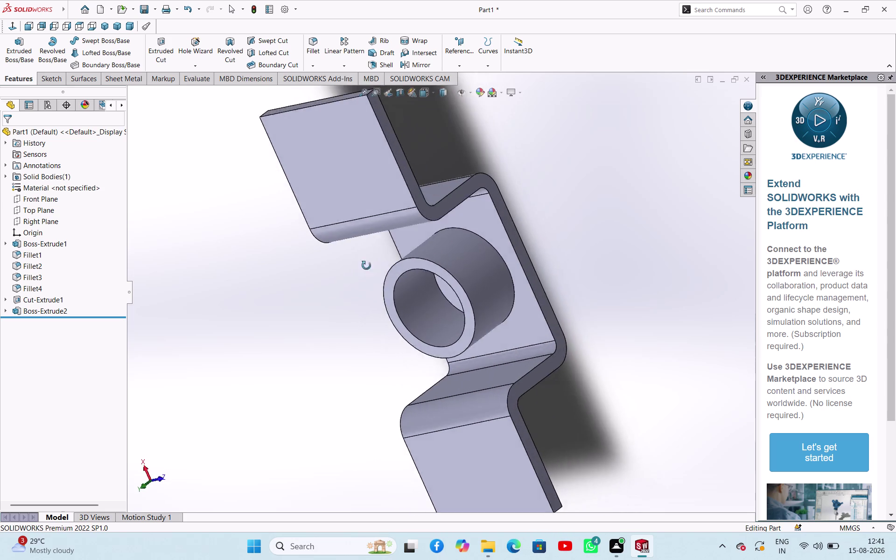
middle_drag(367, 263, 407, 203)
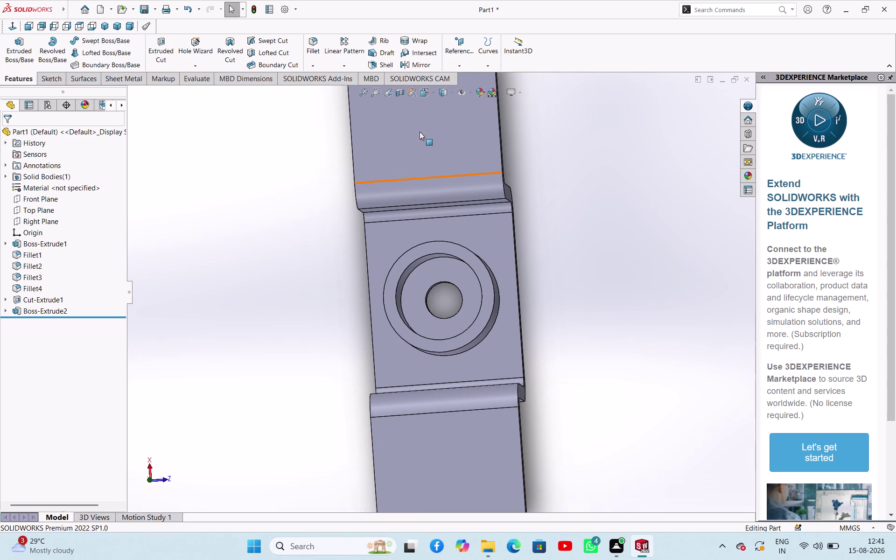
click(420, 131)
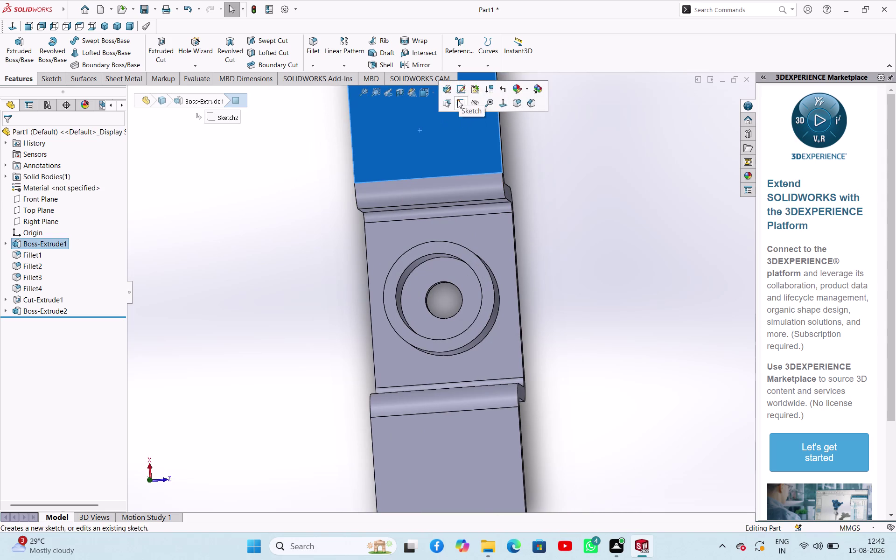
click(457, 100)
click(428, 131)
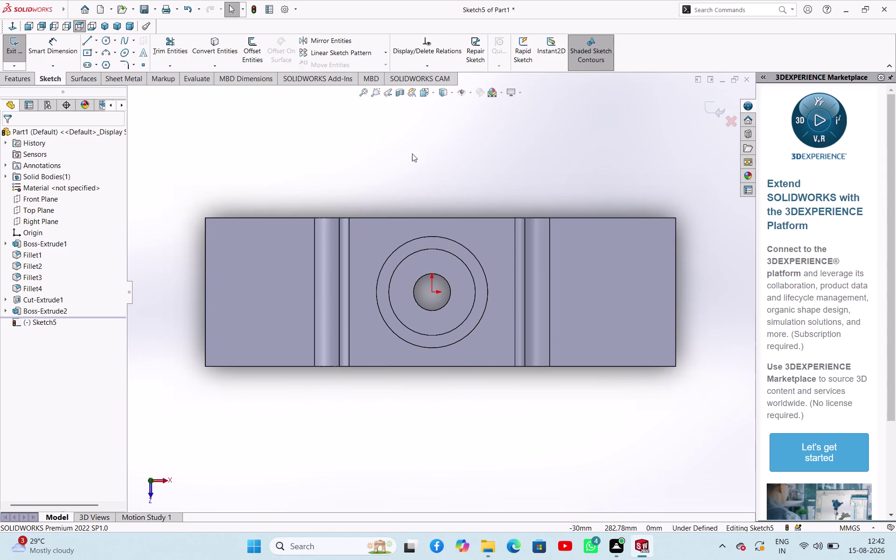
Draw a horizontal midpoint centerline through the origin, extending beyond the block.
click(99, 43)
click(90, 63)
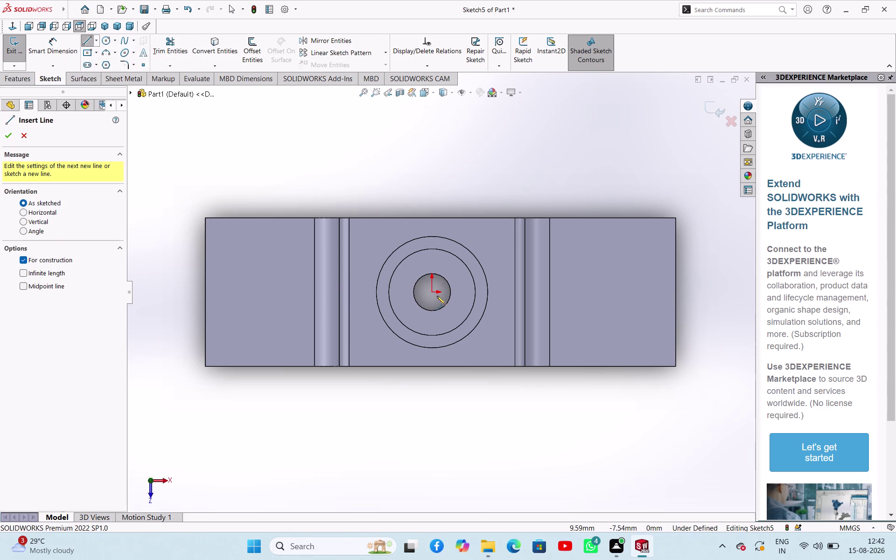
click(432, 291)
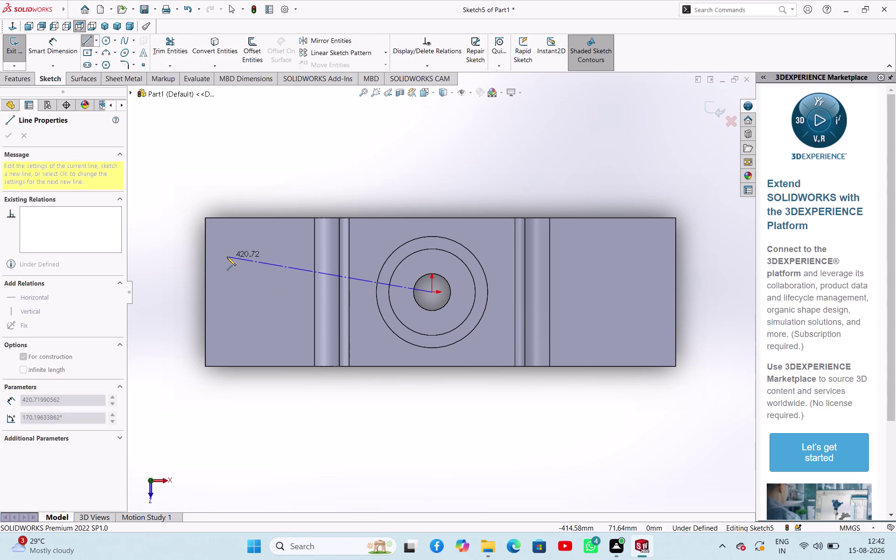
key(Escape)
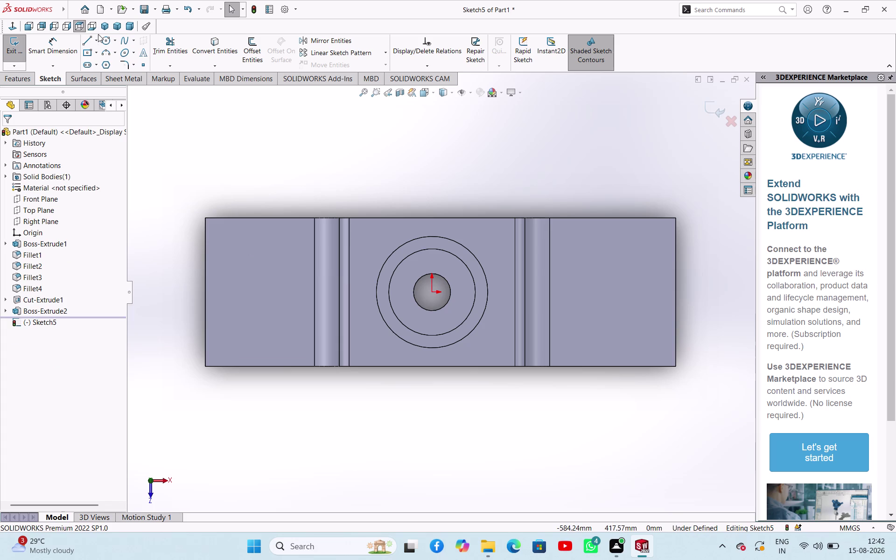
click(99, 38)
click(95, 64)
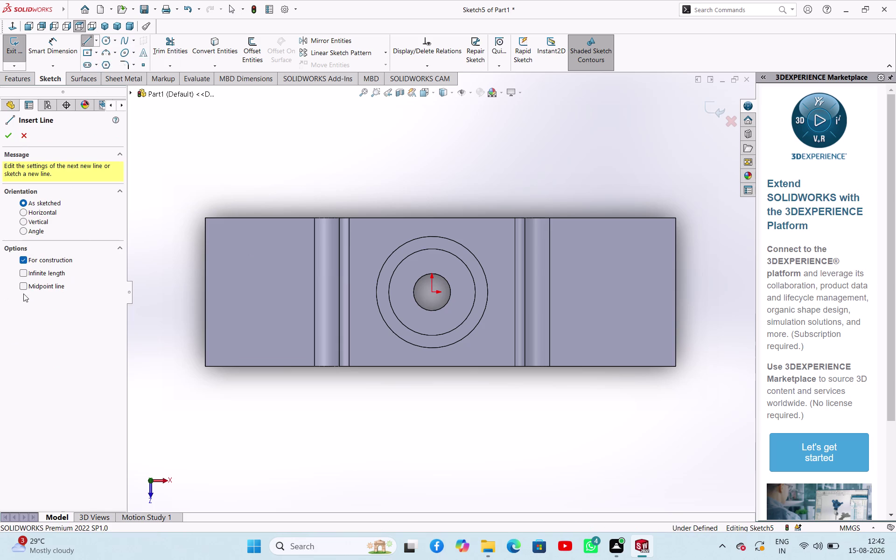
click(22, 285)
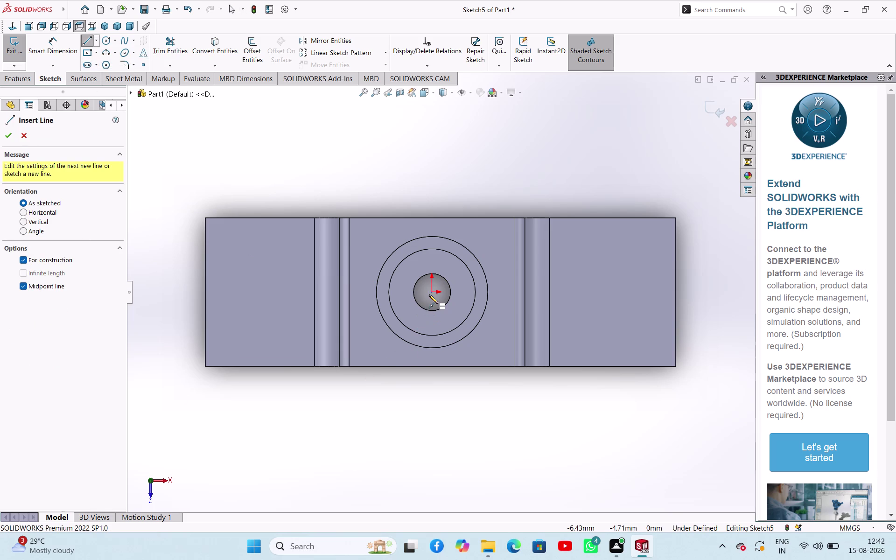
click(432, 293)
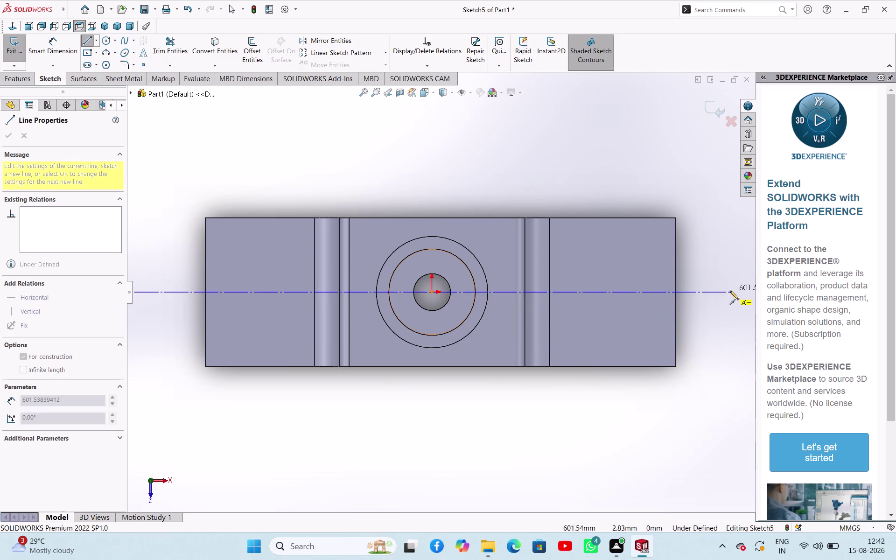
click(730, 291)
right_click(697, 325)
click(722, 333)
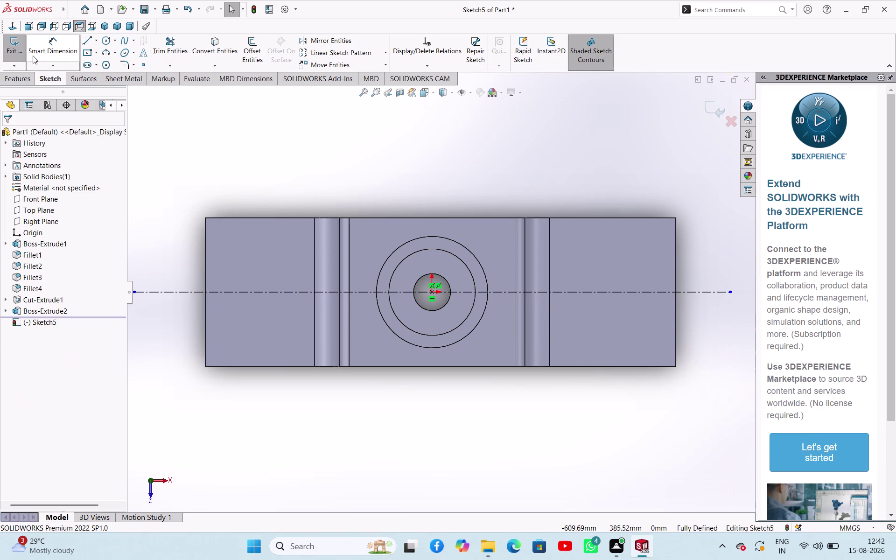
Draw a vertical centerline from the origin down past the block.
click(96, 42)
click(98, 60)
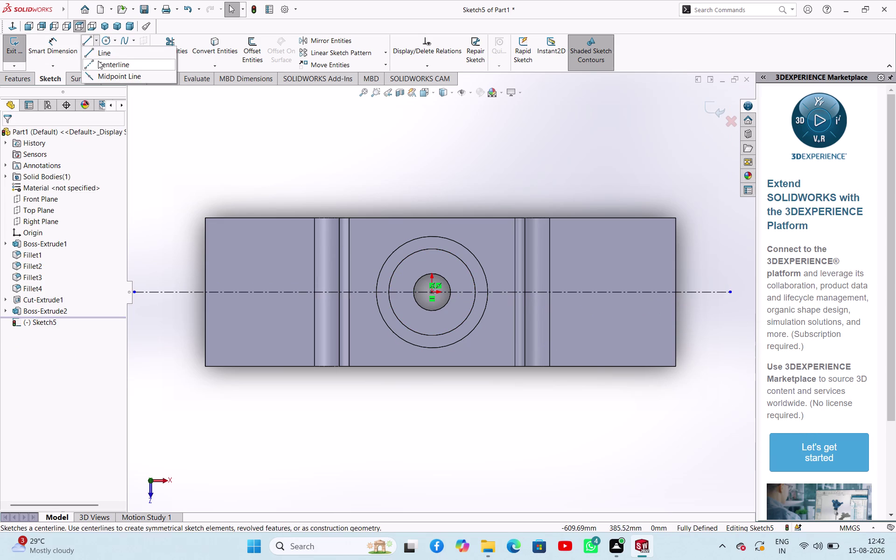
click(23, 286)
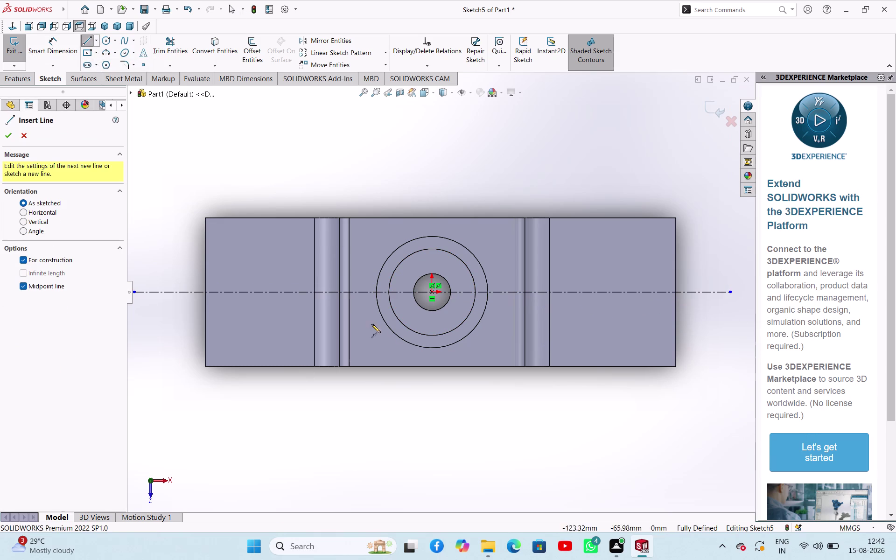
click(432, 294)
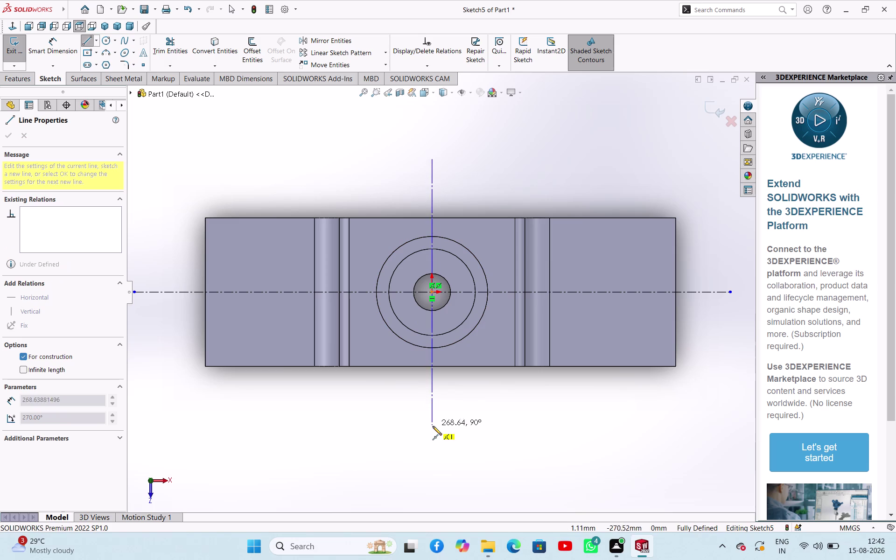
click(433, 429)
right_click(453, 404)
click(467, 410)
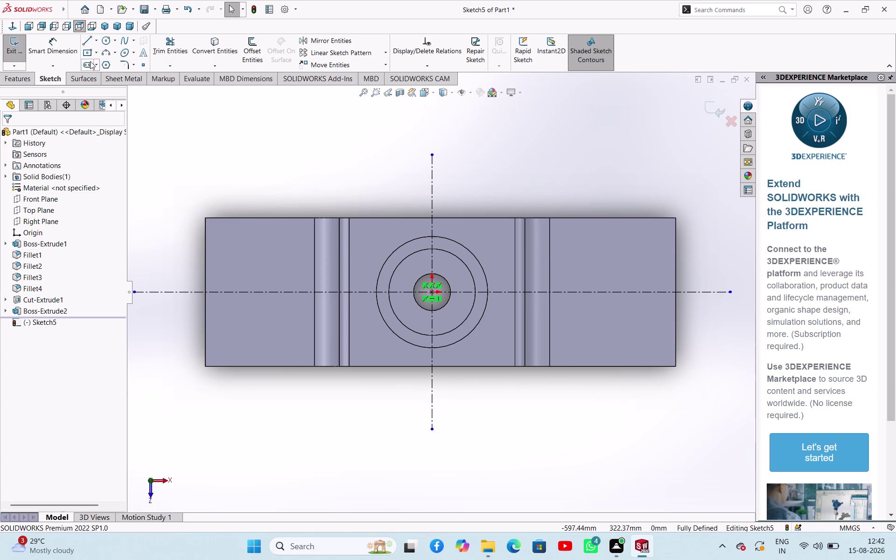
click(107, 41)
Draw left and right circles on the horizontal centerline.
click(247, 292)
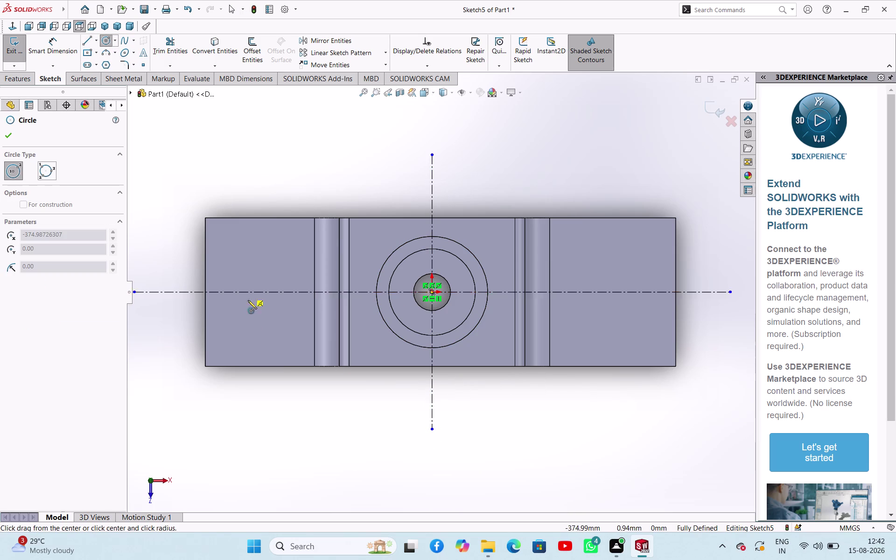
click(250, 309)
click(627, 293)
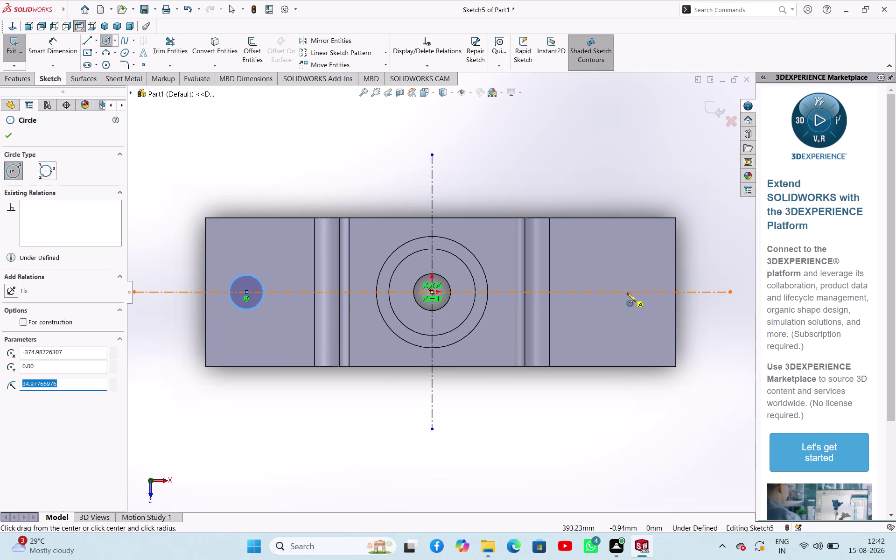
click(631, 308)
right_click(575, 170)
click(593, 180)
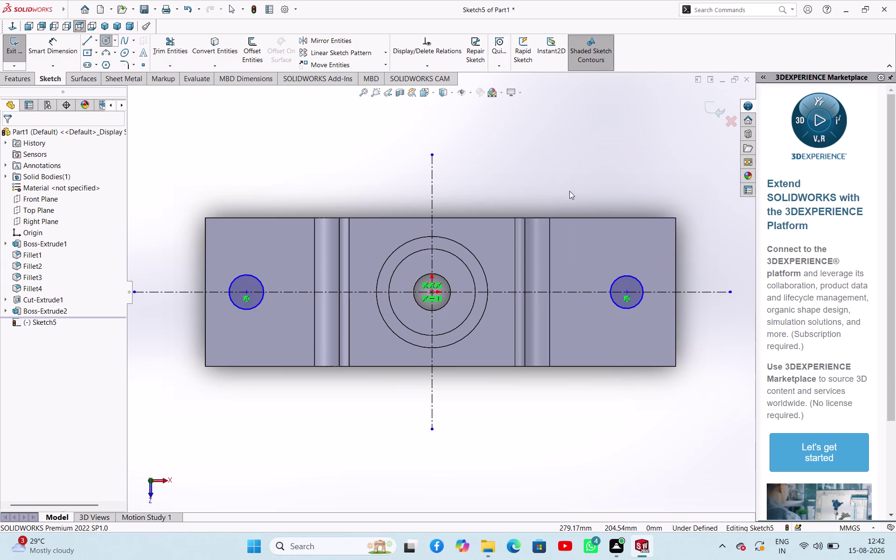
right_drag(565, 187, 569, 136)
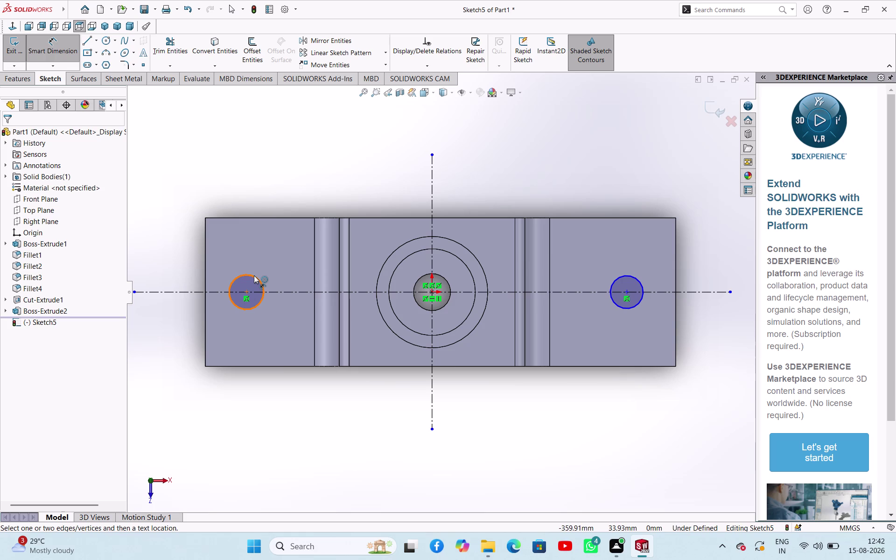
Dimension the left circle's diameter to 50 mm.
click(254, 275)
click(271, 159)
text(5)
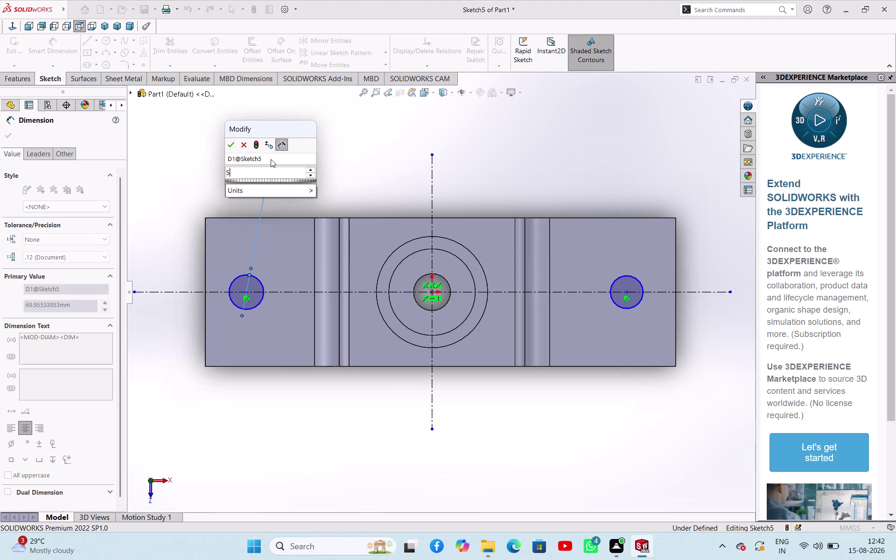
text(0)
key(Return)
right_click(313, 132)
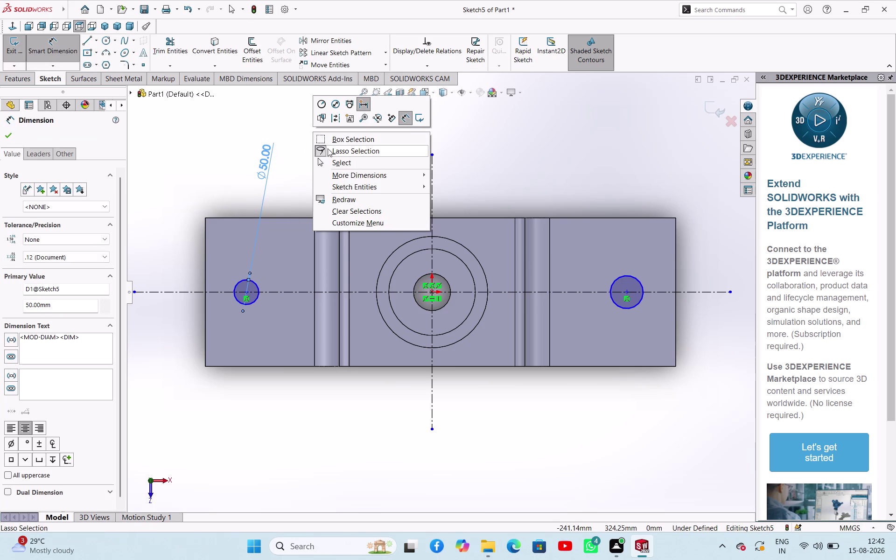
click(339, 163)
click(323, 169)
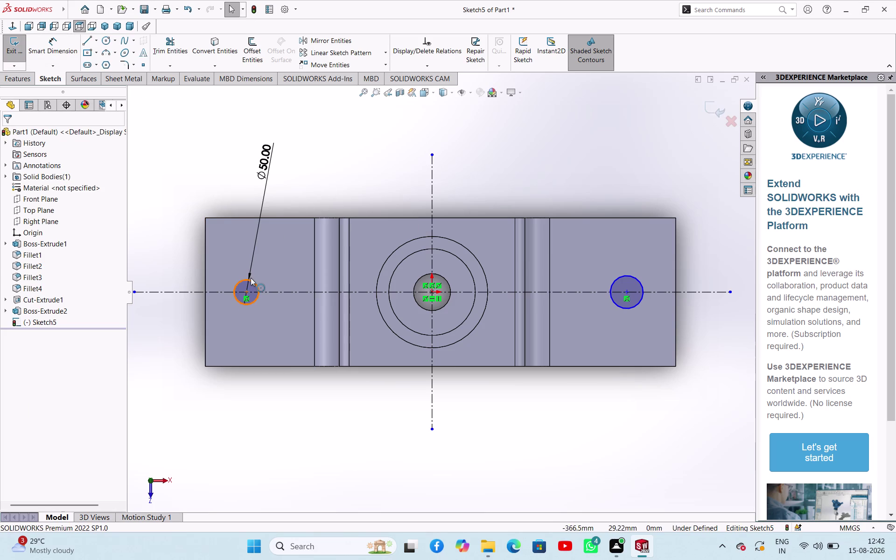
Select both circles and add an Equal relation.
click(251, 279)
click(623, 277)
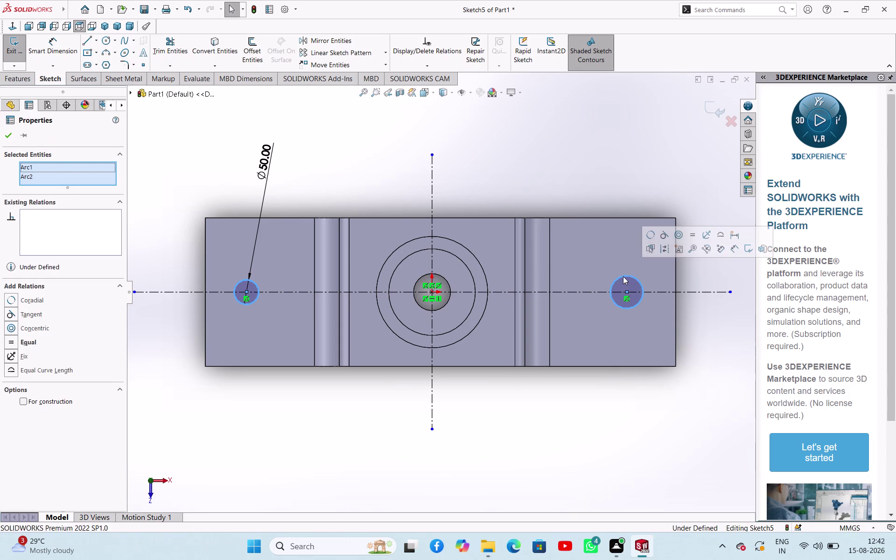
click(696, 236)
click(602, 162)
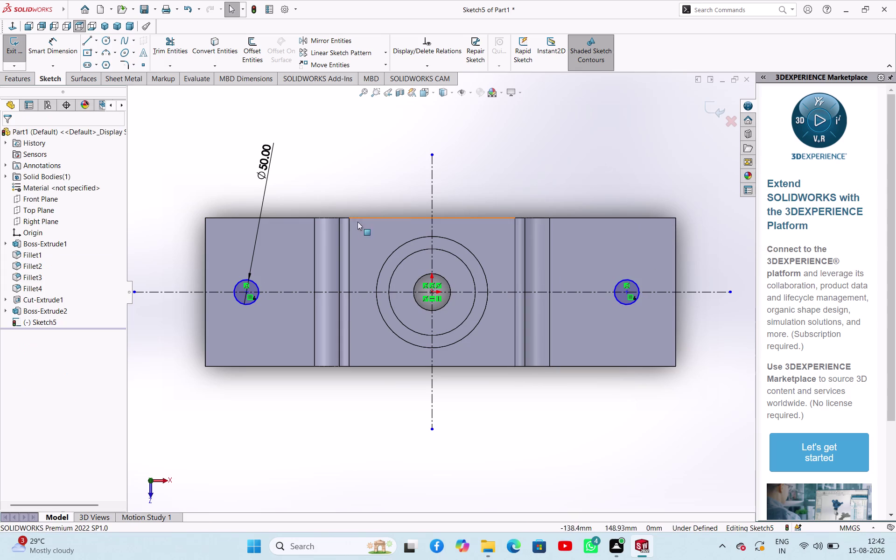
right_drag(232, 163, 256, 99)
Dimension the left circle 120 mm from the block's left edge.
click(248, 292)
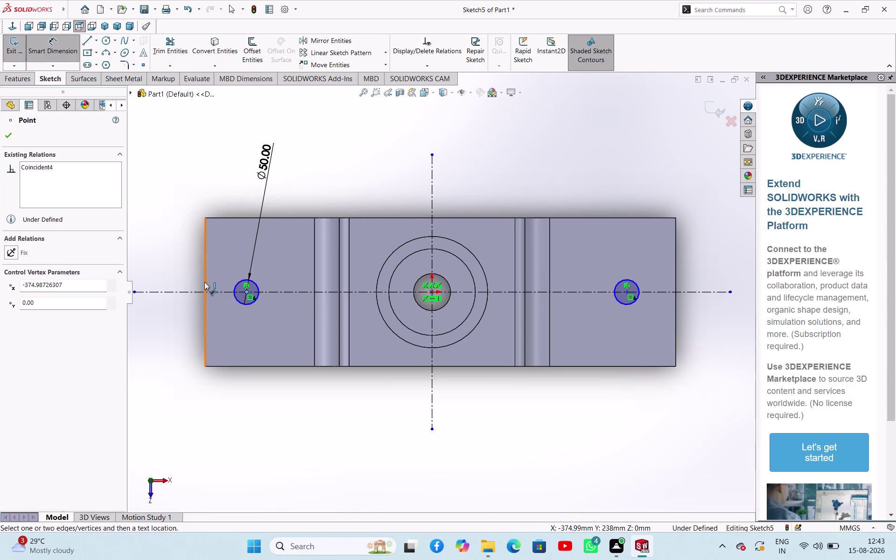
click(205, 282)
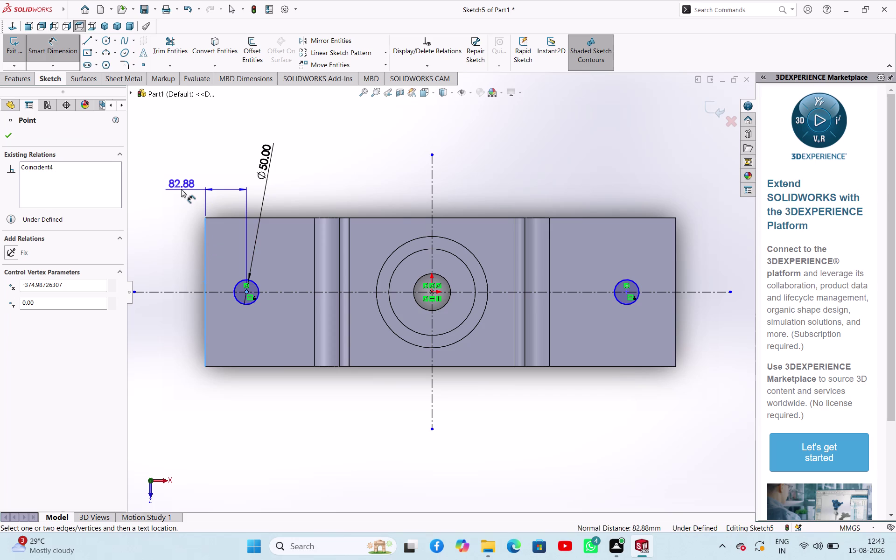
click(181, 189)
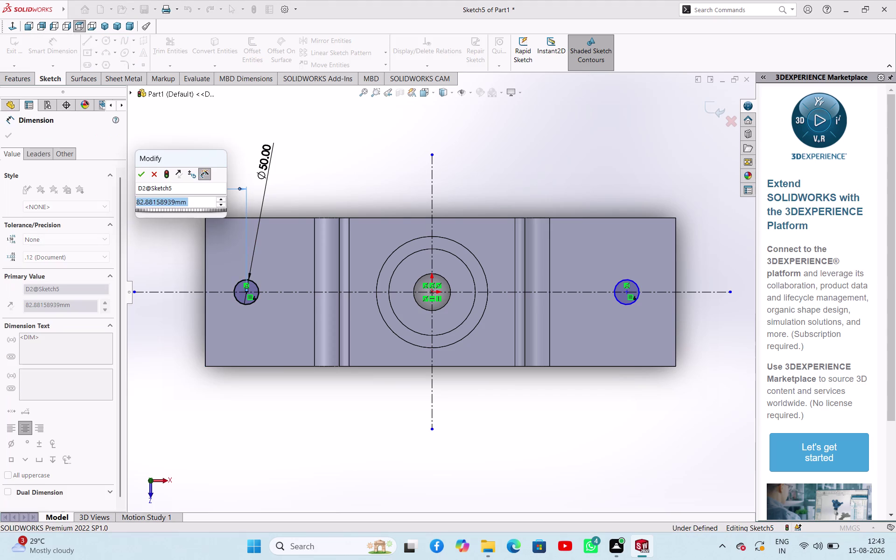
text(120)
key(Return)
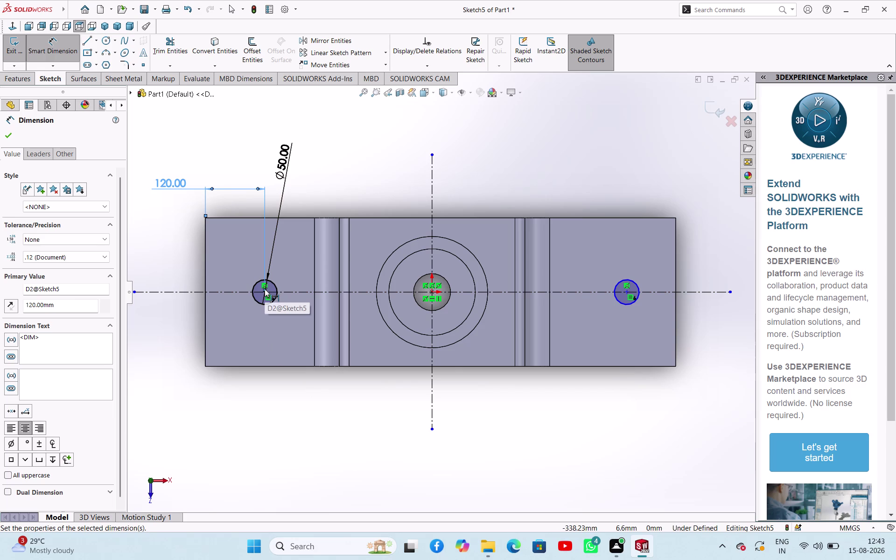
Try a vertical dimension from a circle centre to the bottom edge, then cancel.
scroll(down, 3)
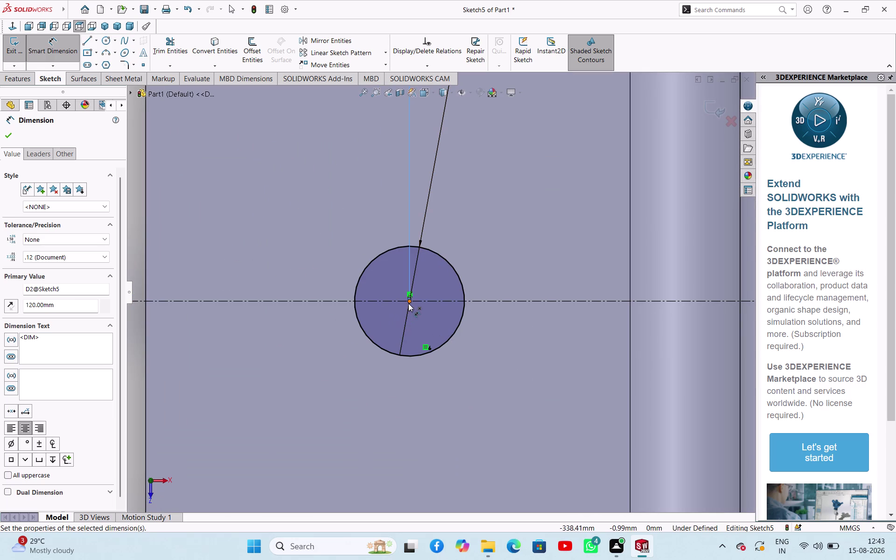
click(409, 302)
scroll(up, 3)
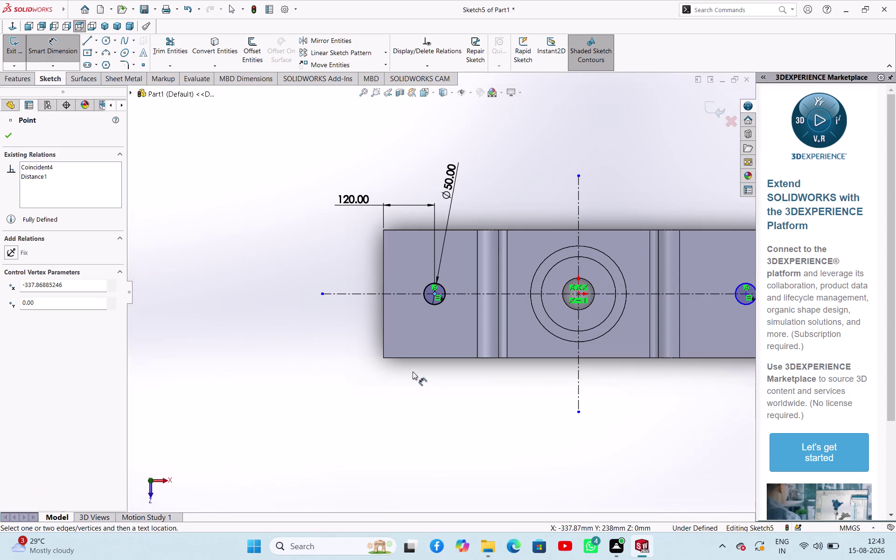
click(417, 358)
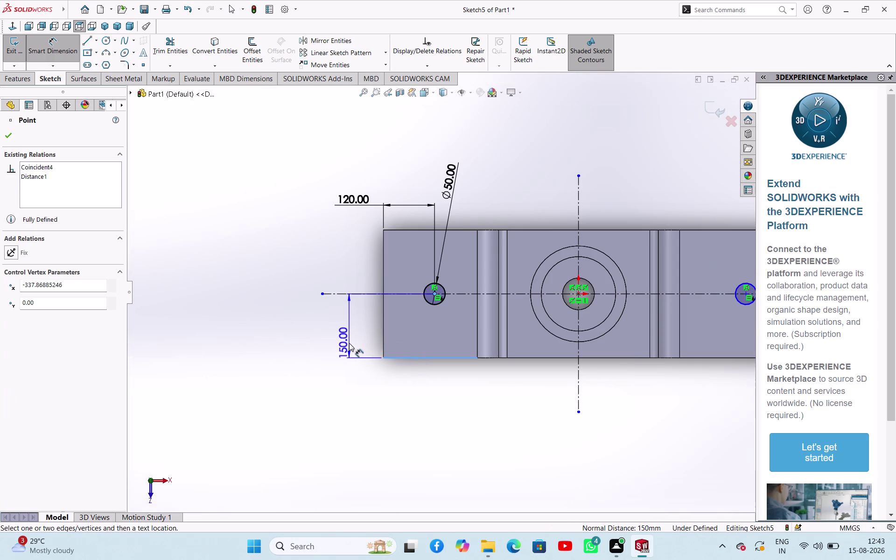
key(Escape)
scroll(up, 3)
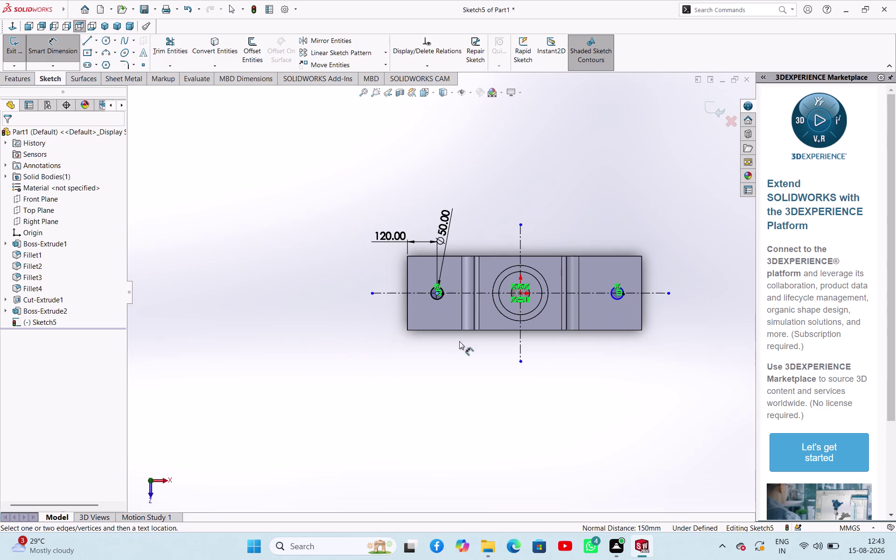
scroll(down, 3)
scroll(down, 3)
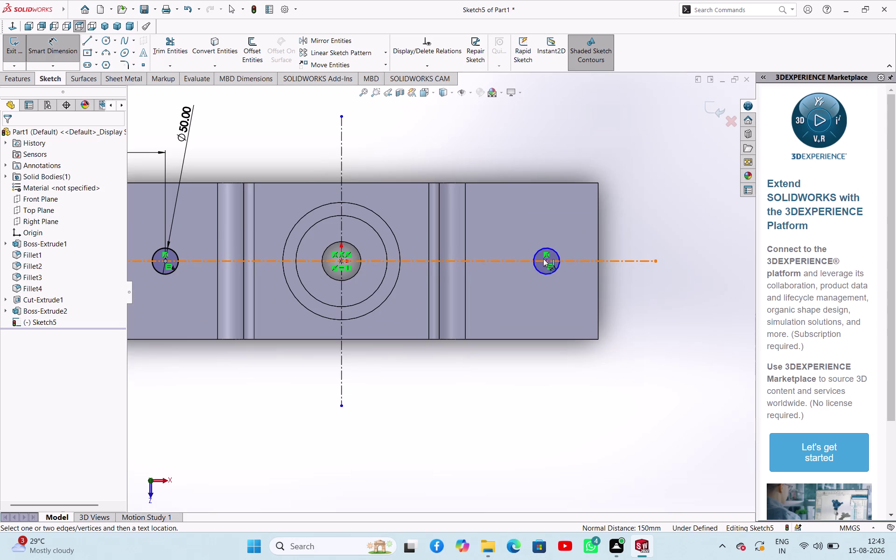
Add a centre-to-centre dimension, then delete the 731.09 distance dimension.
click(545, 262)
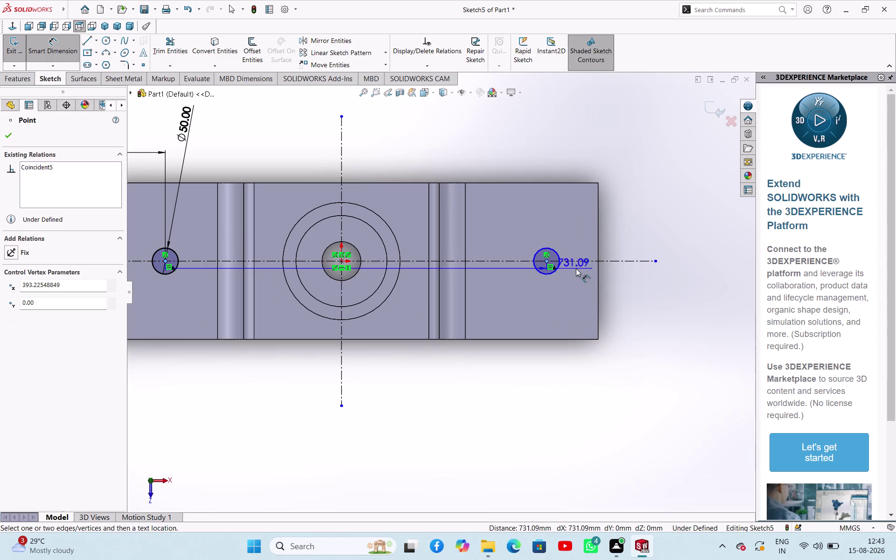
click(600, 267)
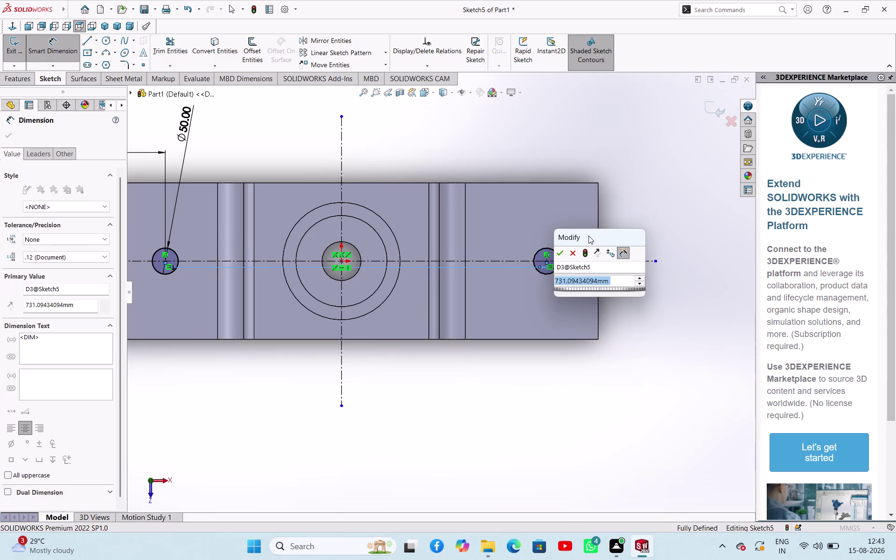
key(Escape)
key(Escape)
key(Escape)
key(Escape)
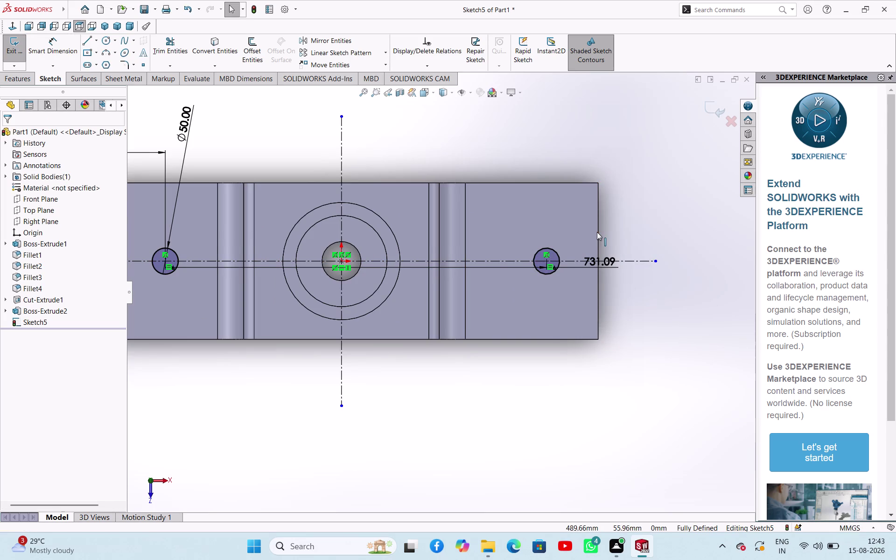
click(505, 268)
key(Delete)
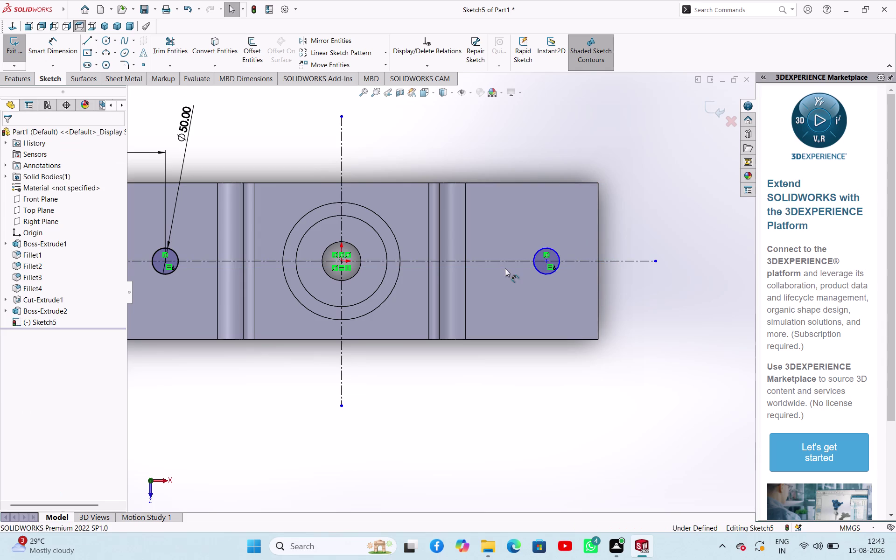
click(598, 264)
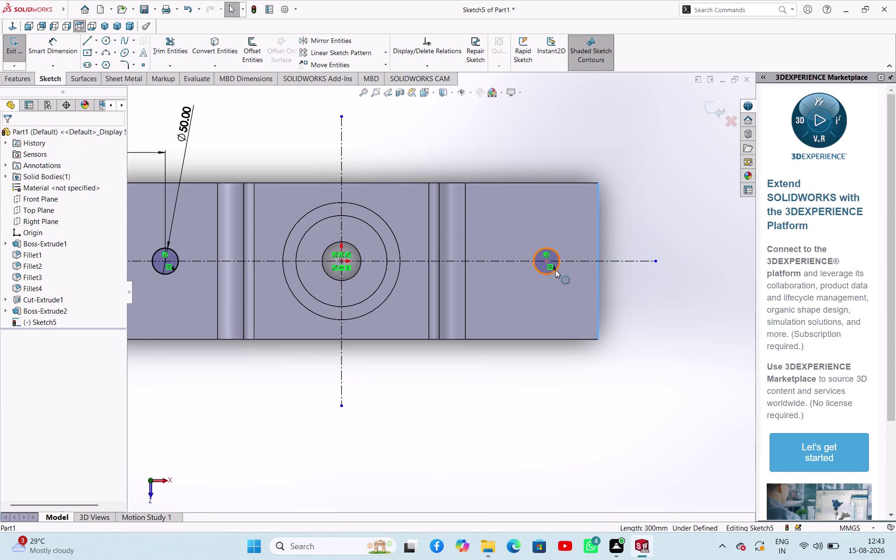
Place the right hole centre 120 mm from the bar's right end and exit.
click(549, 263)
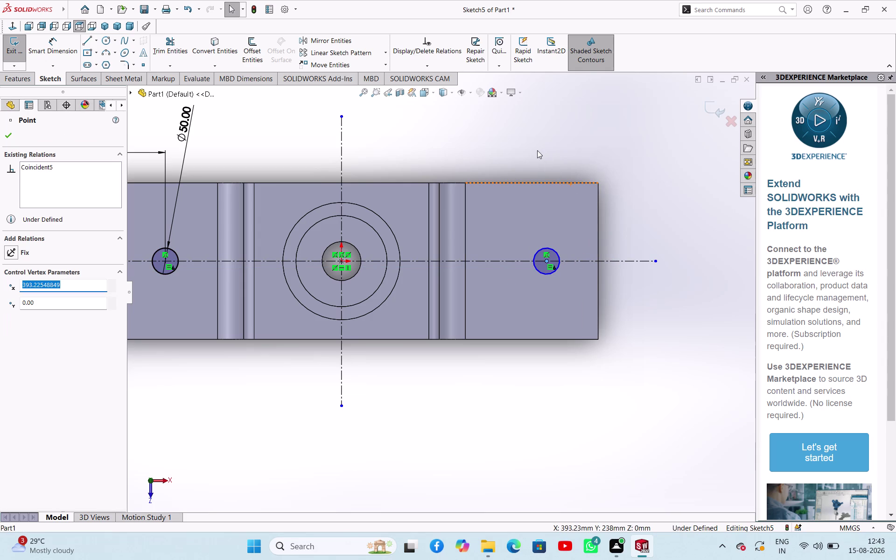
right_drag(537, 149, 582, 101)
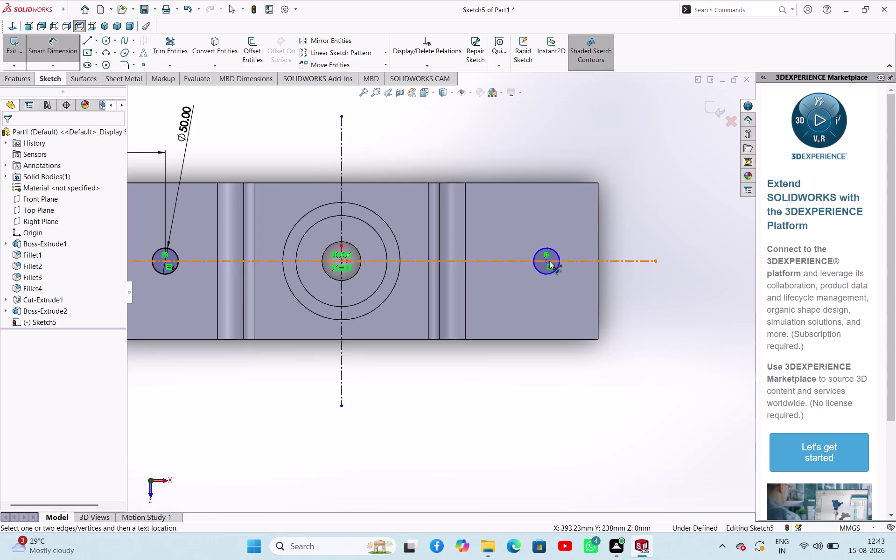
click(549, 261)
click(598, 268)
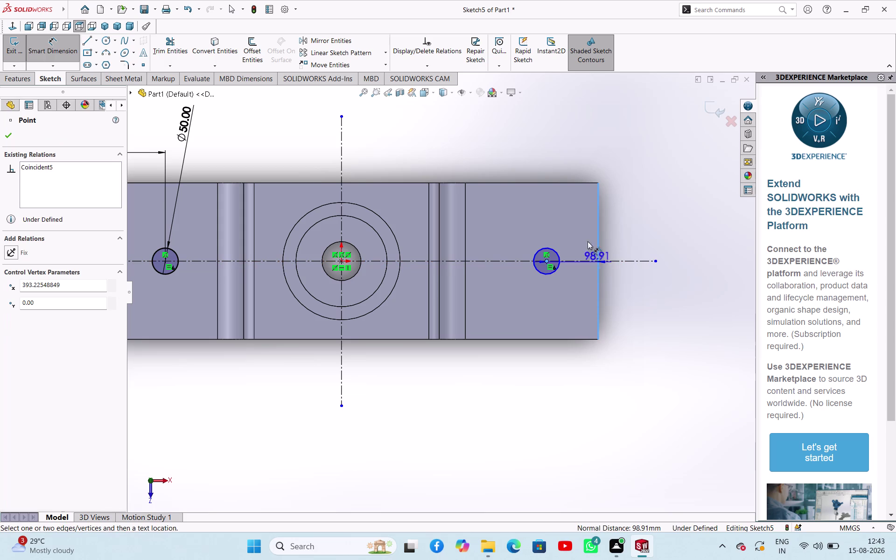
click(558, 142)
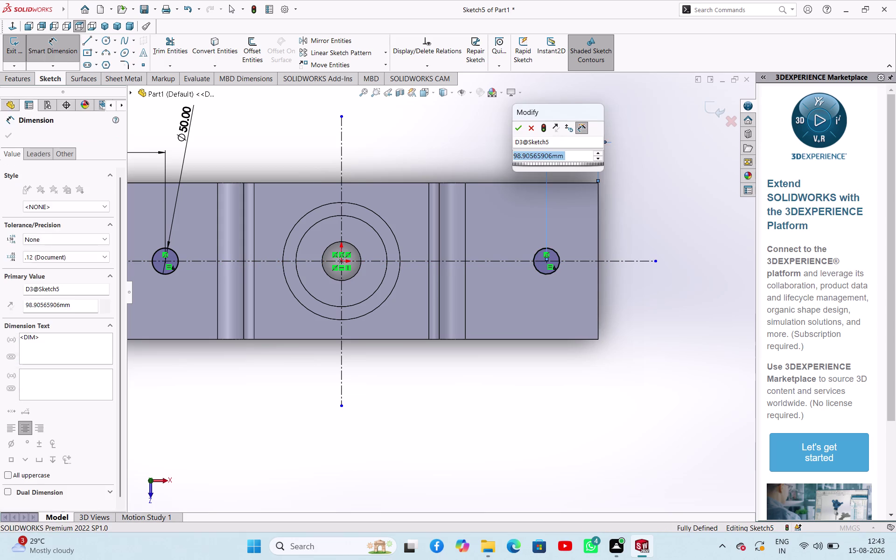
text(120)
key(Return)
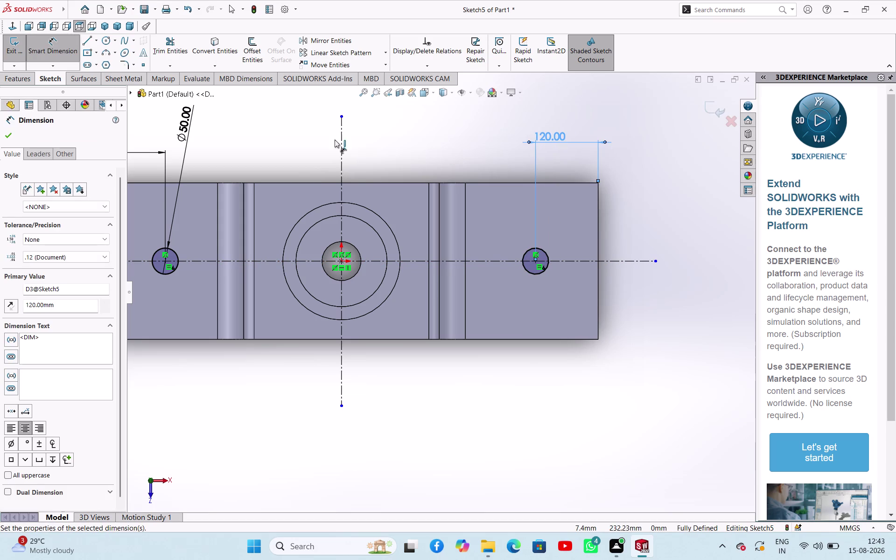
click(15, 137)
click(5, 136)
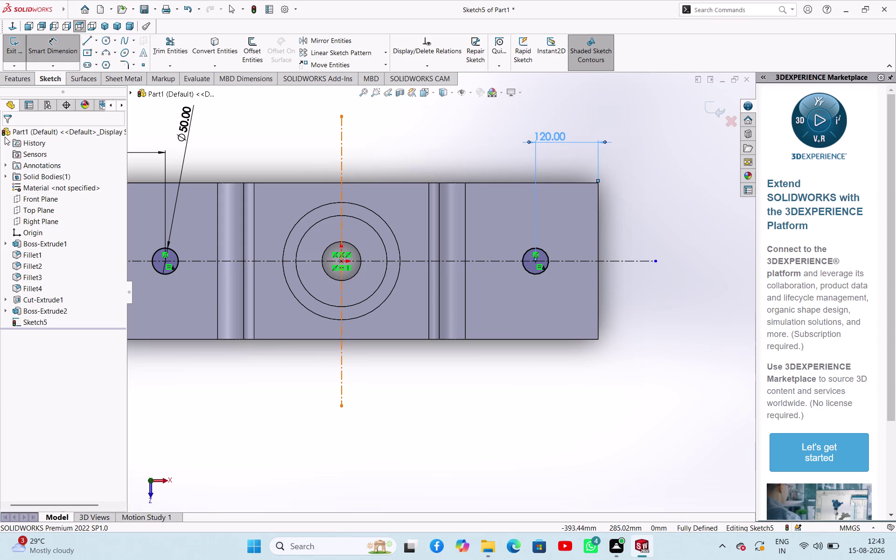
click(7, 48)
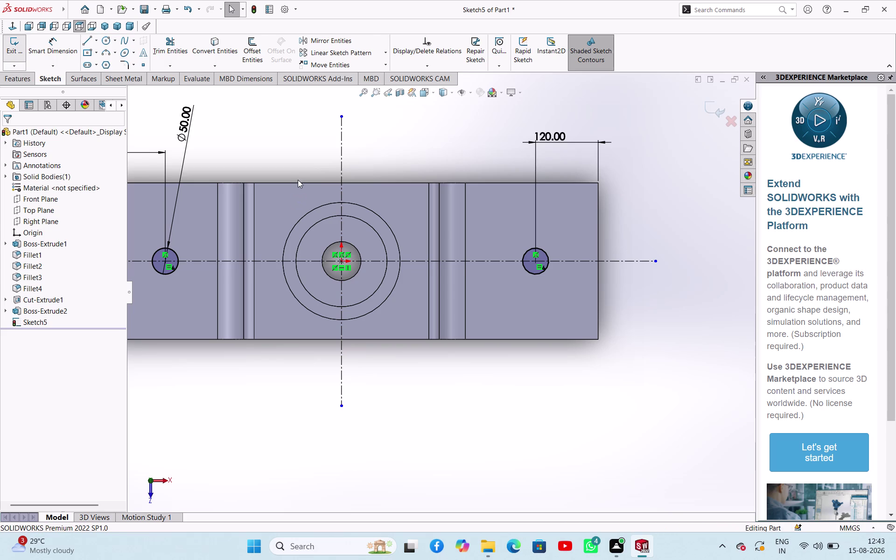
Cut the Ø50 holes with a 140 mm Blind Extruded Cut.
middle_drag(506, 396, 527, 277)
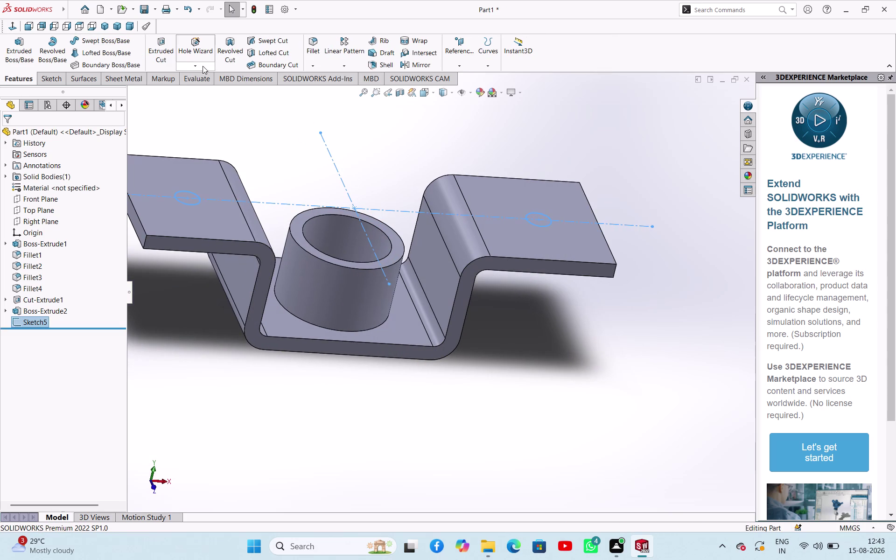
click(162, 48)
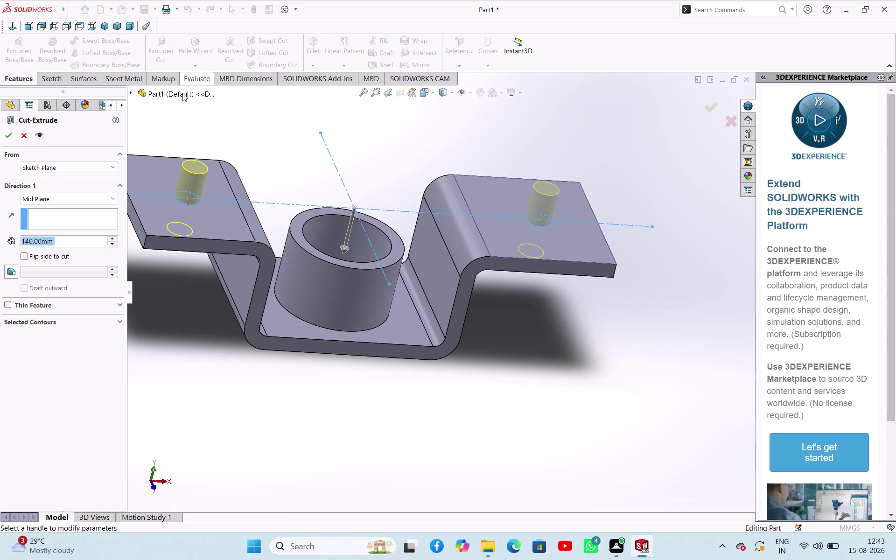
click(69, 199)
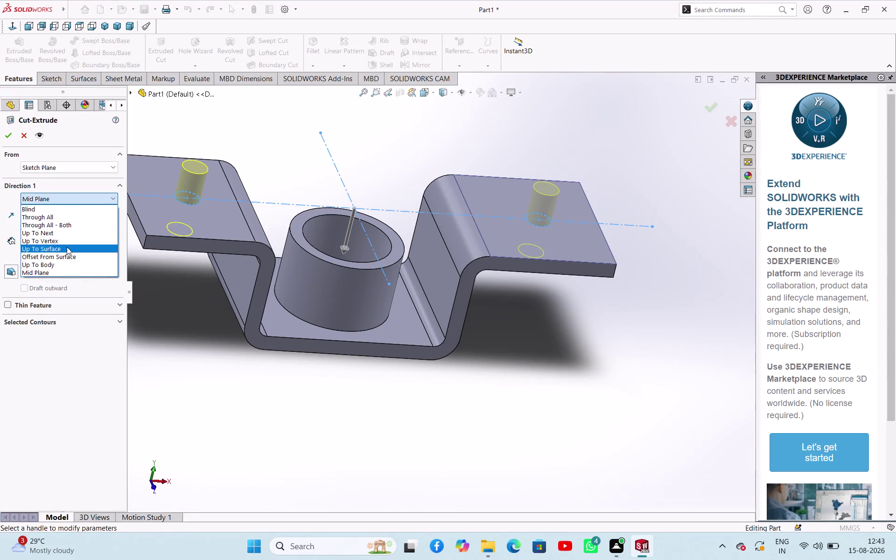
click(53, 209)
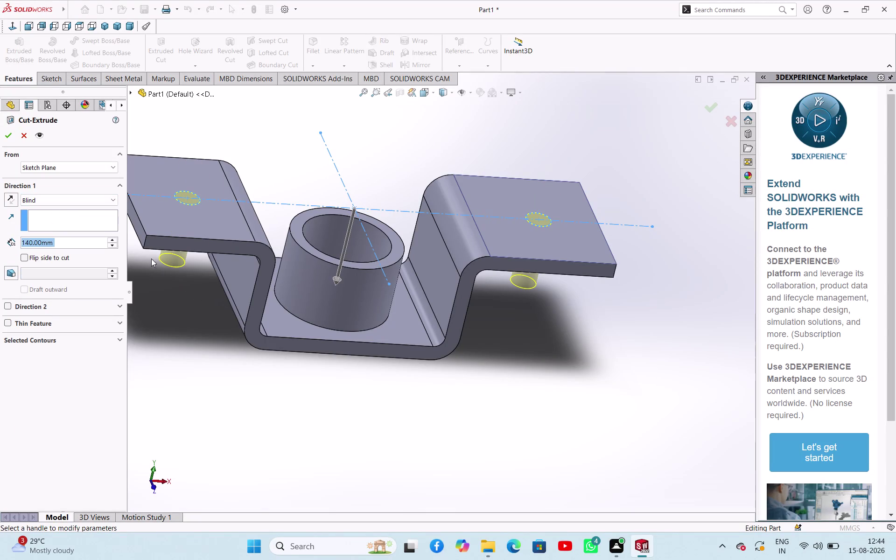
click(9, 129)
Open Save As and browse to Desktop > fuji solid works > 15-08.
click(503, 378)
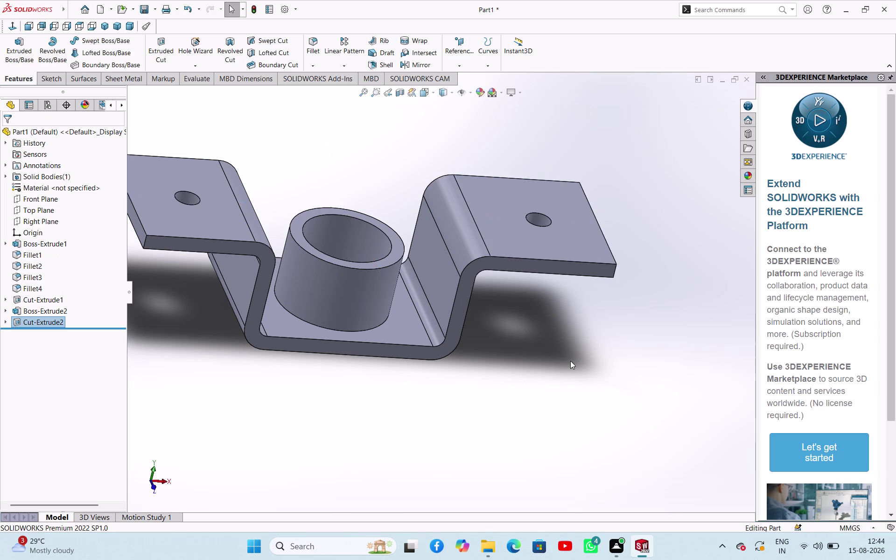
middle_drag(580, 347, 568, 337)
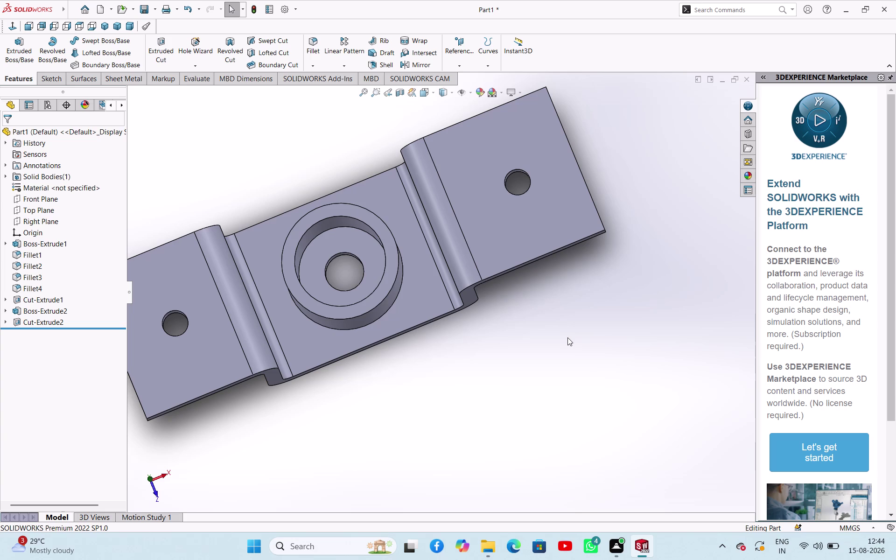
key(ctrl+s)
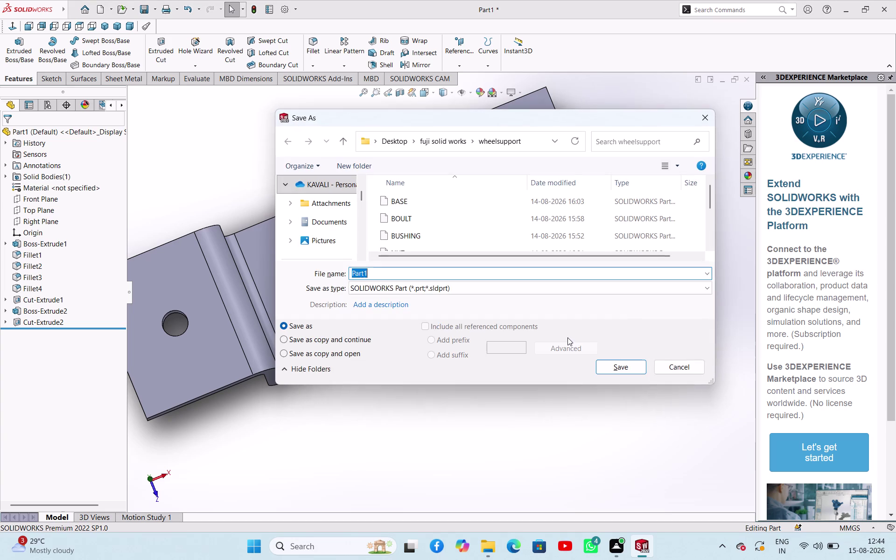
scroll(down, 3)
scroll(down, 3)
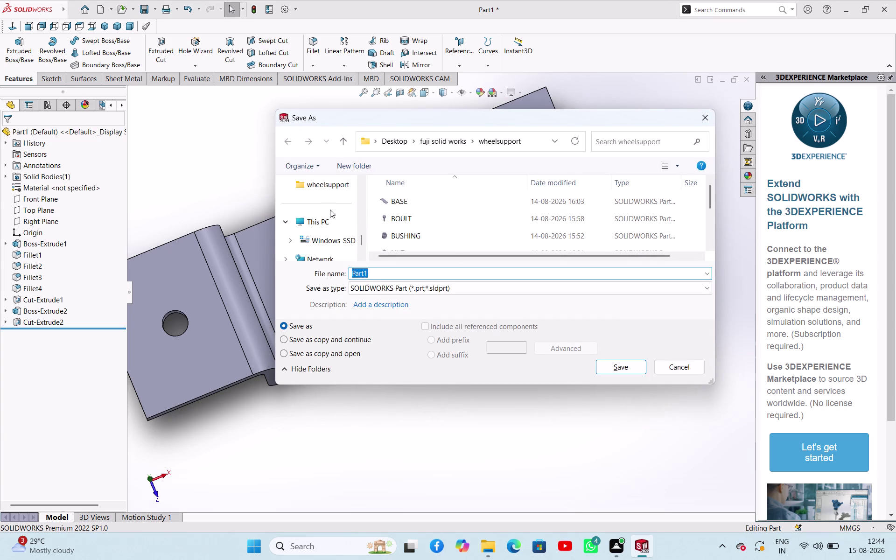
scroll(up, 3)
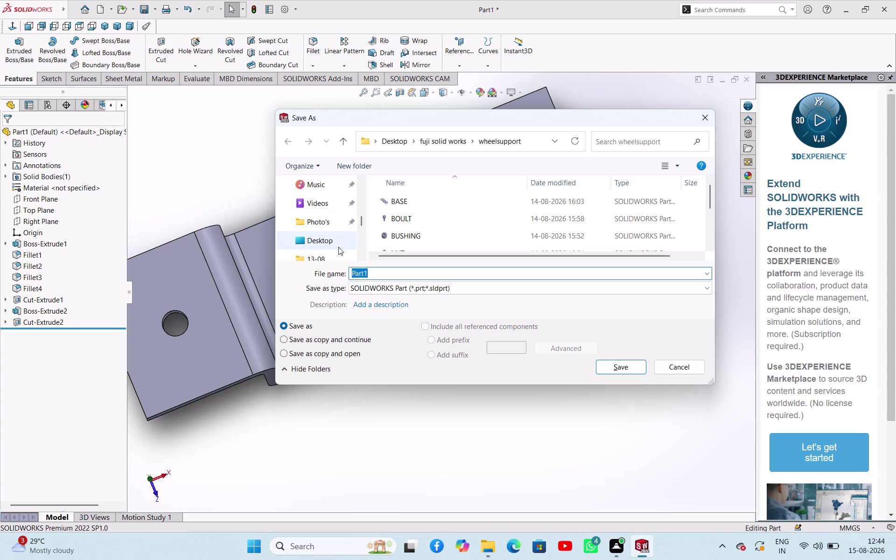
click(338, 247)
scroll(down, 3)
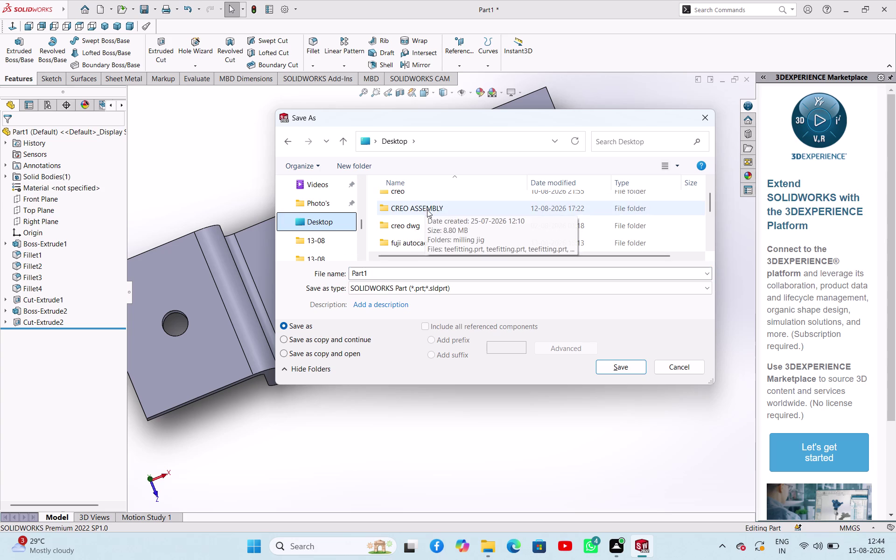
scroll(down, 3)
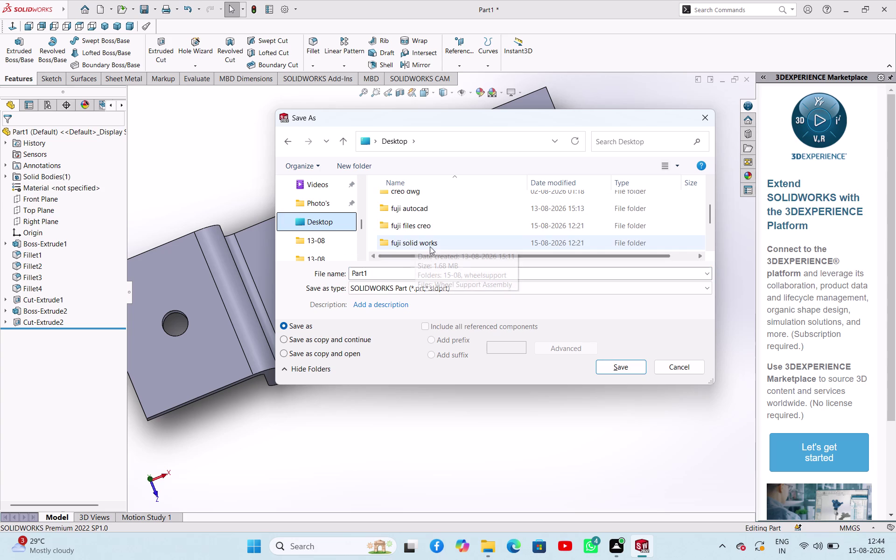
double_click(430, 244)
double_click(415, 204)
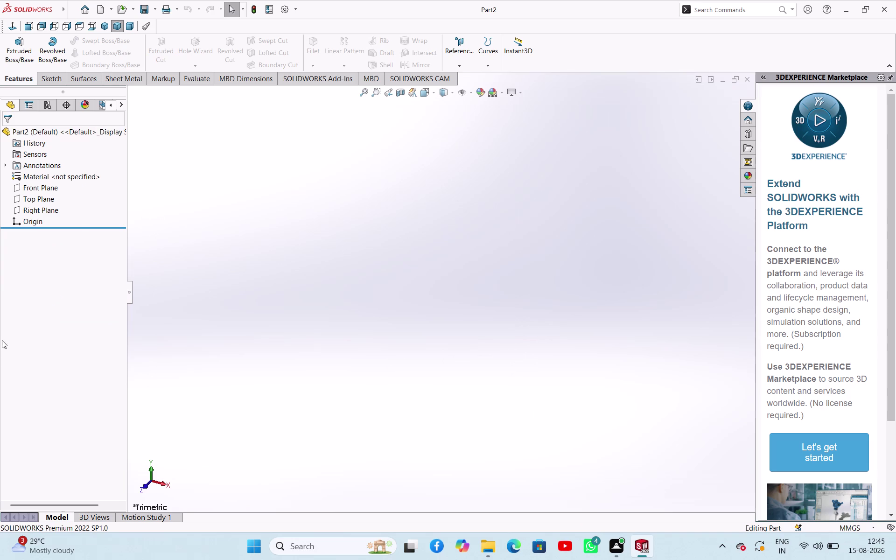
Create a new part and start a sketch on the Front Plane.
click(46, 186)
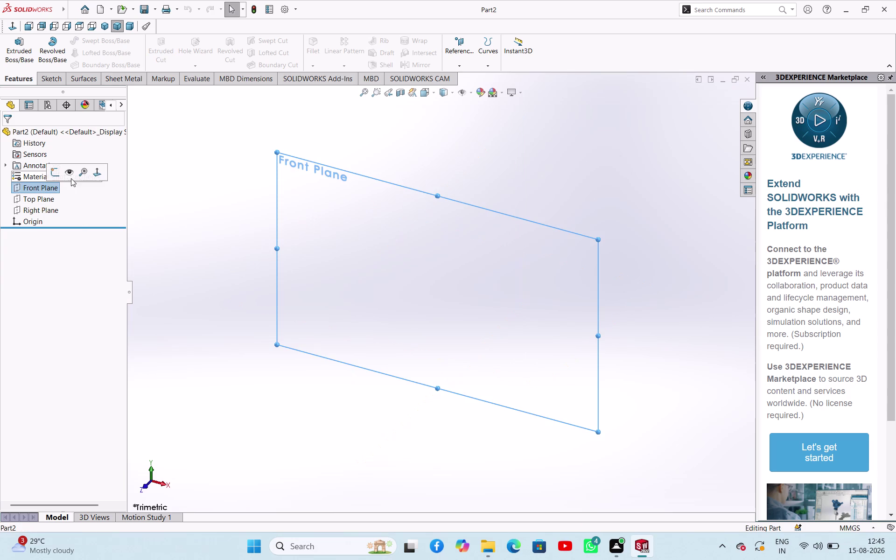
click(58, 174)
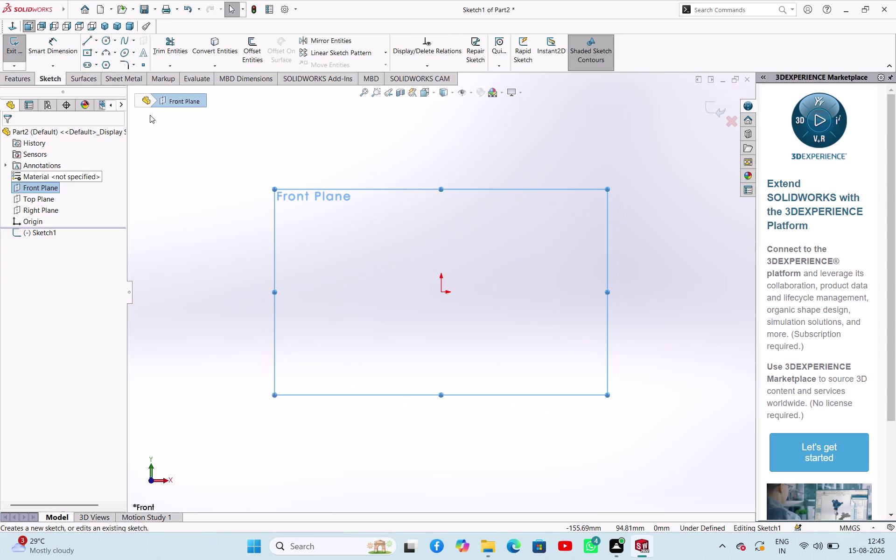
Draw a vertical construction midpoint line centred on the origin.
click(96, 45)
click(95, 62)
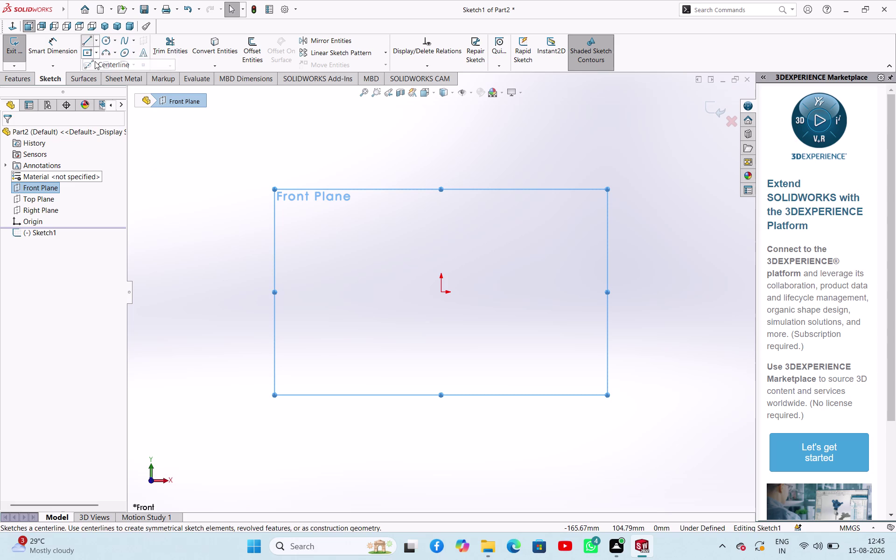
click(439, 293)
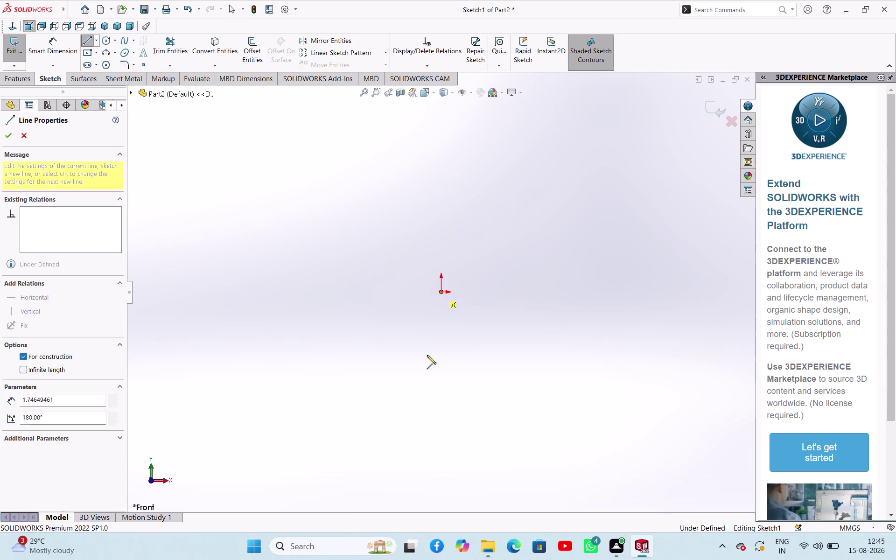
key(Escape)
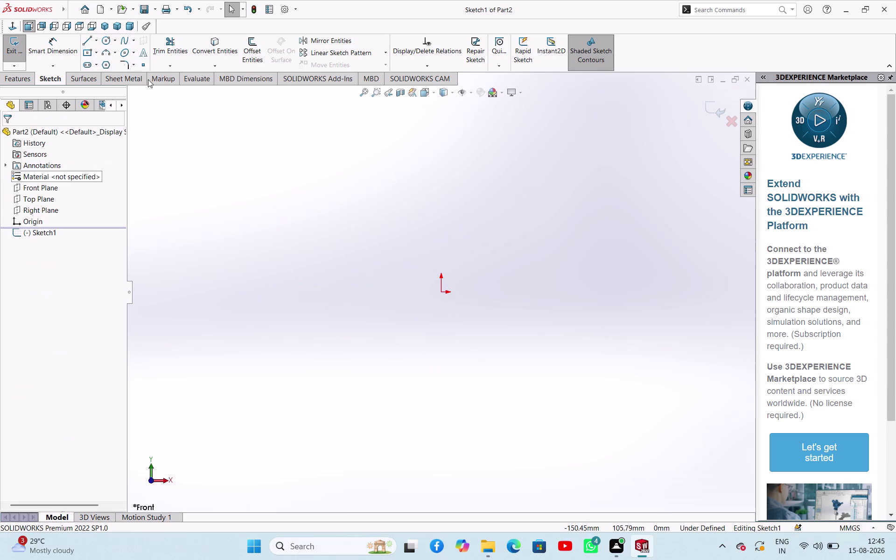
click(97, 40)
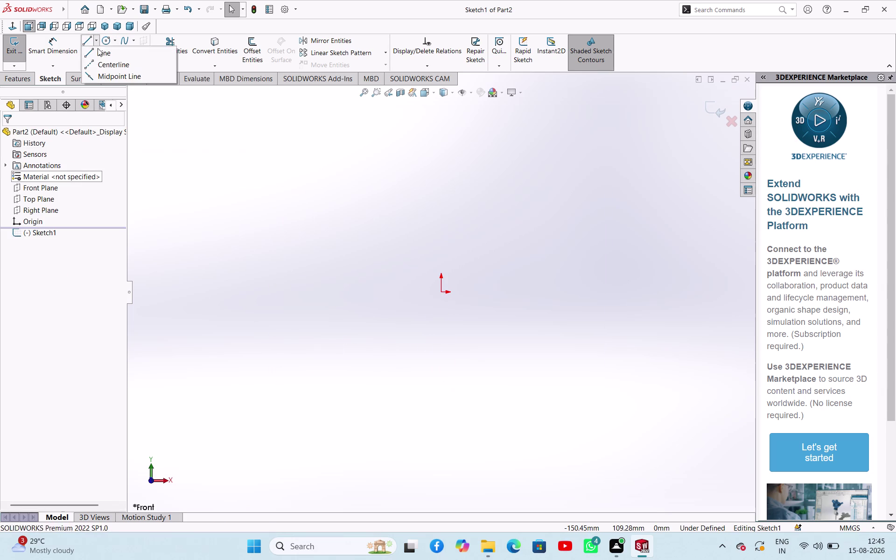
click(107, 65)
click(29, 286)
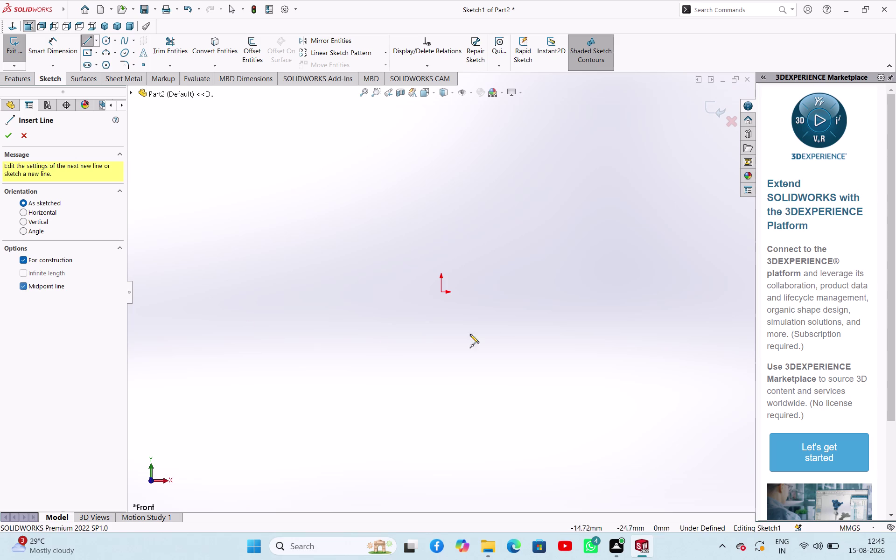
click(443, 294)
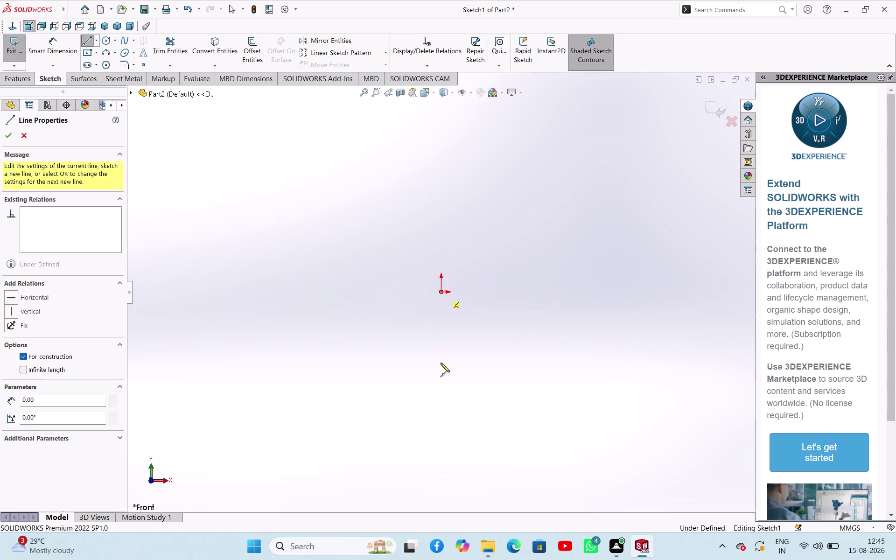
click(442, 416)
right_click(472, 386)
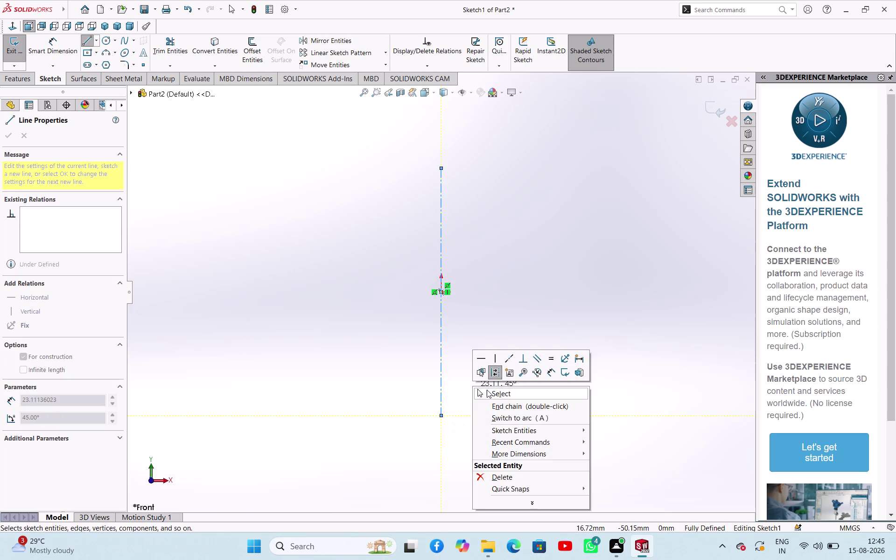
click(487, 390)
Draw a horizontal construction midpoint line centred on the origin.
click(95, 38)
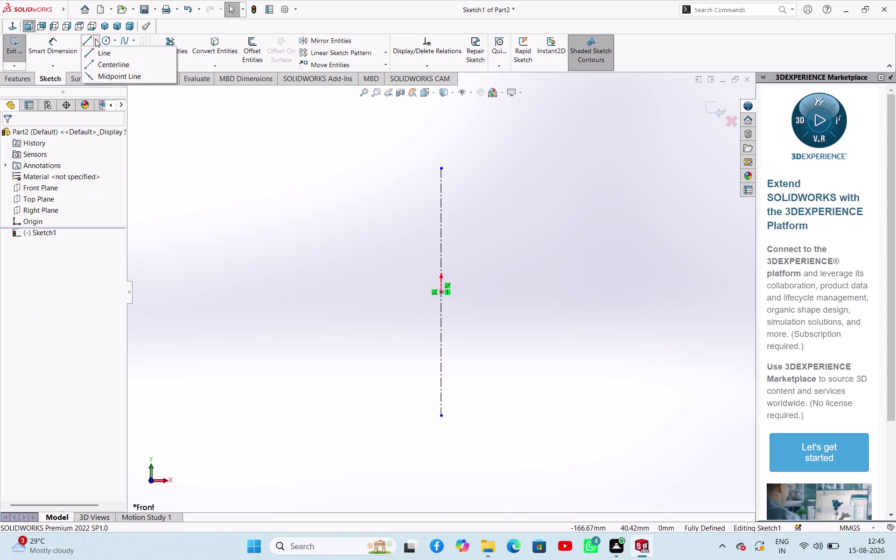
click(105, 64)
click(25, 288)
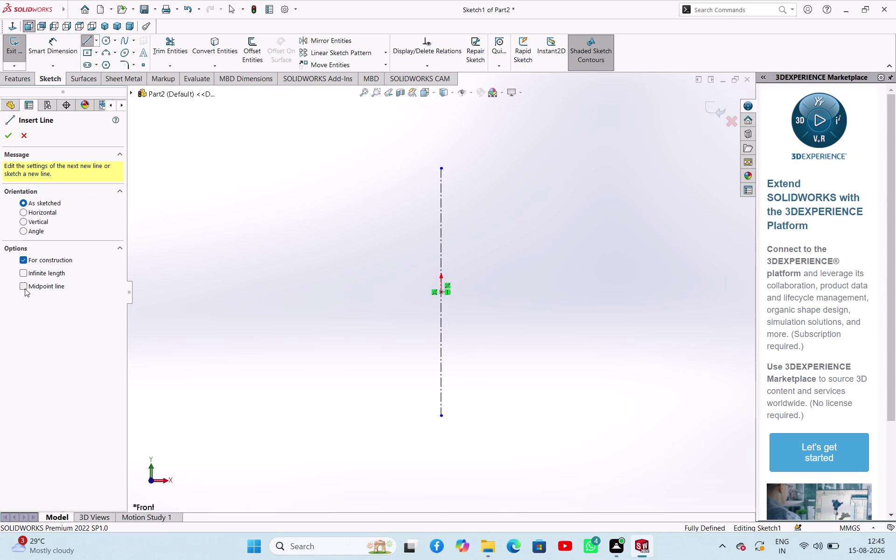
click(441, 294)
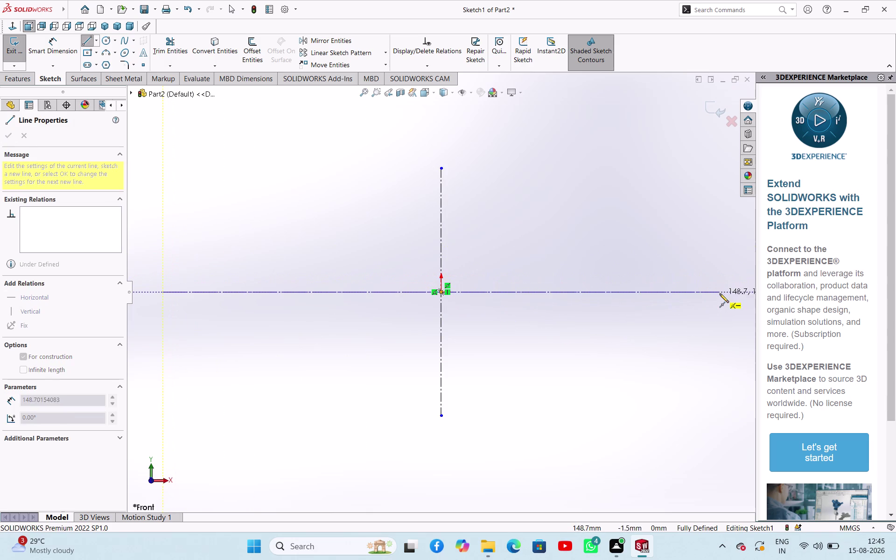
click(720, 292)
right_click(643, 333)
click(685, 344)
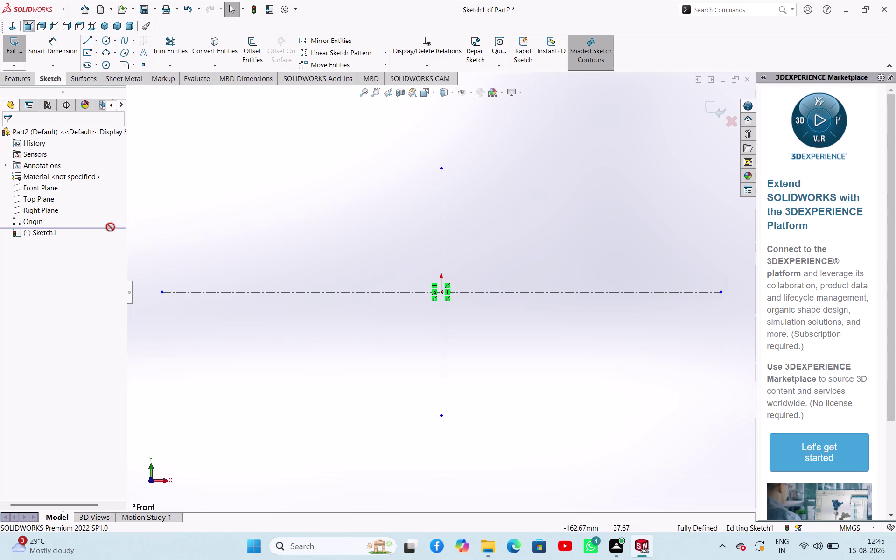
click(87, 45)
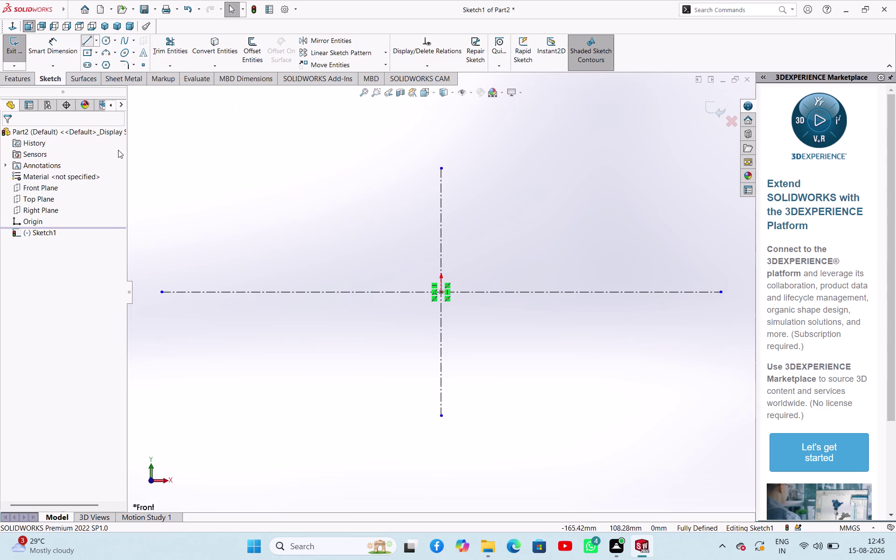
Sketch a closed rectangular line outline starting at the origin.
click(442, 294)
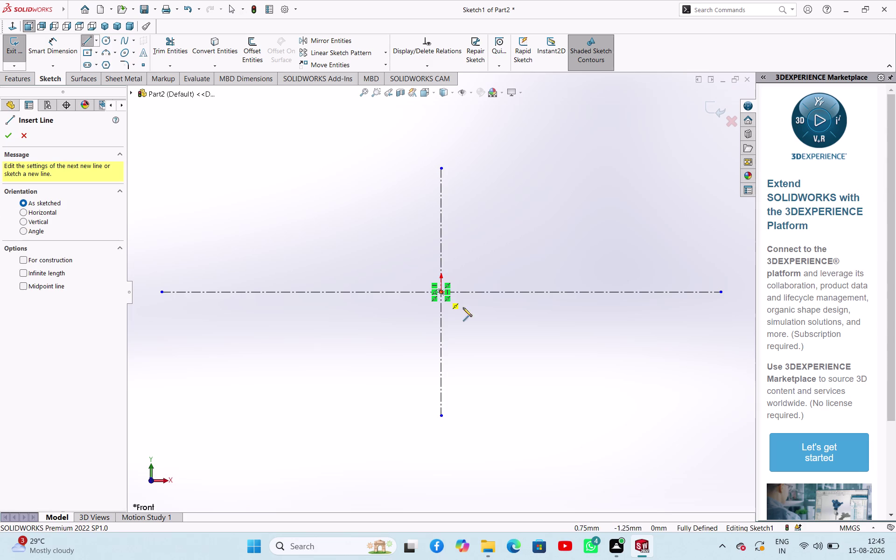
click(599, 292)
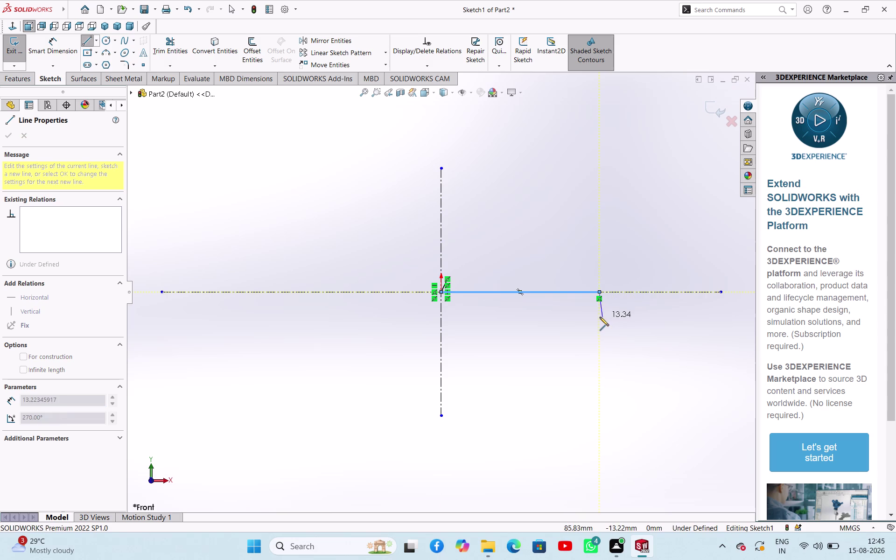
click(602, 309)
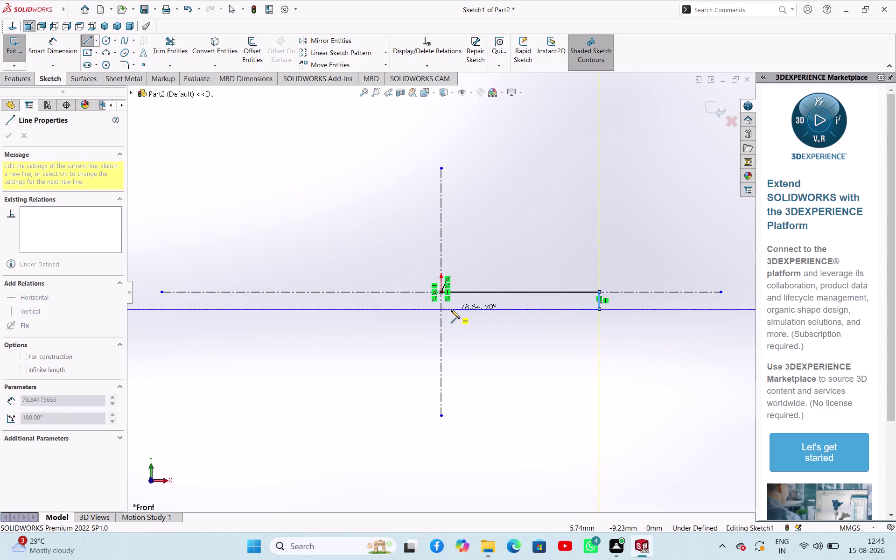
click(443, 309)
click(442, 295)
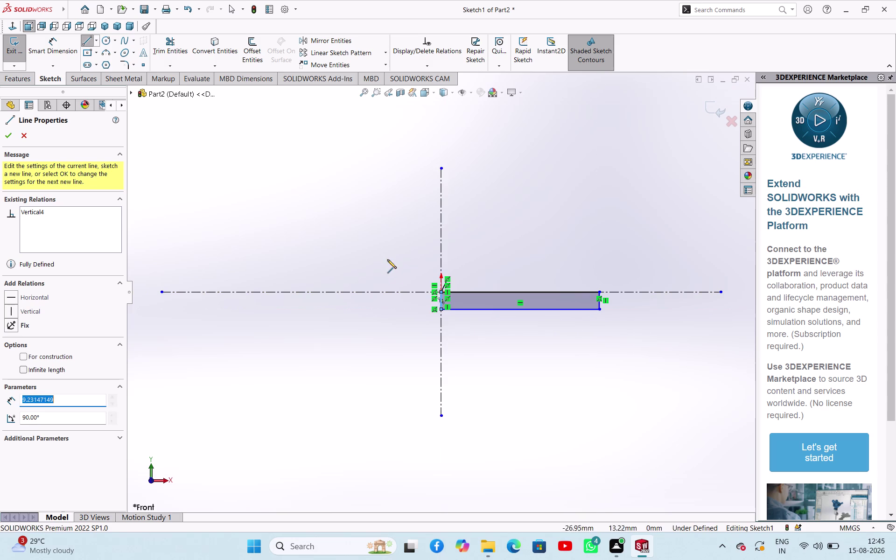
right_click(385, 256)
click(397, 263)
click(526, 226)
right_drag(501, 247, 551, 166)
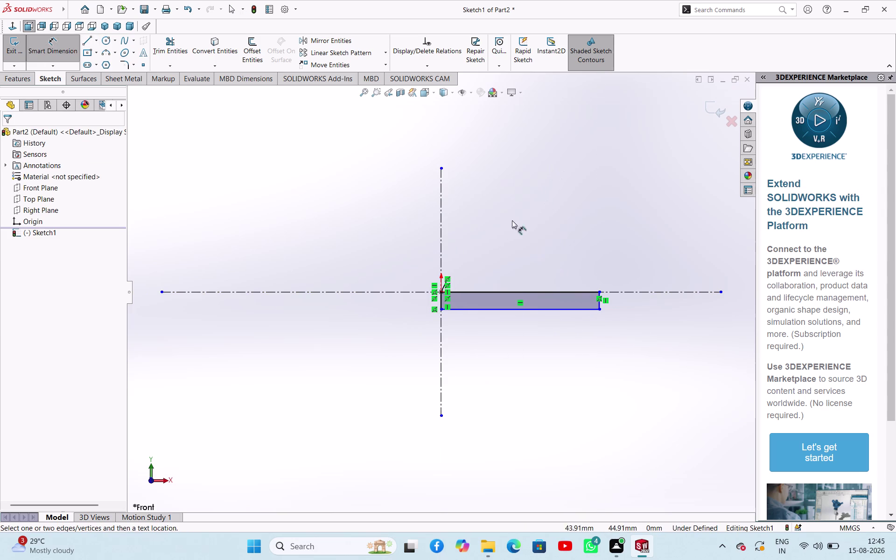
Dimension the rectangle's top edge length to 352.
click(442, 300)
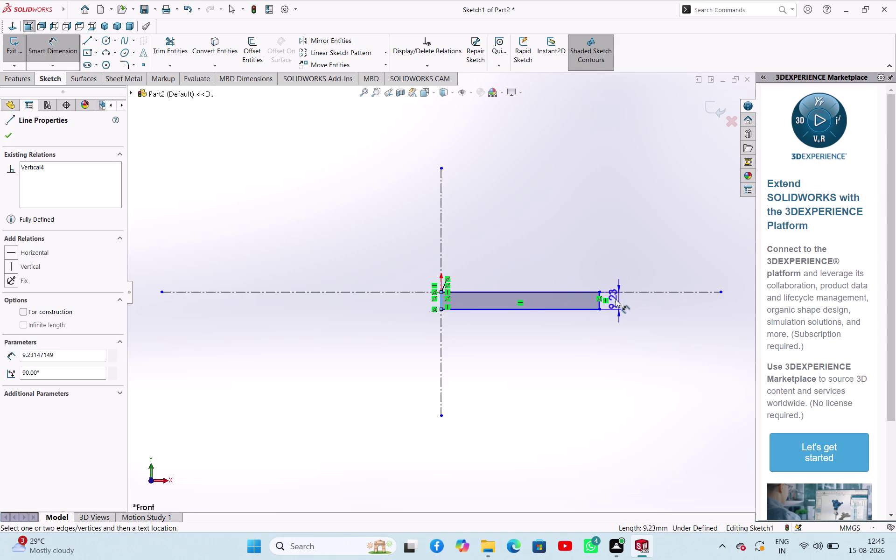
scroll(down, 3)
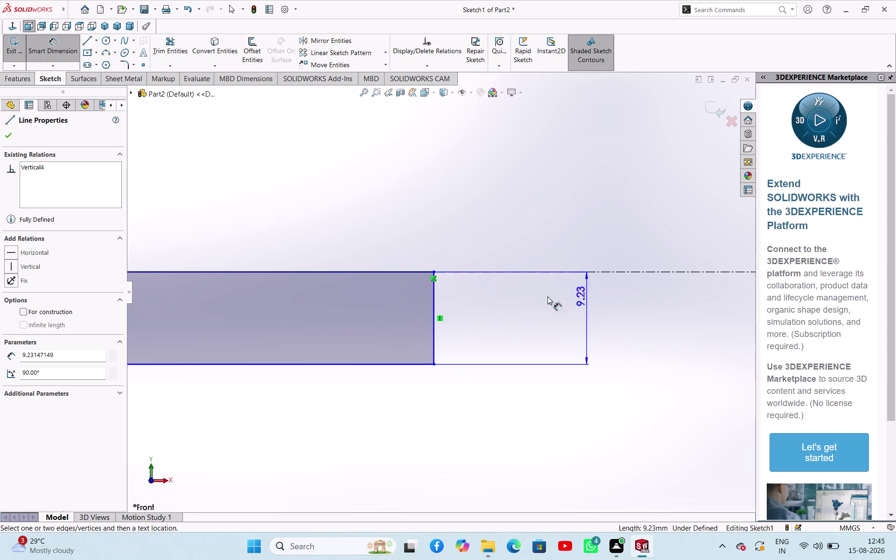
click(432, 292)
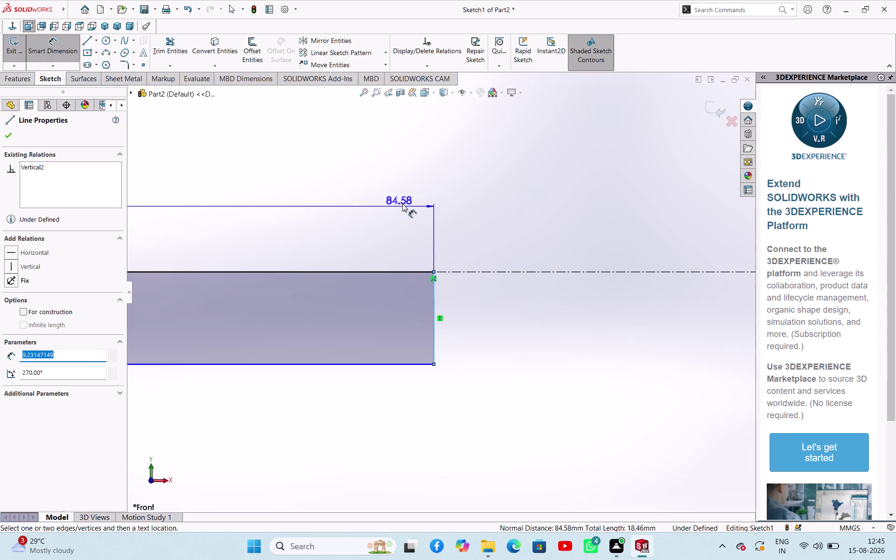
click(416, 203)
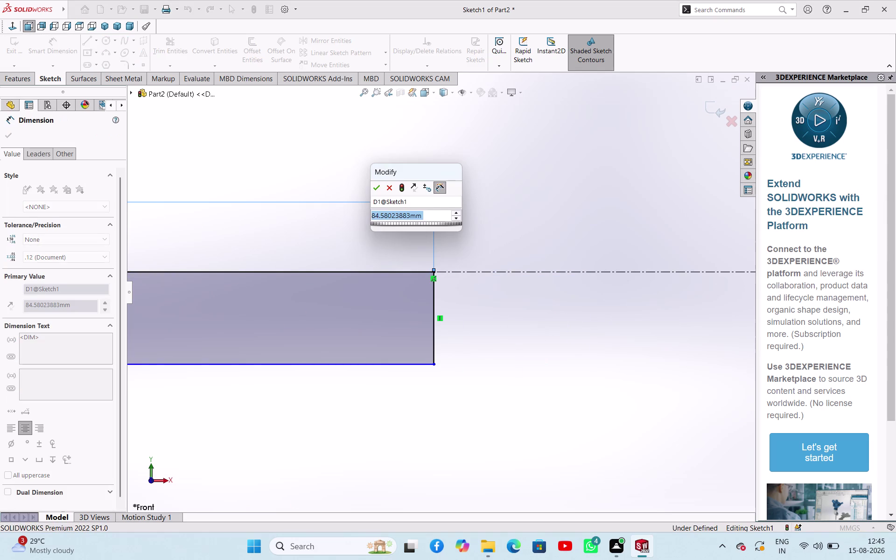
text(352)
key(Return)
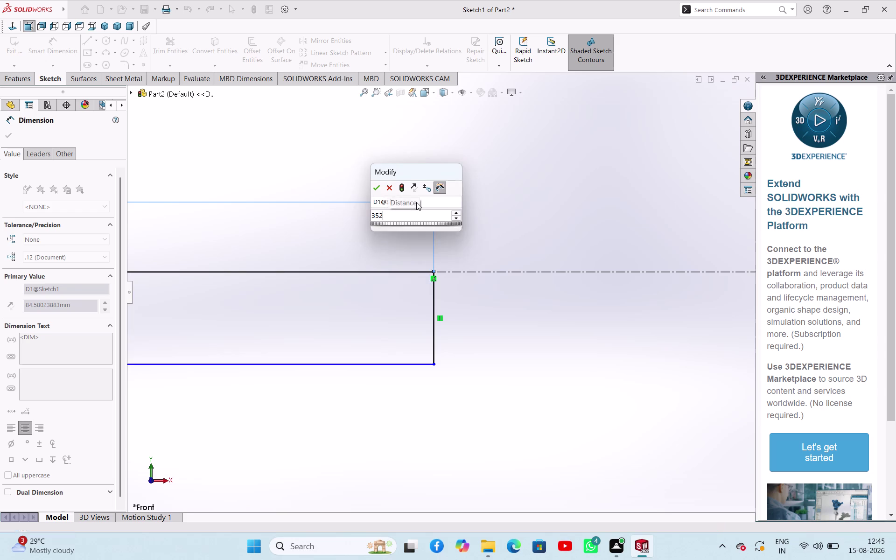
scroll(up, 3)
scroll(up, 3)
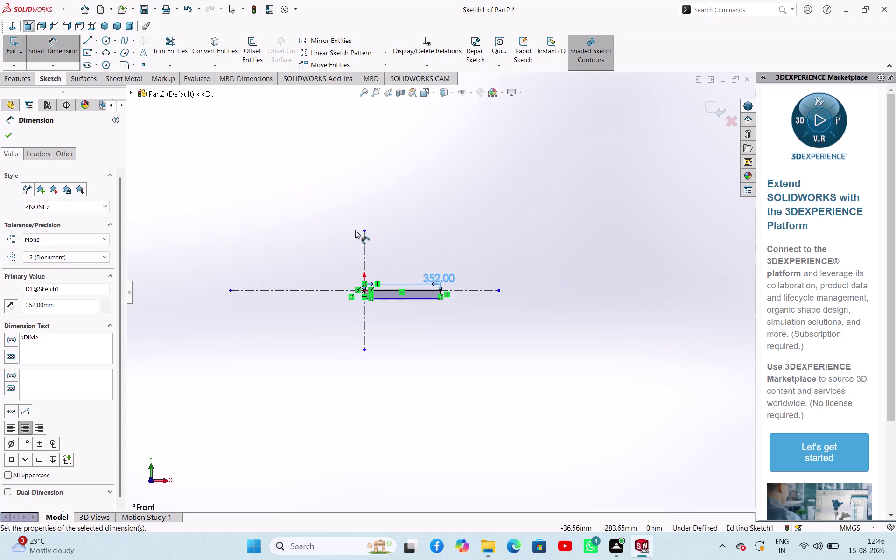
scroll(down, 3)
right_click(328, 260)
click(284, 264)
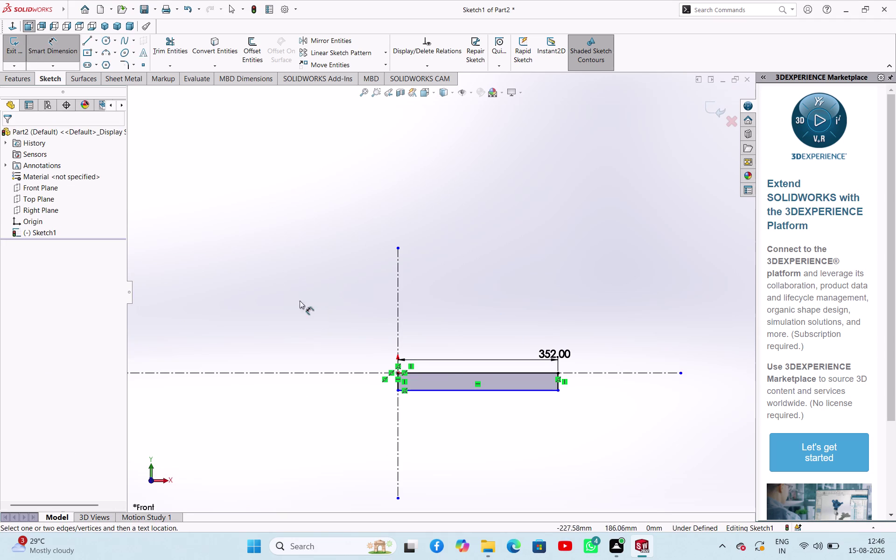
scroll(down, 3)
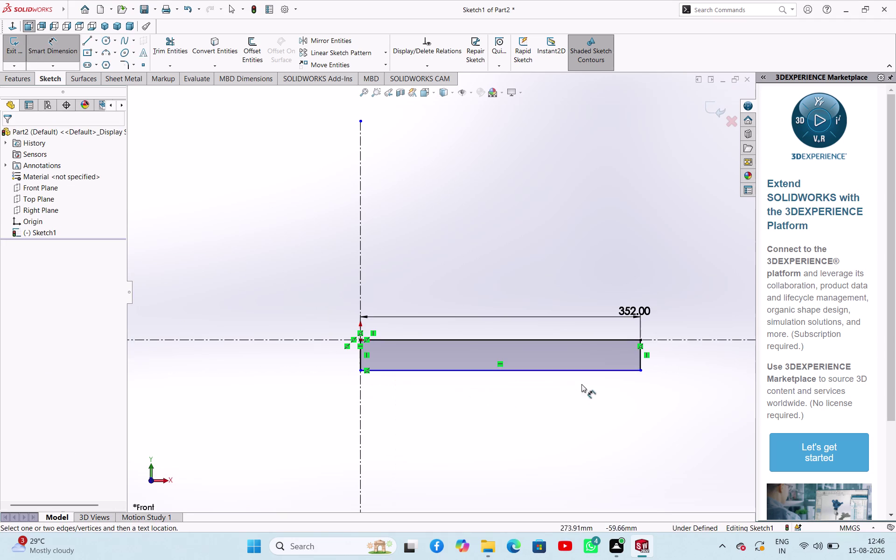
Dimension the rectangle's height to 32 and select its left edge.
click(643, 360)
click(701, 361)
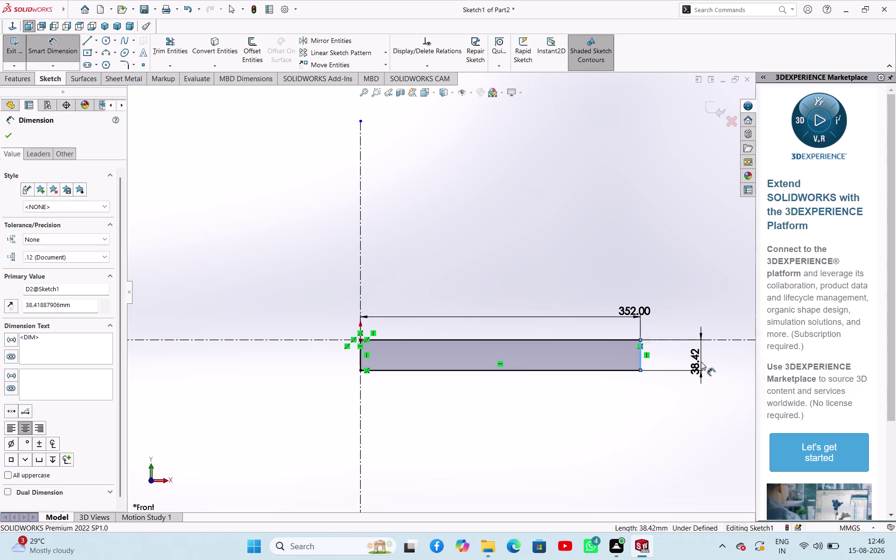
text(32)
key(Return)
right_click(449, 228)
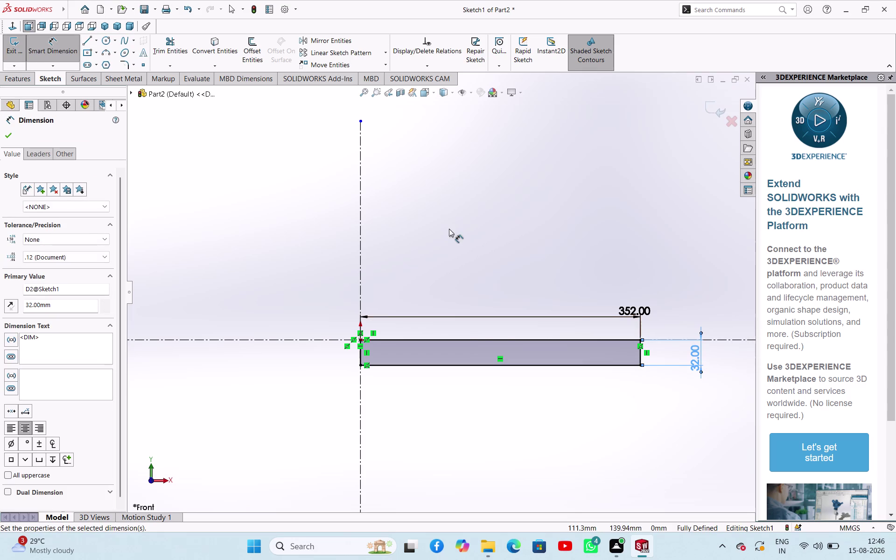
click(475, 262)
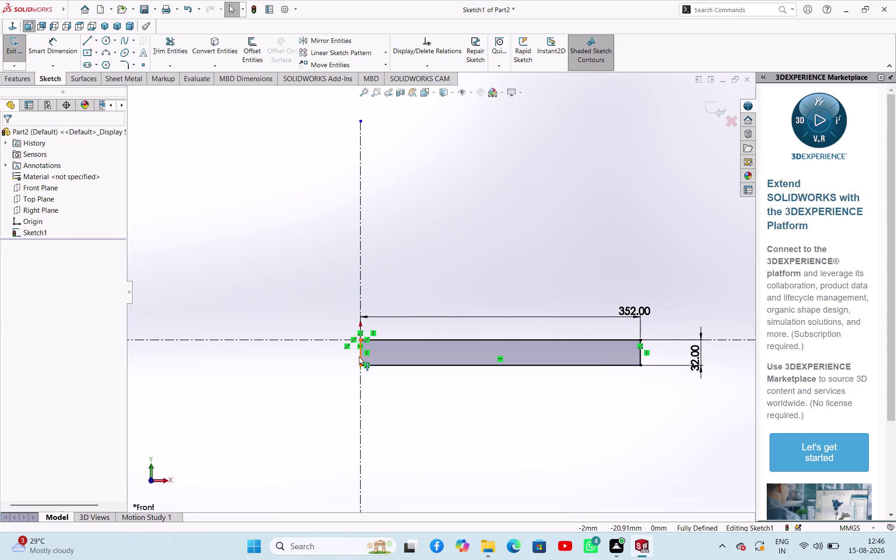
click(359, 356)
Delete the rectangle's left edge and select the top, bottom and right edges.
key(Delete)
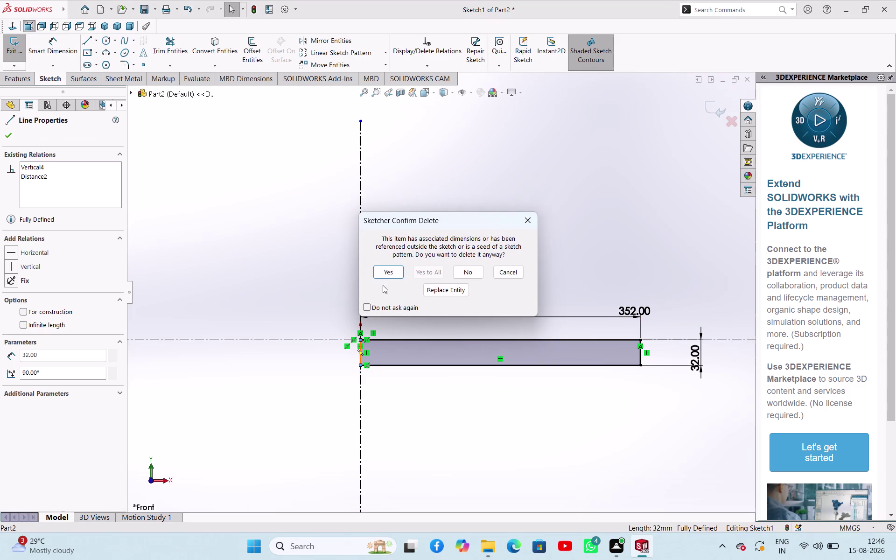
click(396, 270)
click(460, 250)
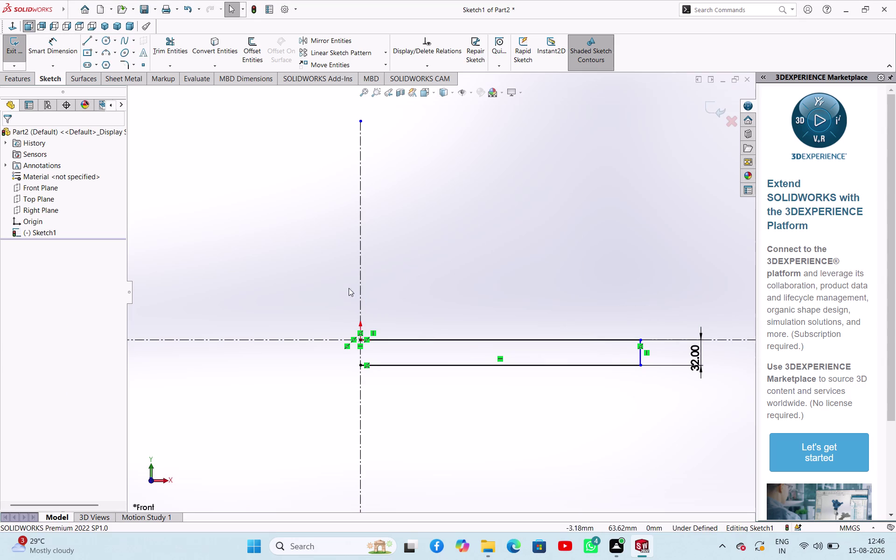
click(459, 363)
click(463, 338)
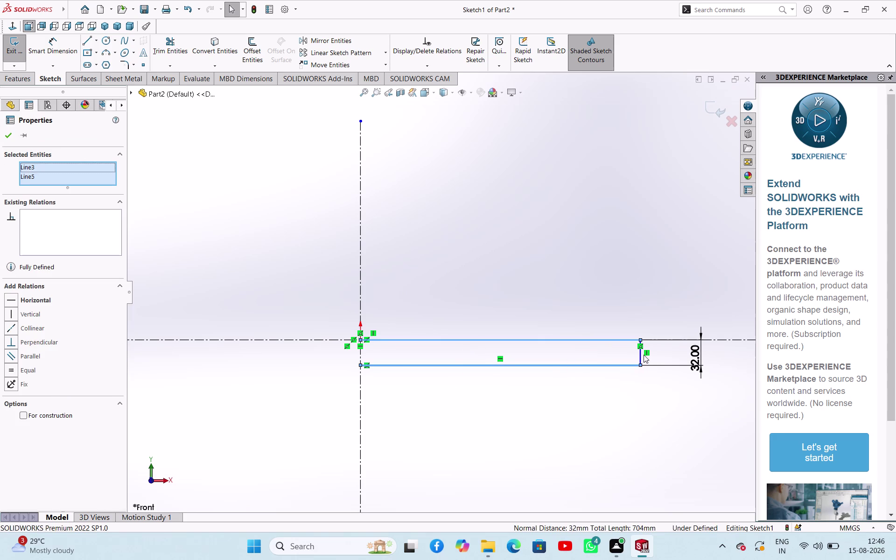
click(641, 354)
Mirror the edges about the vertical centreline, removing Line1 from entities to mirror.
click(319, 44)
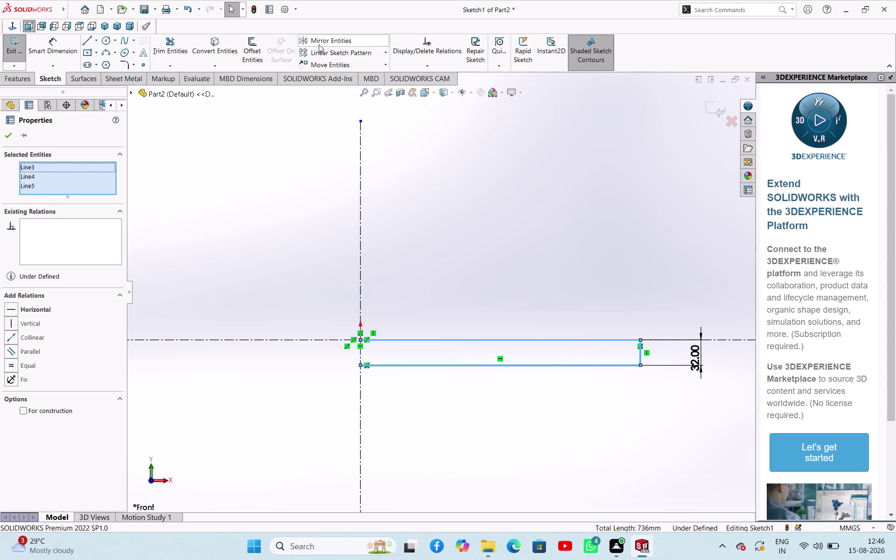
click(359, 238)
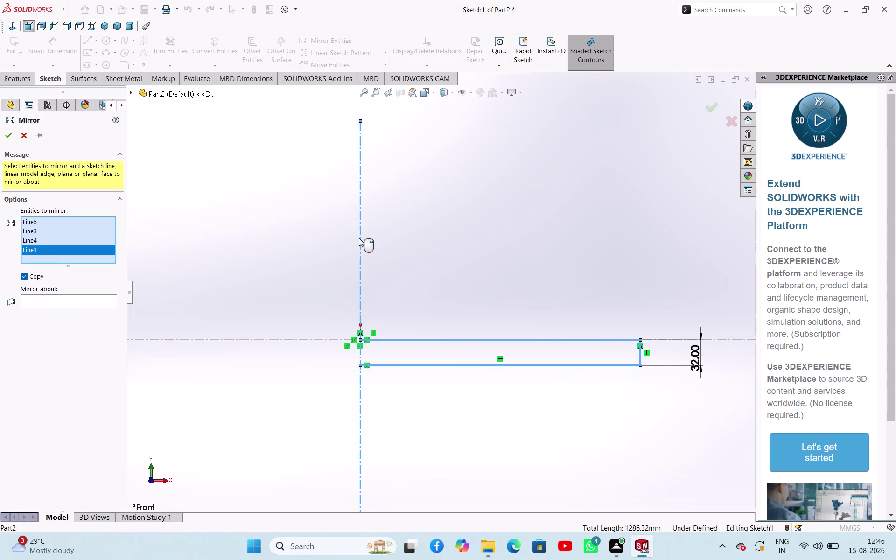
right_click(41, 251)
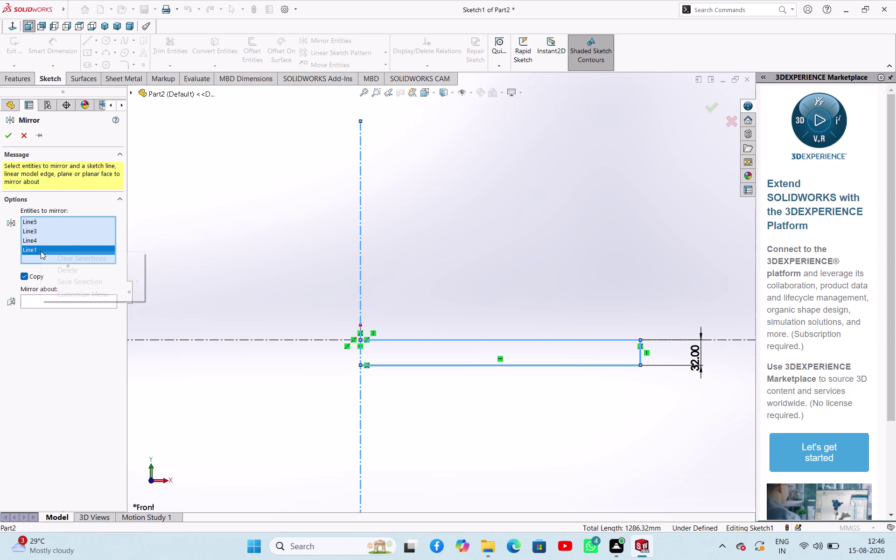
click(64, 266)
click(60, 292)
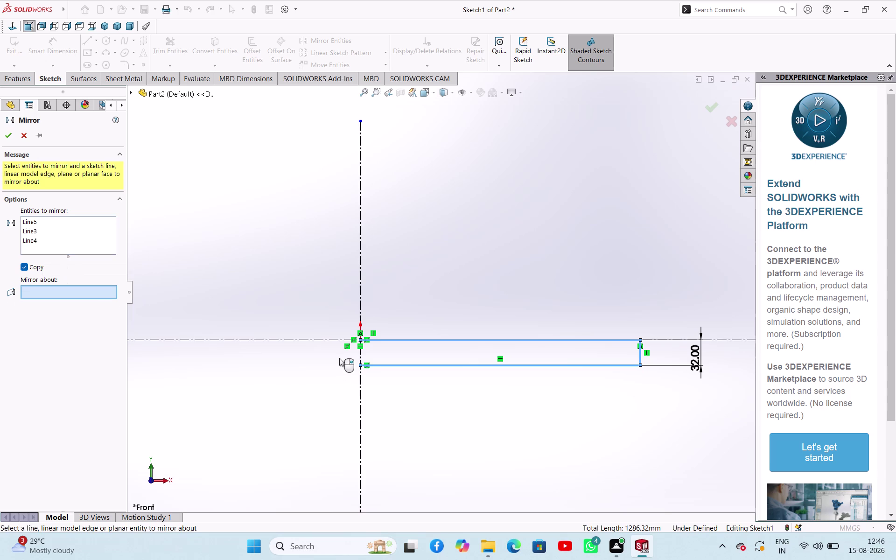
click(361, 305)
right_click(440, 279)
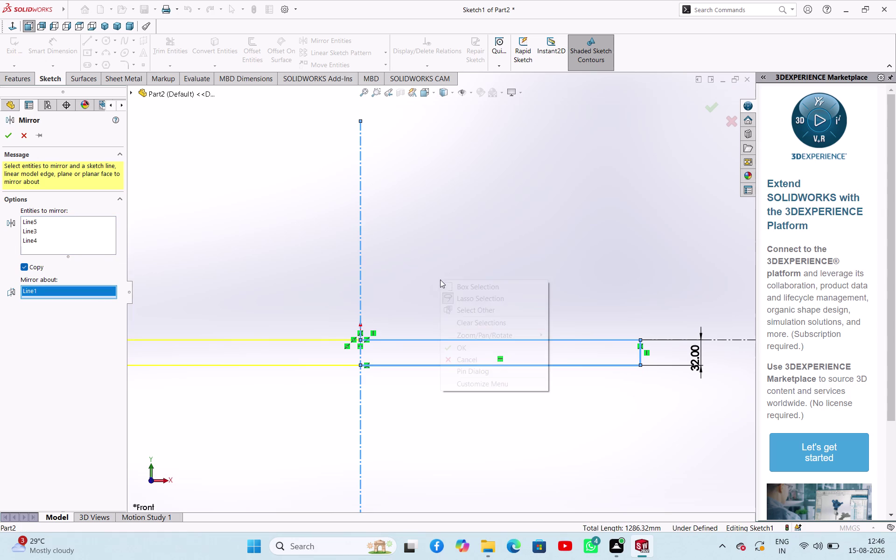
click(390, 227)
click(7, 136)
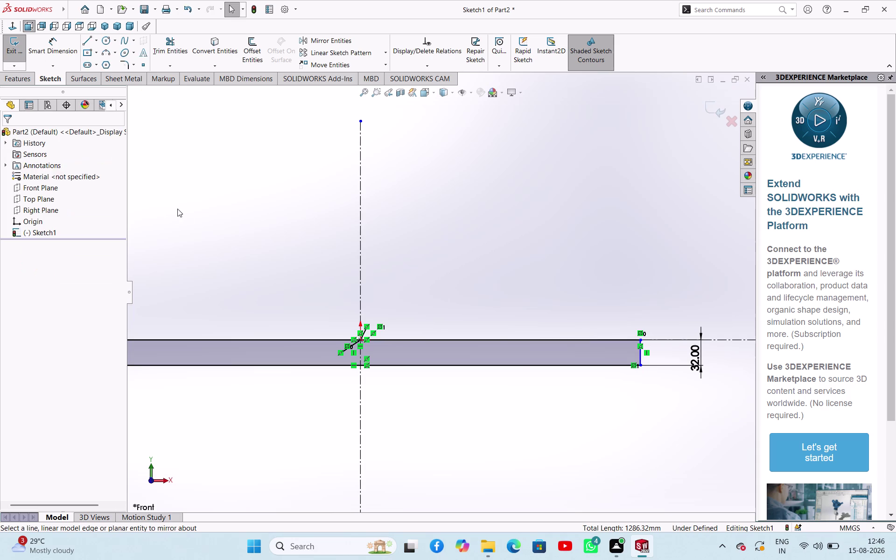
Zoom out and discard an unwanted left-end height dimension.
right_click(224, 203)
click(553, 233)
scroll(up, 3)
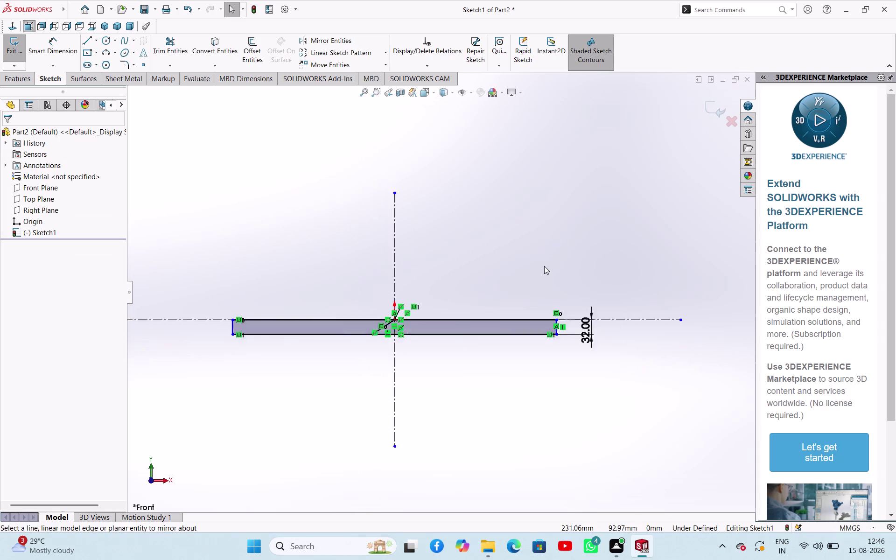
scroll(up, 3)
scroll(down, 3)
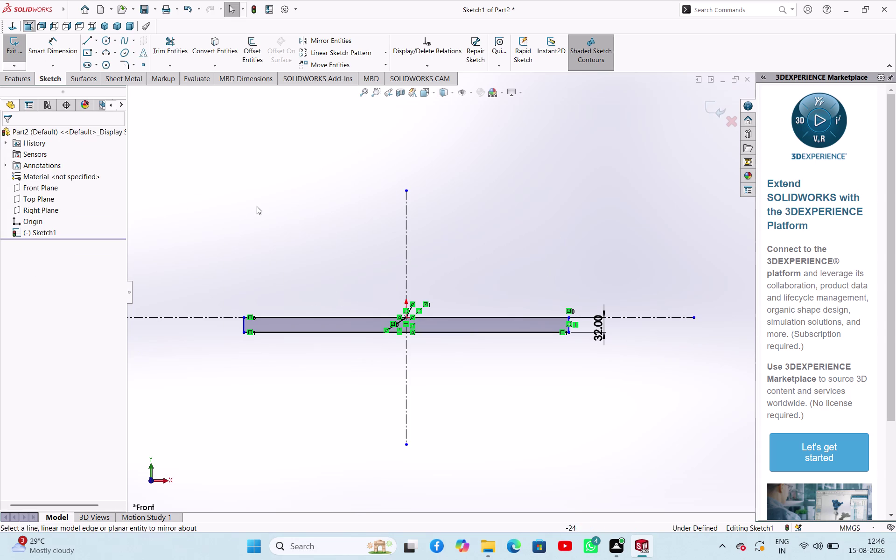
right_drag(229, 213, 254, 172)
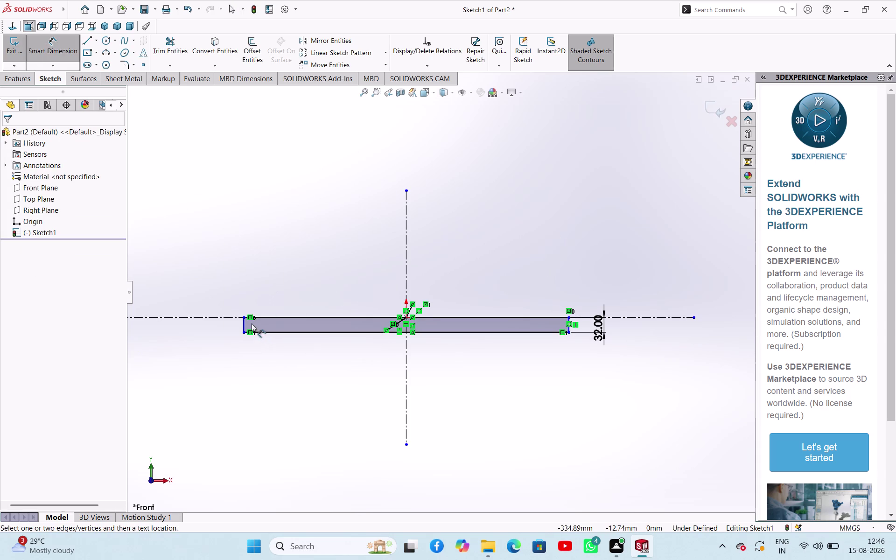
click(245, 323)
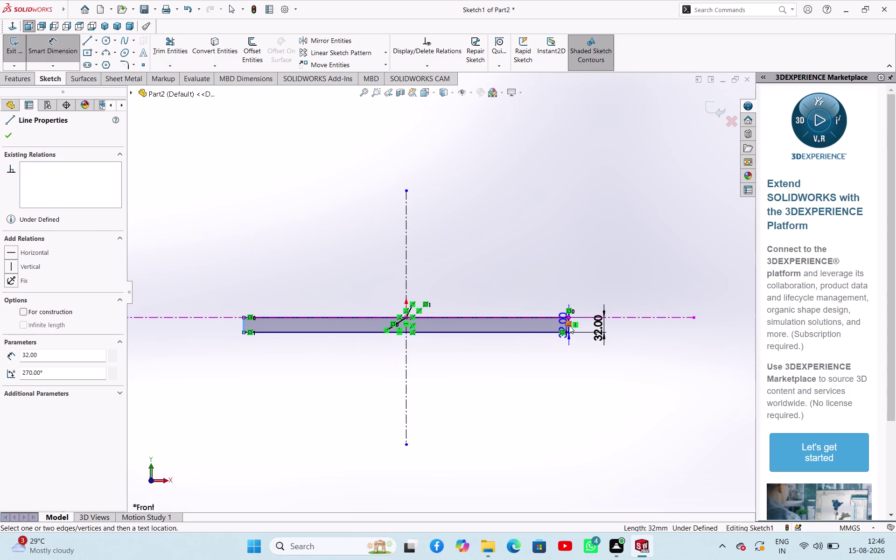
click(569, 326)
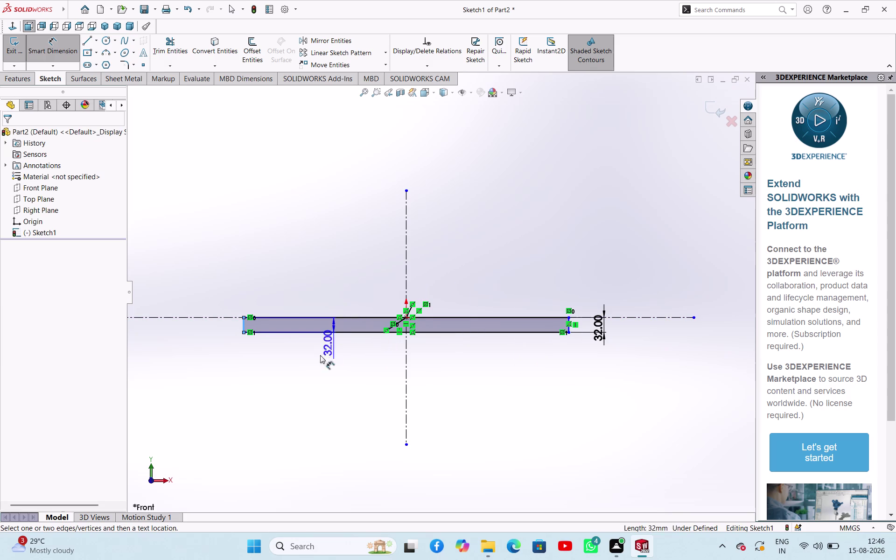
key(Escape)
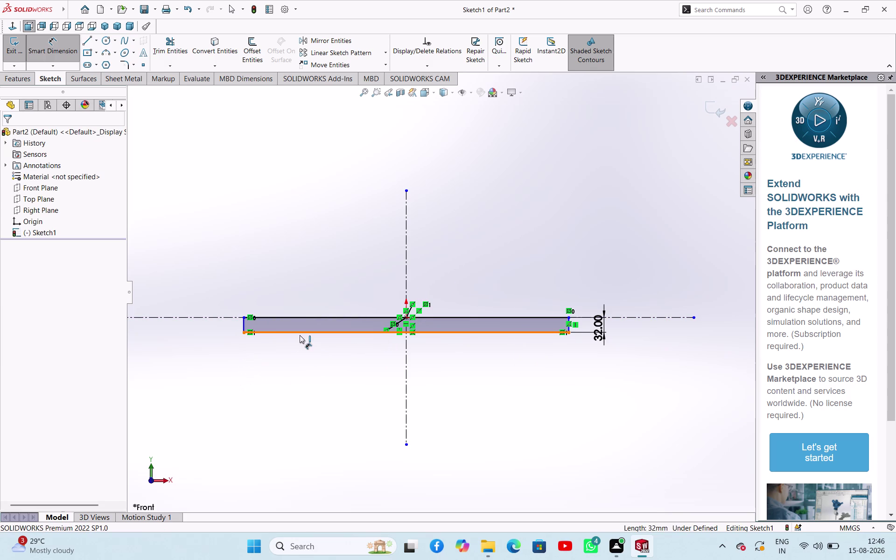
Add a 704 overall width dimension across the bar's top edge.
right_drag(306, 373, 326, 323)
right_drag(325, 373, 343, 306)
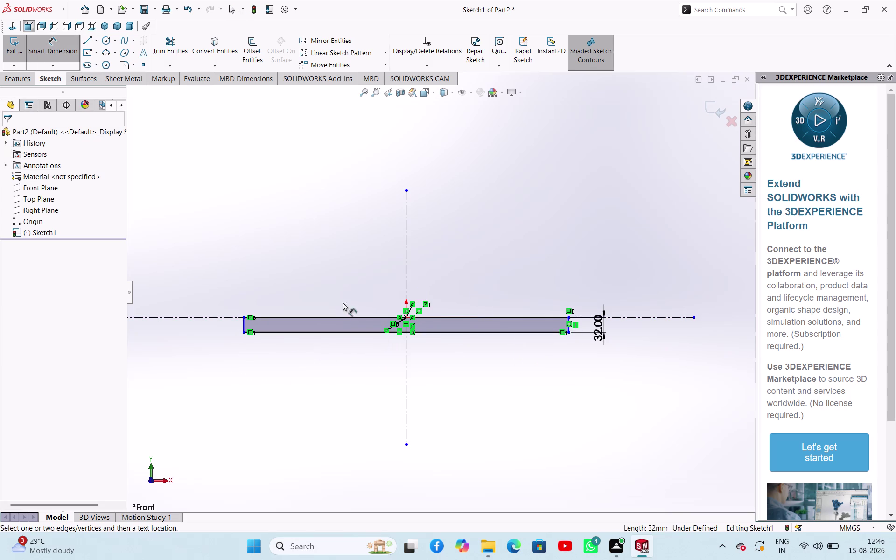
right_drag(342, 306, 343, 296)
click(341, 317)
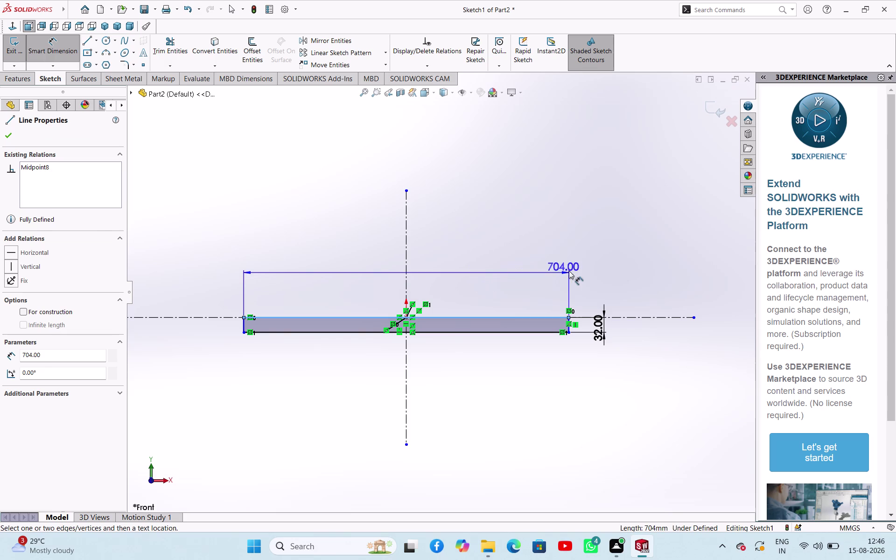
click(550, 269)
right_click(440, 219)
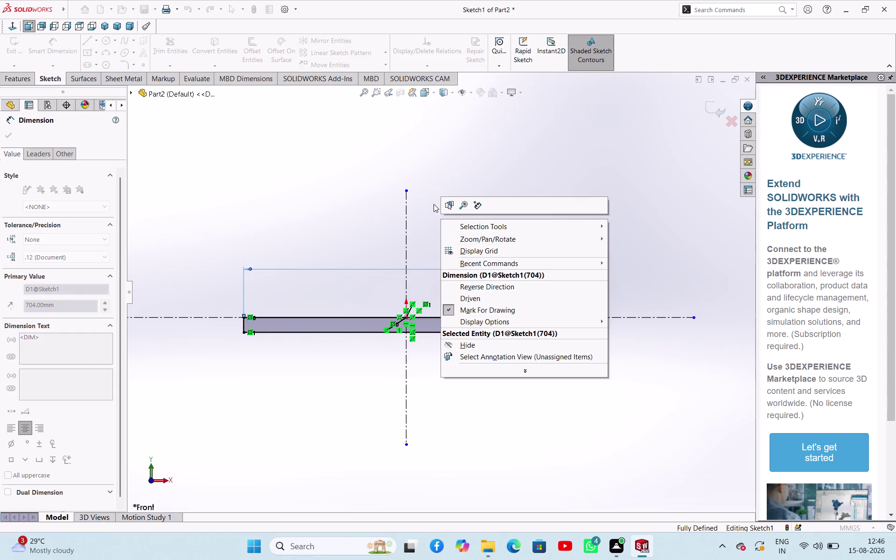
click(448, 175)
click(511, 258)
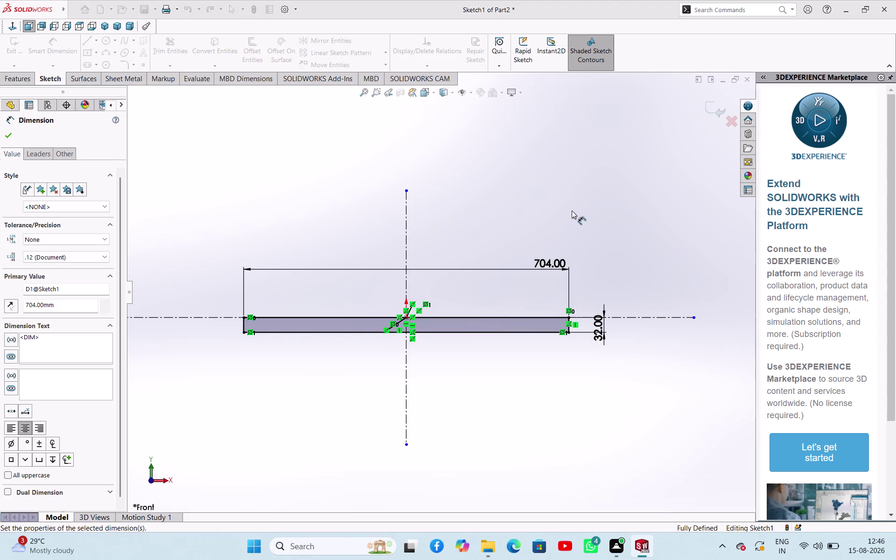
click(575, 208)
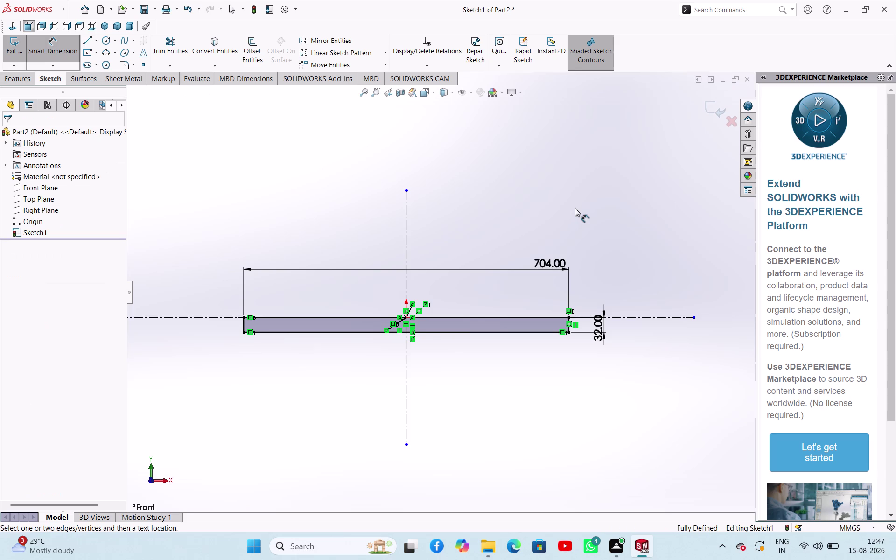
Undo back to the one-sided 352 × 32 strip.
key(ctrl+z)
key(ctrl+z)
key(ctrl+z)
key(ctrl+z)
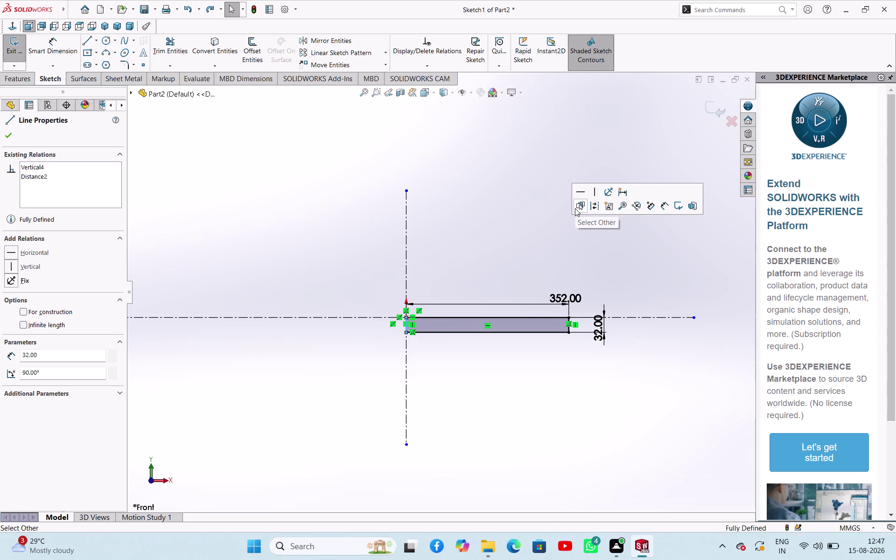
Change the bar length dimension from 352 to 325.
click(628, 268)
double_click(568, 297)
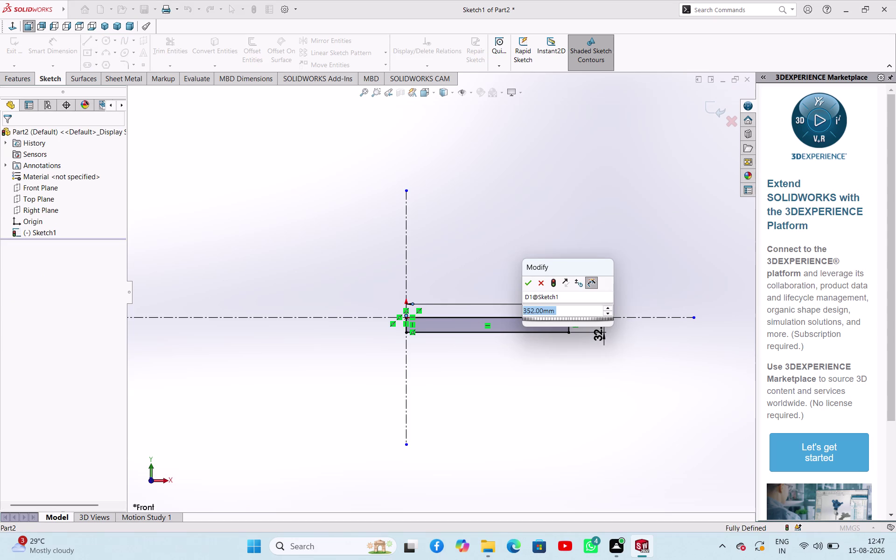
text(325)
key(Return)
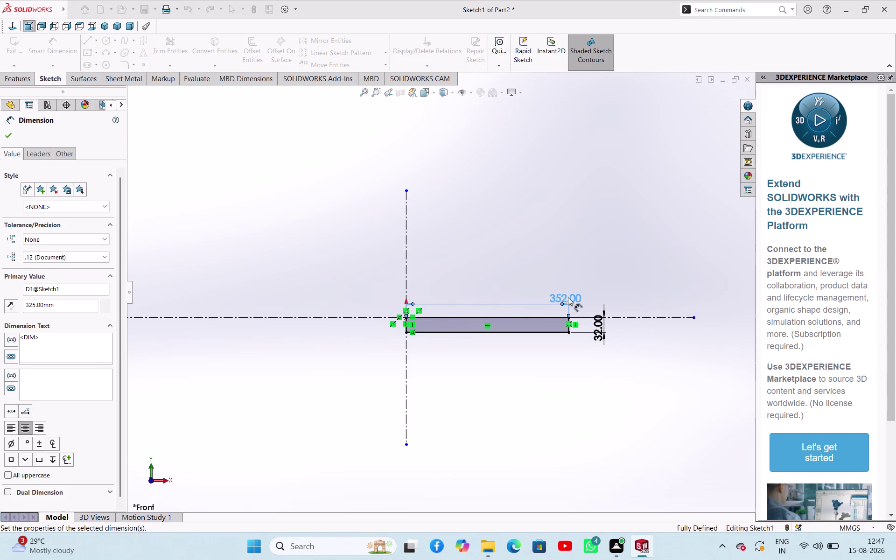
click(634, 239)
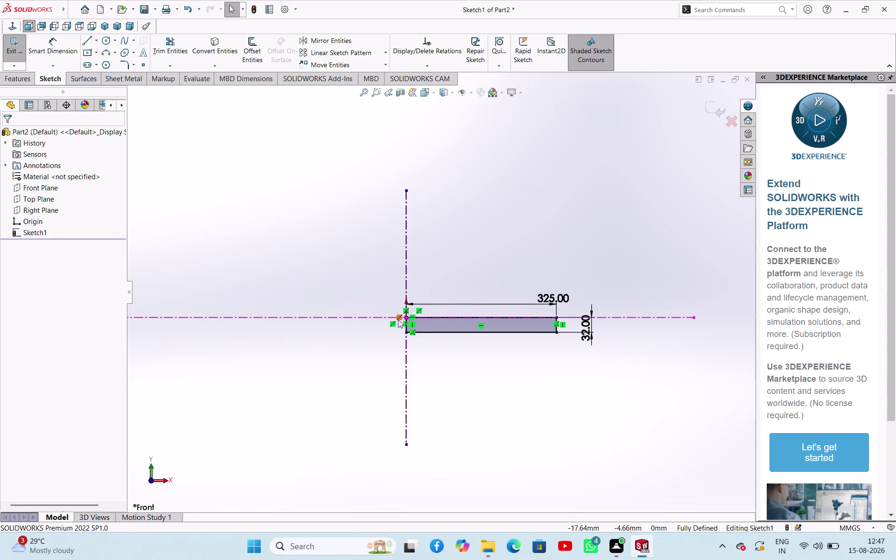
click(405, 325)
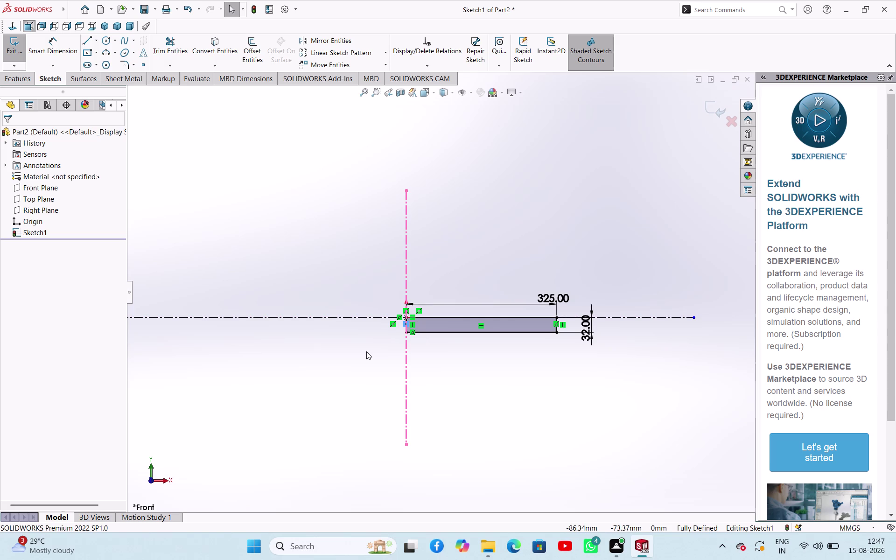
key(Escape)
Delete the bar's left end line.
scroll(down, 3)
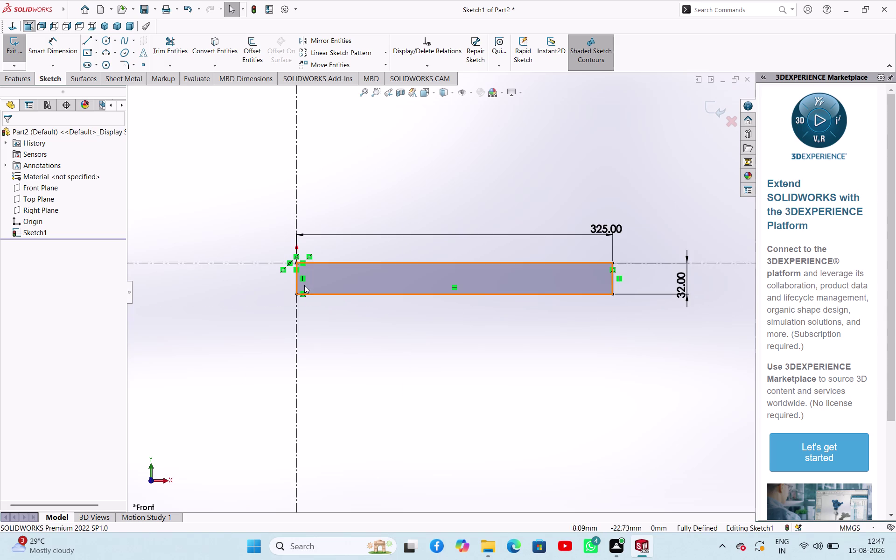
click(295, 280)
key(Delete)
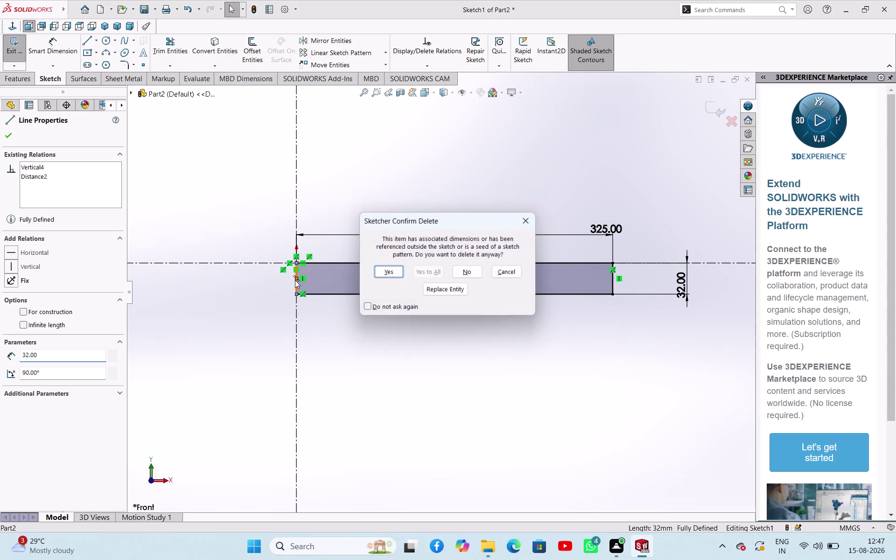
click(391, 271)
Select the remaining bar lines and cancel the Mirror command.
drag(426, 365, 634, 332)
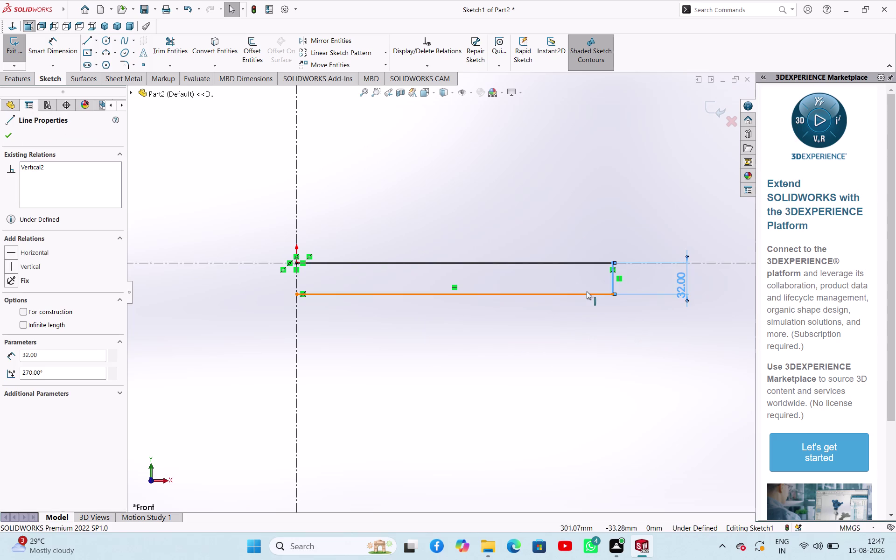
drag(618, 345, 407, 343)
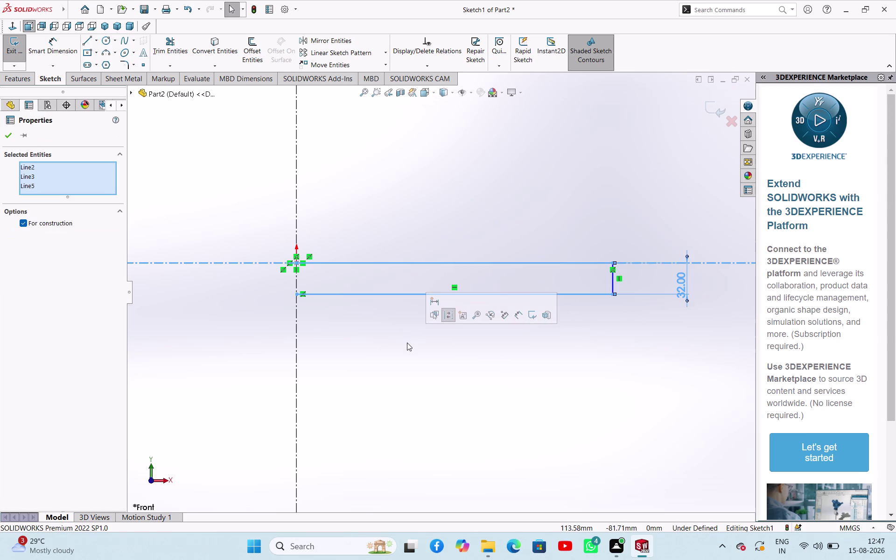
click(333, 42)
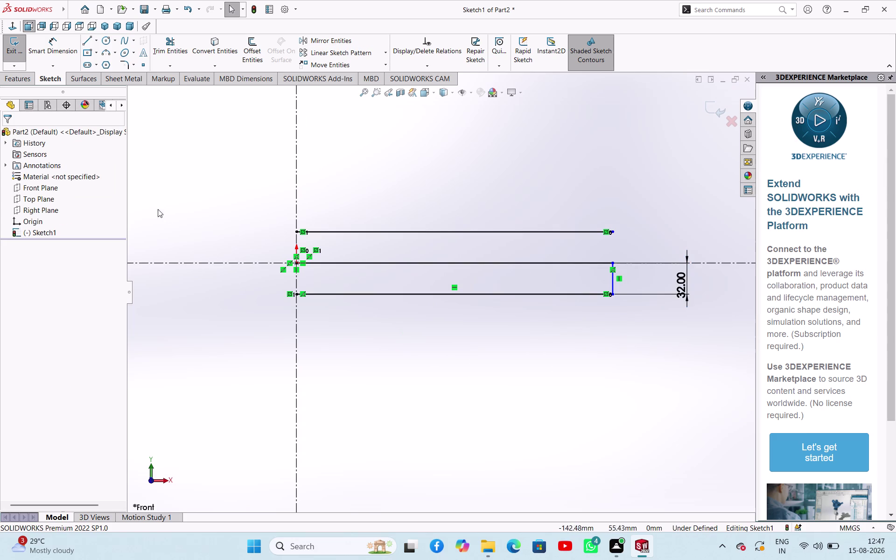
click(330, 45)
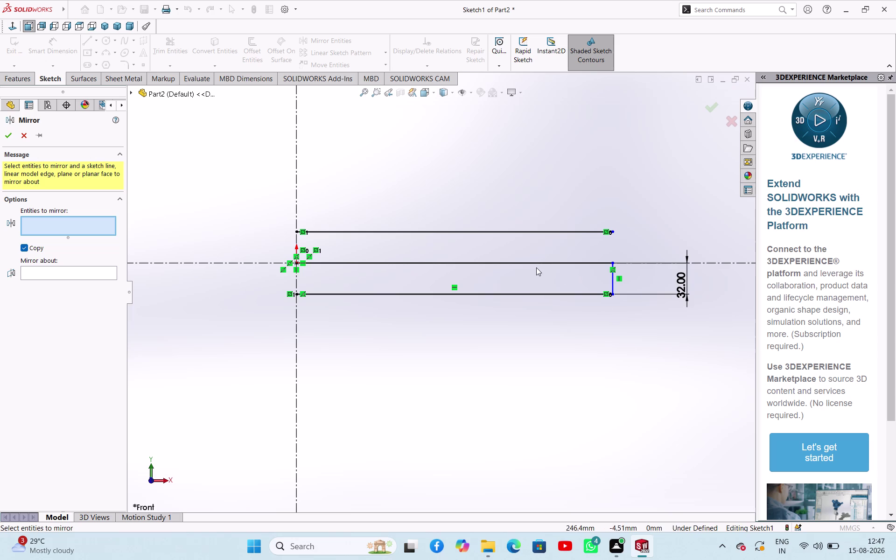
key(Escape)
key(Escape)
click(529, 230)
key(Delete)
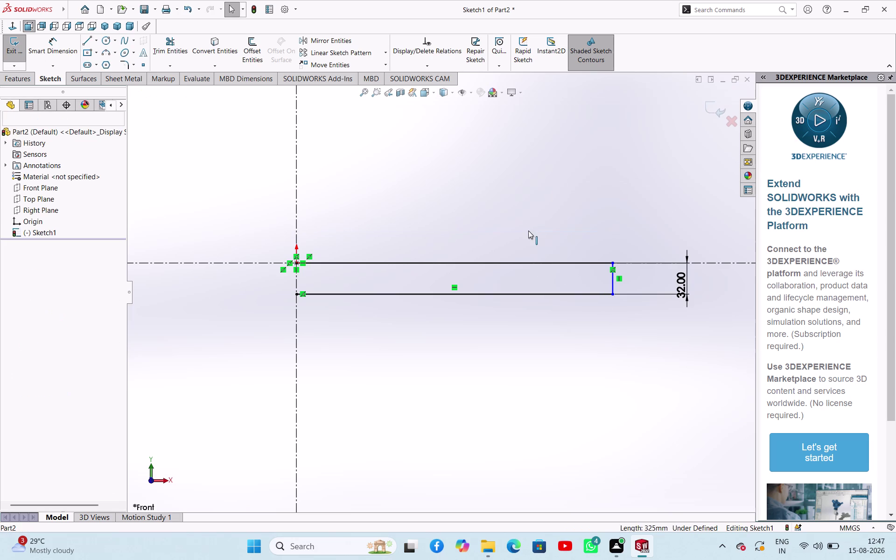
Mirror the half-bar lines across the vertical centreline to form the full bar.
drag(638, 377, 366, 292)
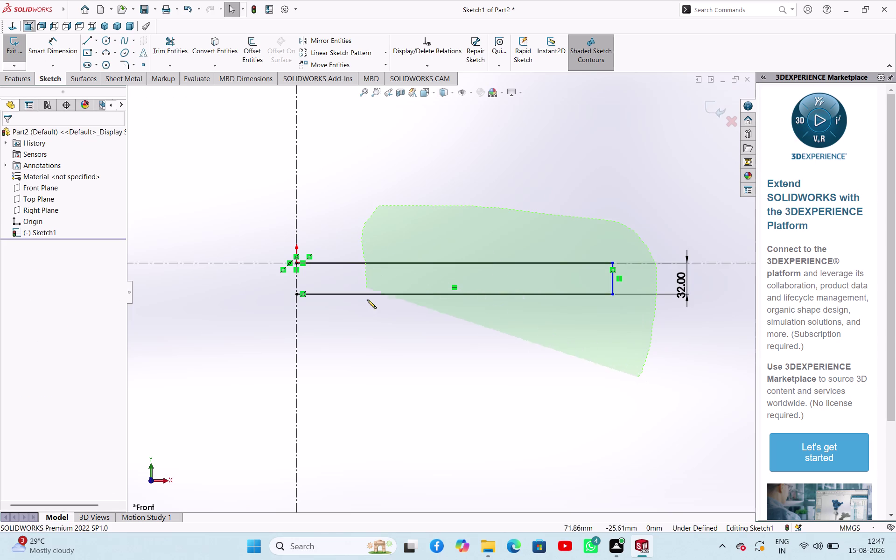
drag(366, 292, 375, 367)
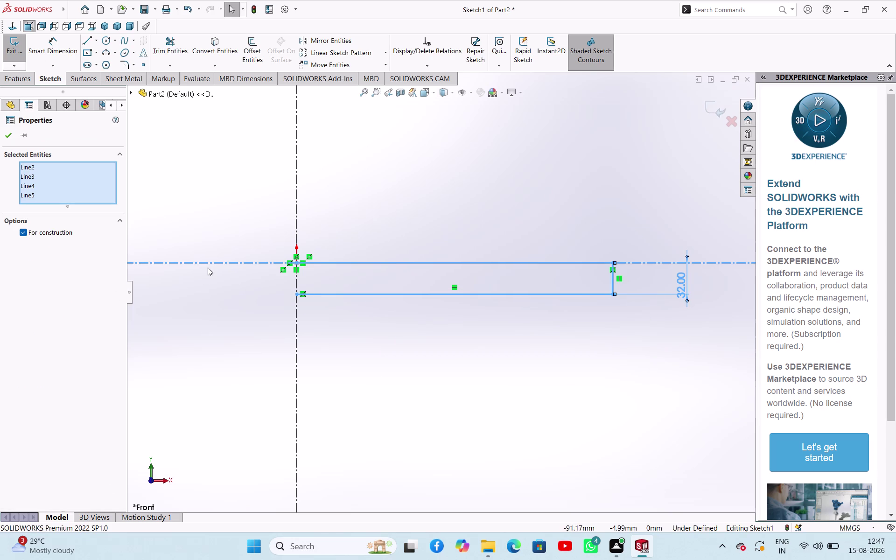
click(207, 265)
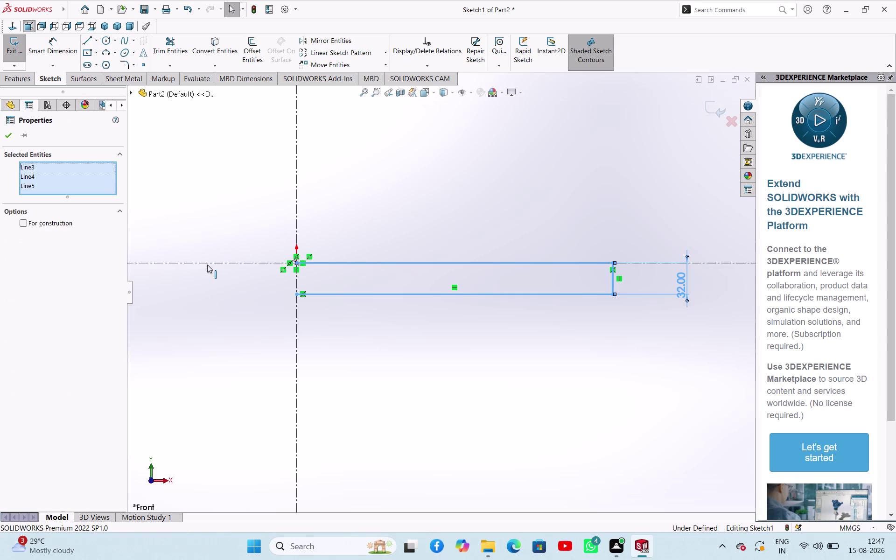
click(352, 42)
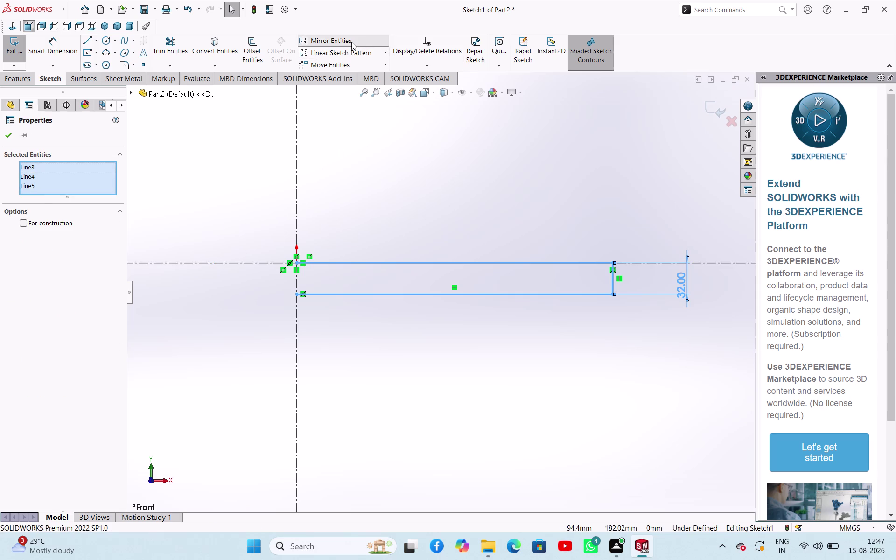
click(54, 283)
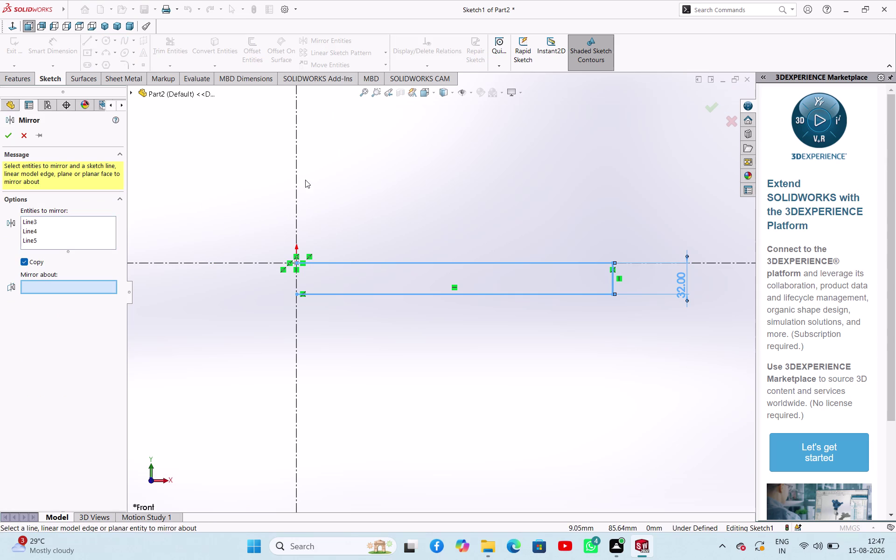
click(295, 182)
right_click(386, 178)
click(328, 168)
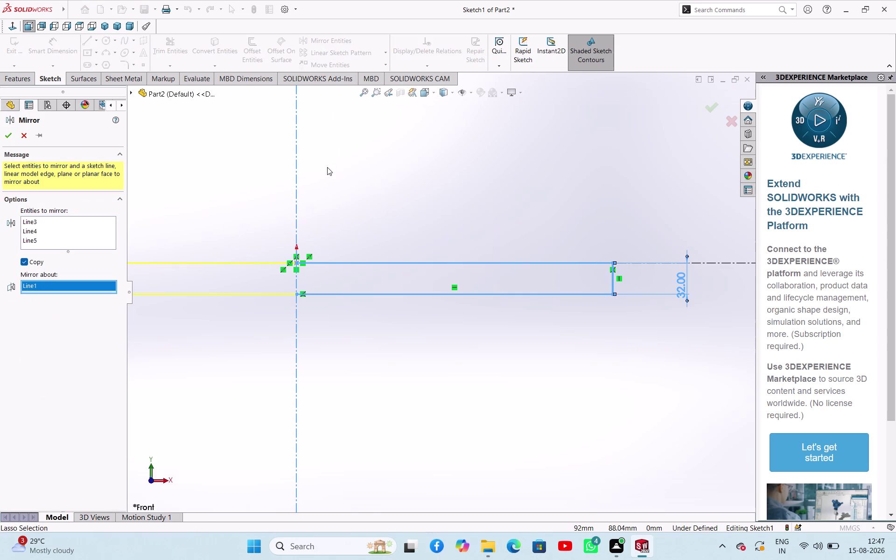
click(14, 135)
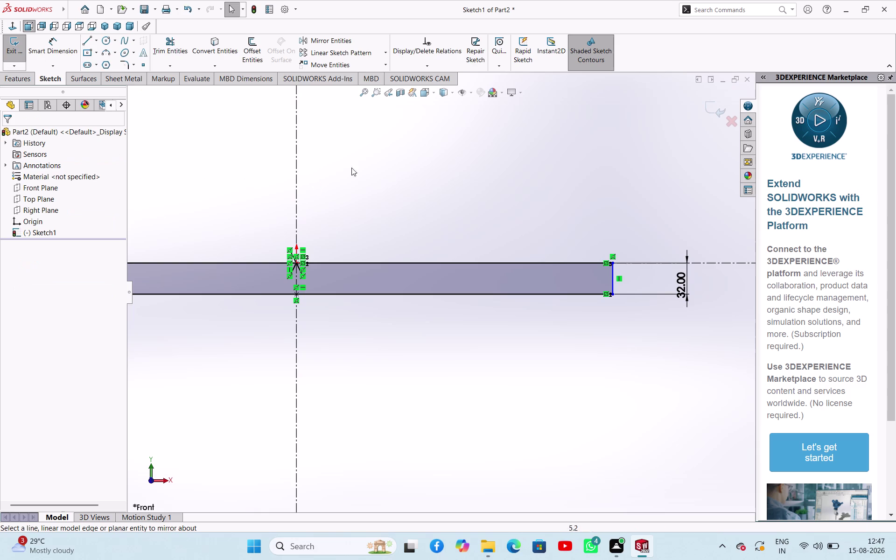
click(417, 163)
Dimension the bar's overall length as 650 mm, fully defining the sketch.
scroll(up, 3)
right_drag(320, 246, 333, 193)
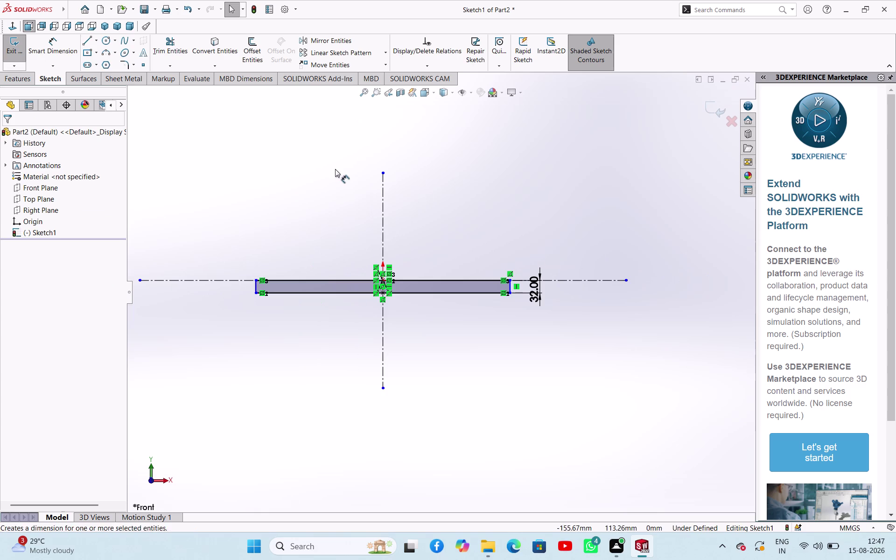
right_drag(333, 192, 336, 166)
click(332, 280)
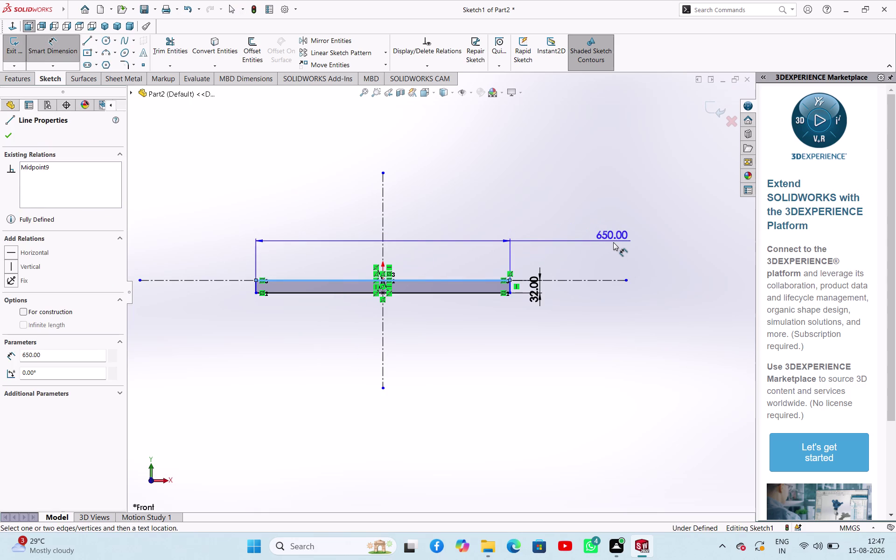
click(614, 242)
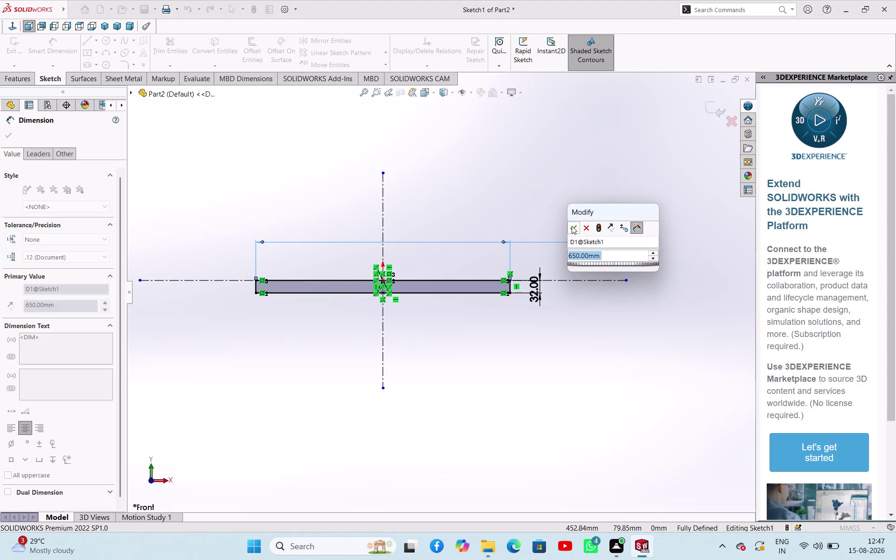
click(572, 226)
click(471, 343)
scroll(down, 3)
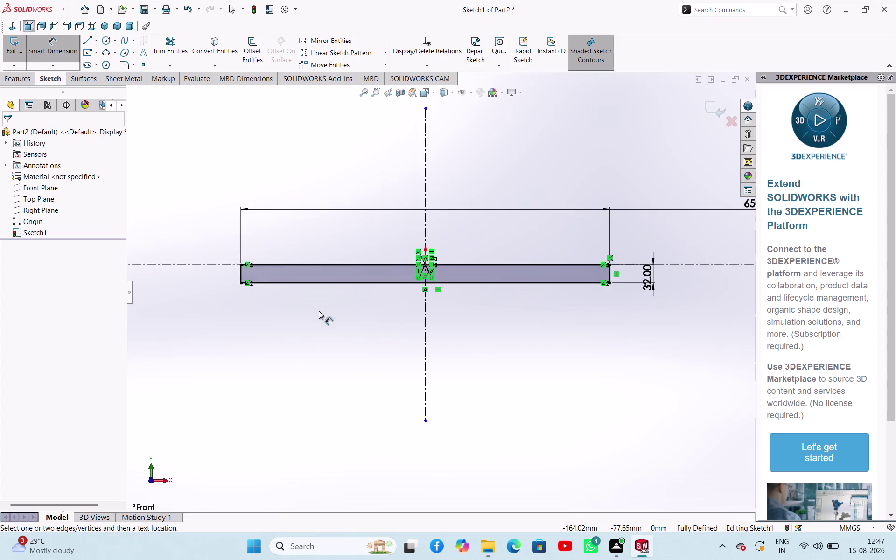
scroll(up, 3)
scroll(up, 3)
scroll(down, 3)
scroll(up, 3)
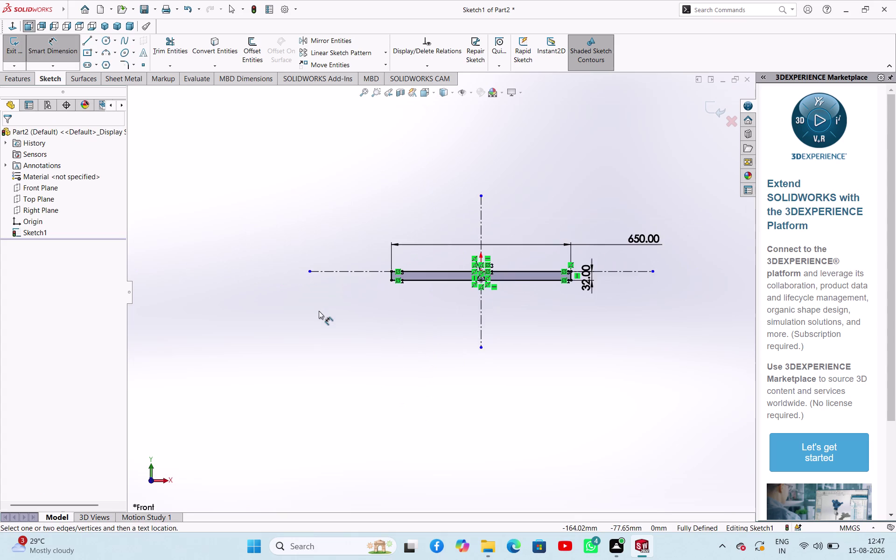
scroll(down, 3)
scroll(up, 3)
scroll(up, 3)
scroll(down, 3)
scroll(down, 3)
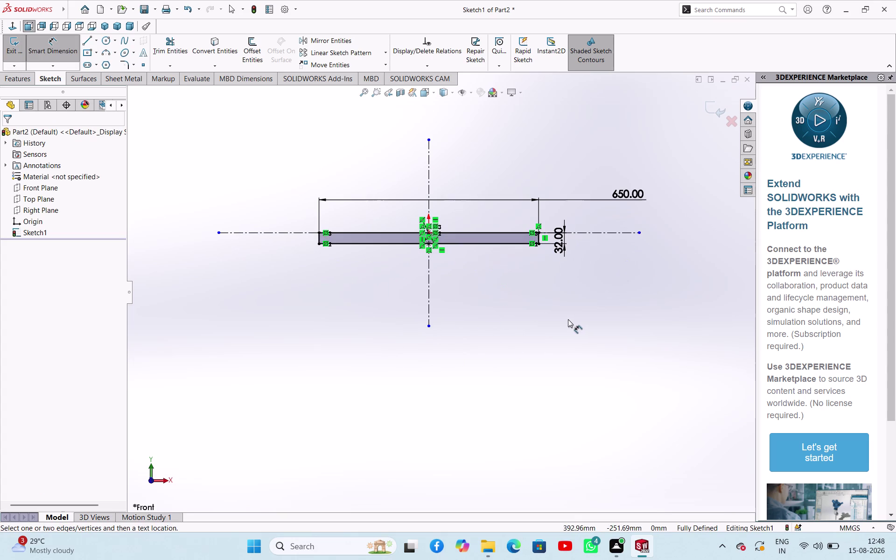
right_drag(252, 171, 264, 181)
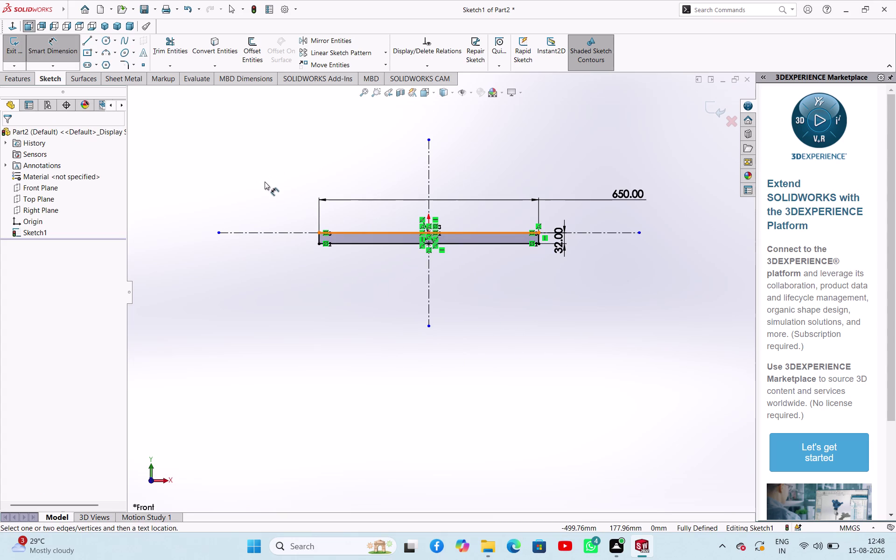
right_drag(264, 181, 293, 189)
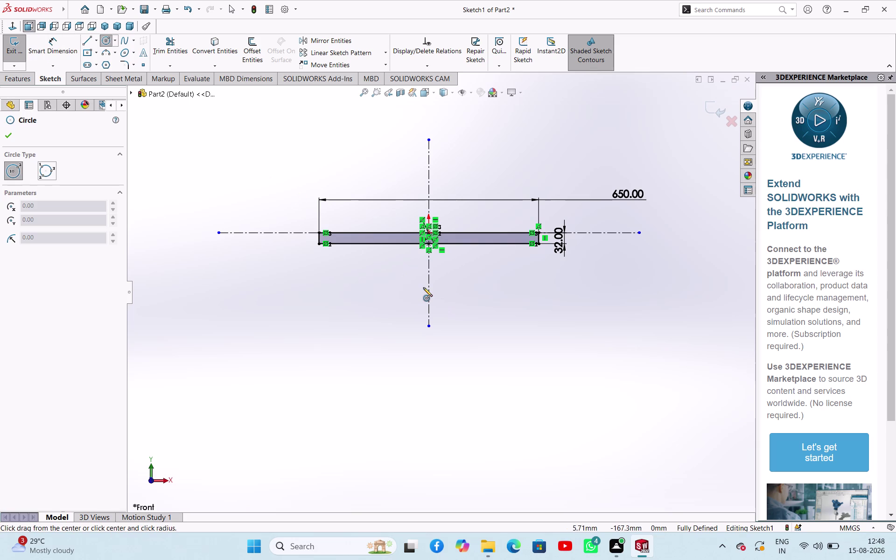
Draw two concentric circles centred on the vertical centreline beneath the bar.
scroll(down, 3)
click(436, 301)
click(466, 332)
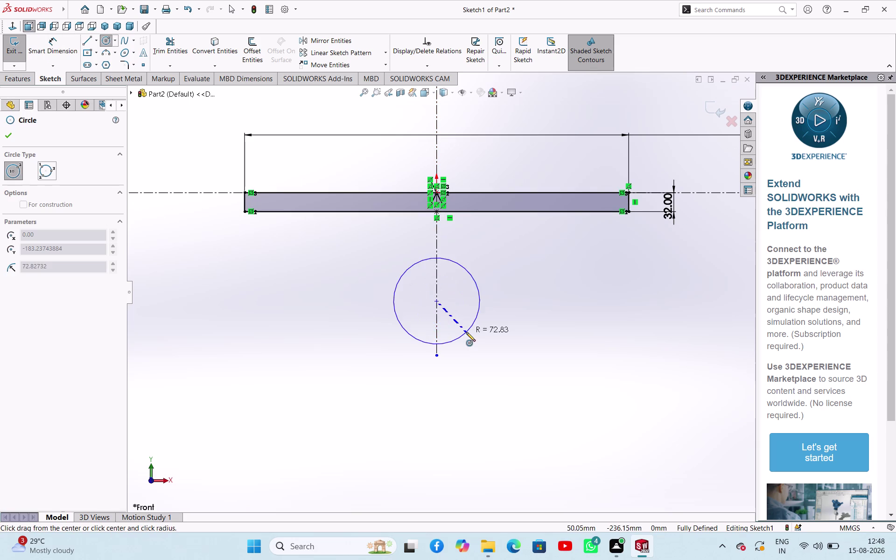
click(437, 302)
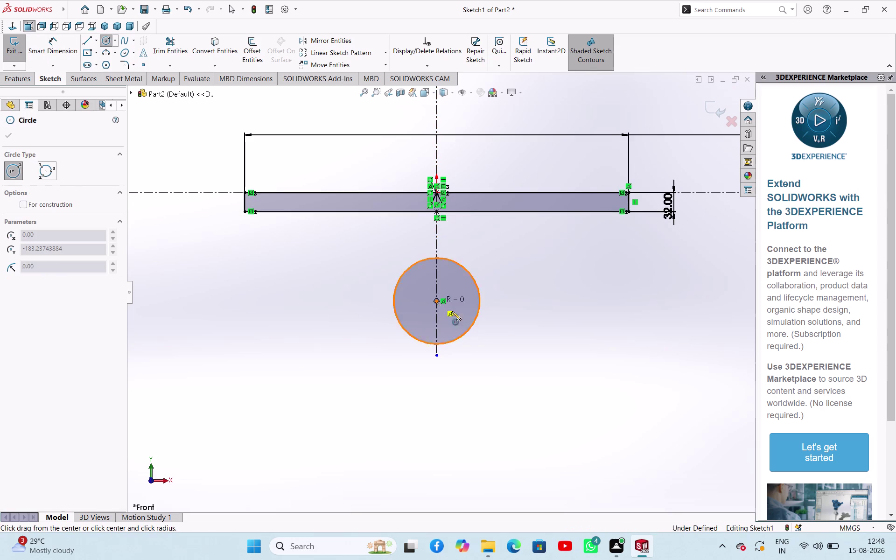
click(484, 343)
right_click(562, 322)
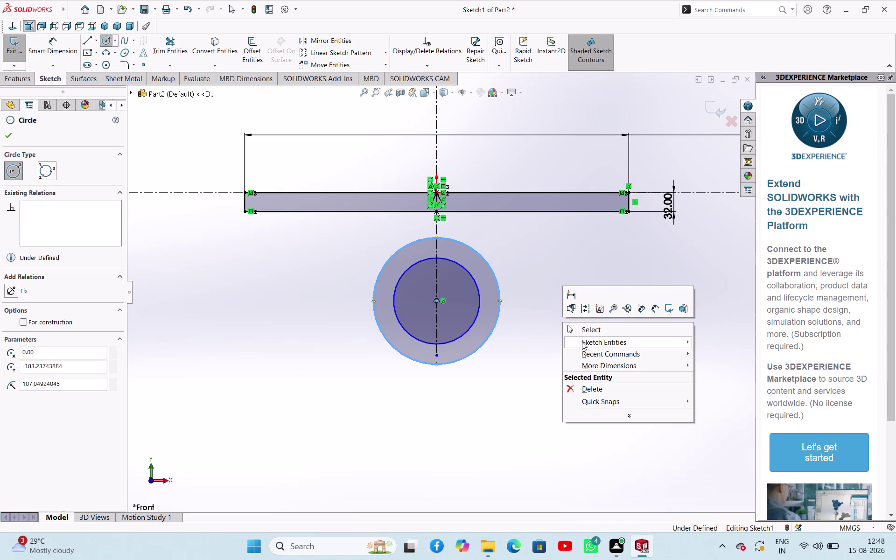
click(585, 332)
click(552, 355)
right_drag(568, 372, 568, 366)
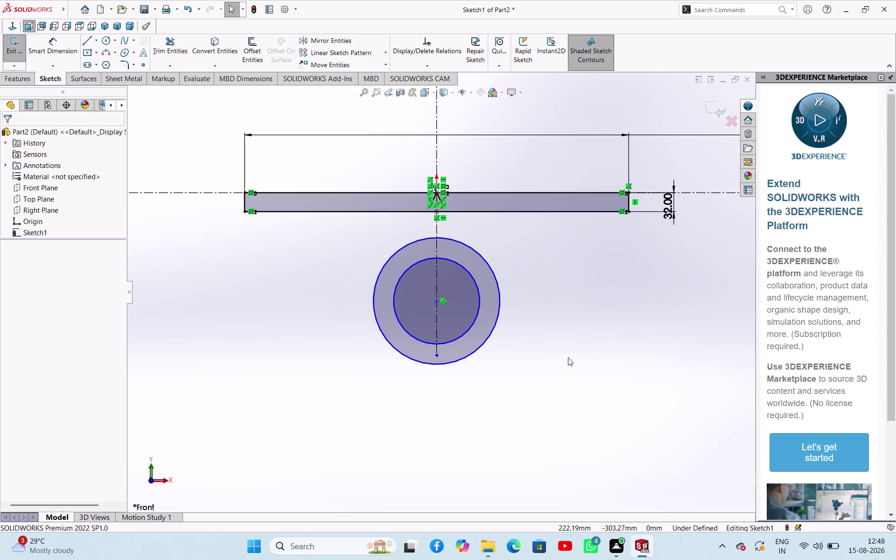
right_drag(568, 367, 575, 313)
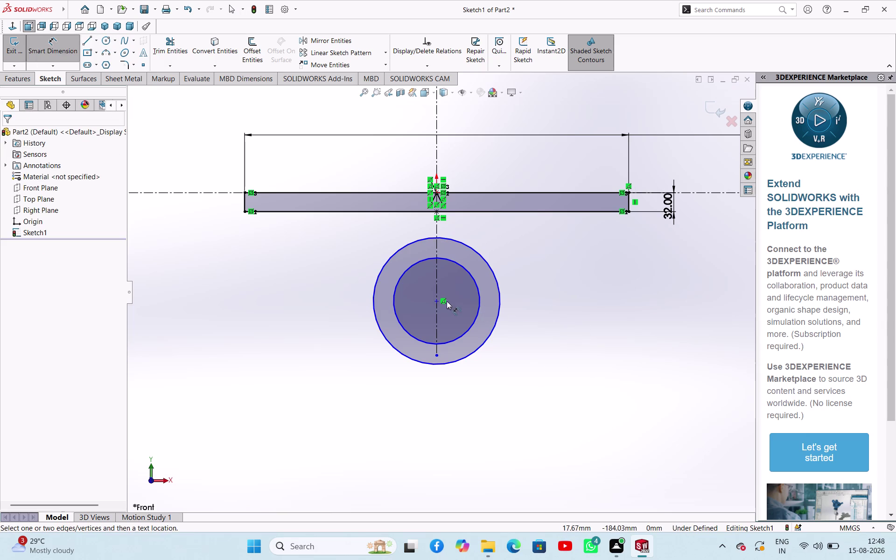
Dimension the circle centre 132 mm below the bar's top edge.
click(438, 304)
click(484, 193)
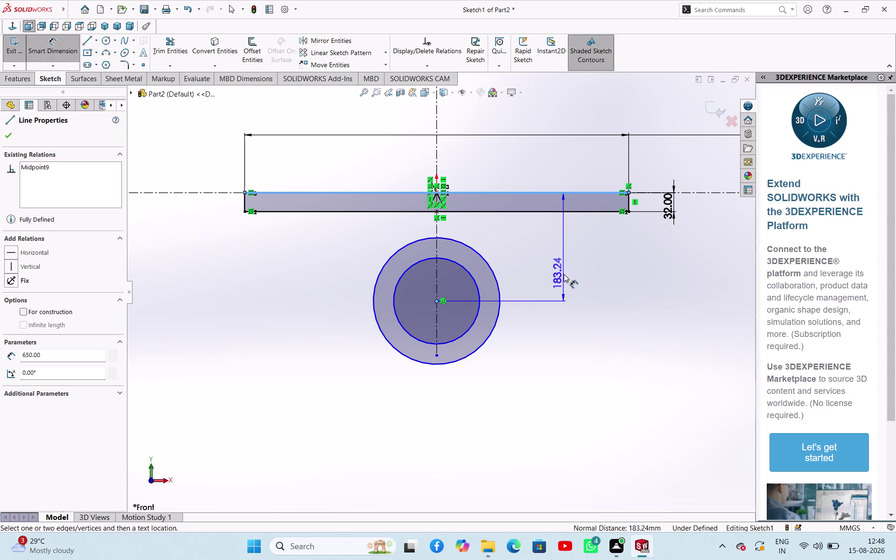
click(564, 274)
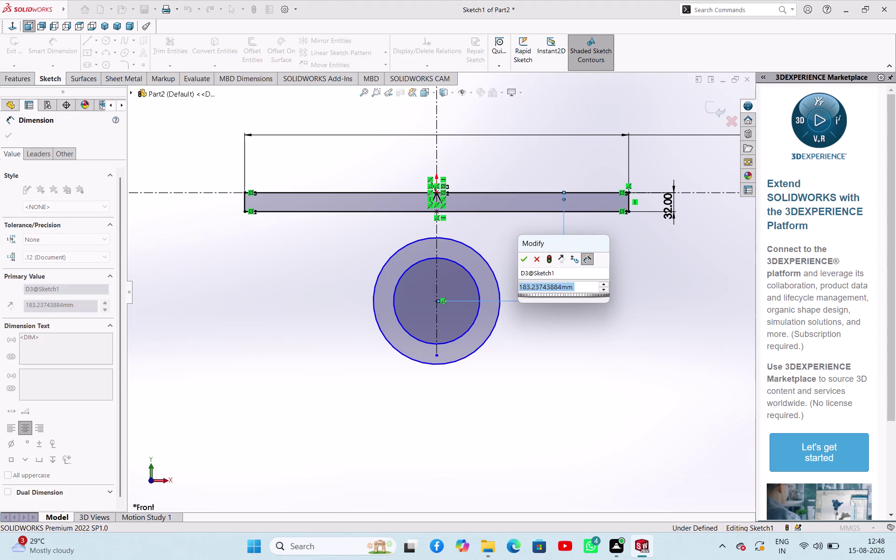
text(132)
key(Return)
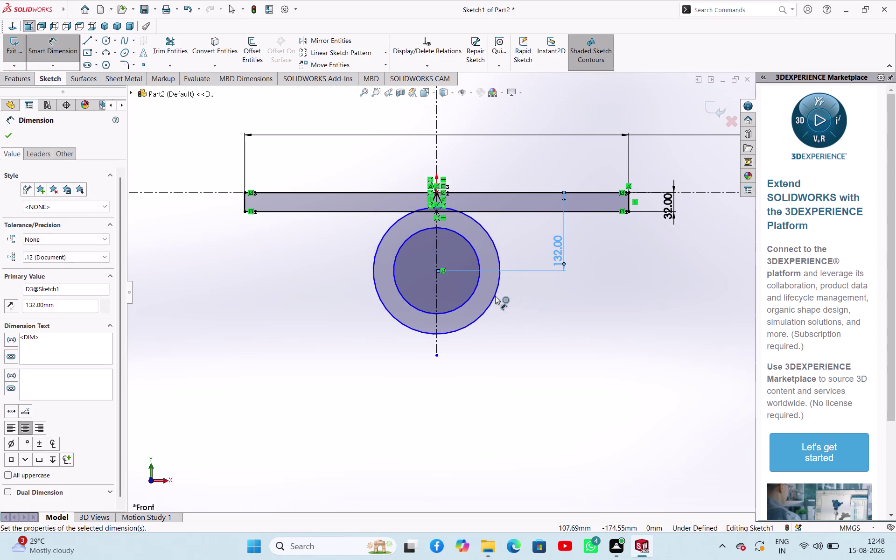
Set the inner circle to Ø150 and the outer circle to Ø212.
click(412, 305)
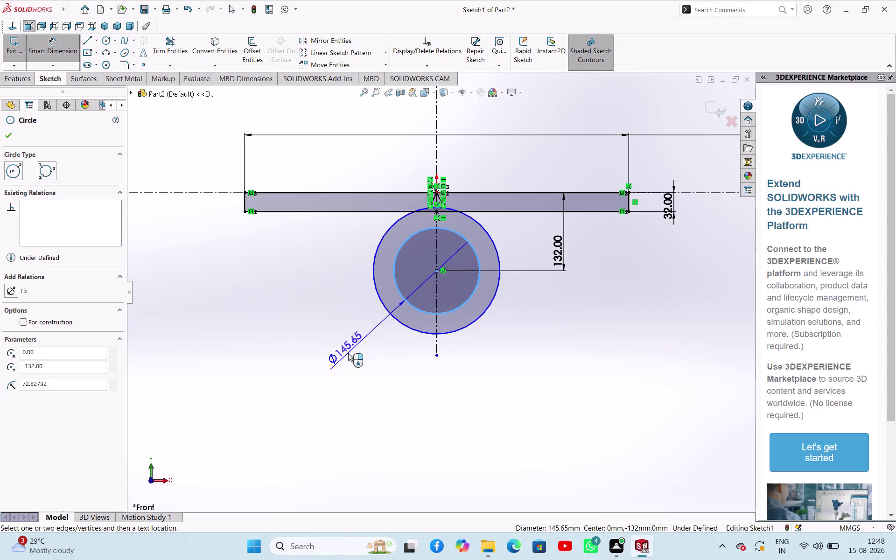
click(349, 352)
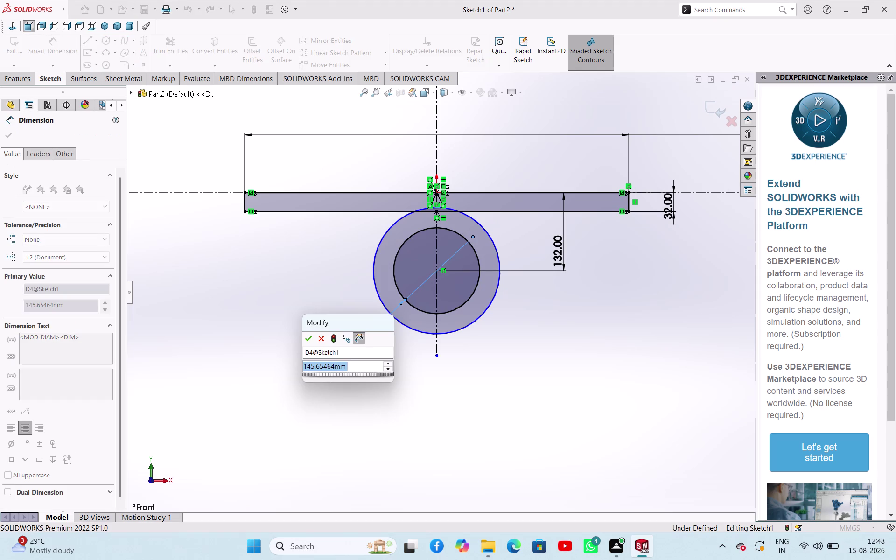
text(150)
key(Return)
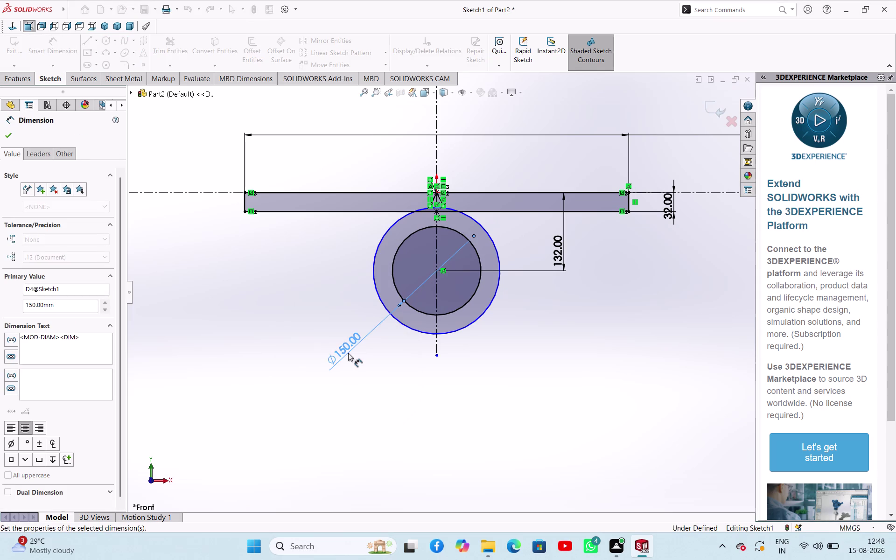
click(406, 328)
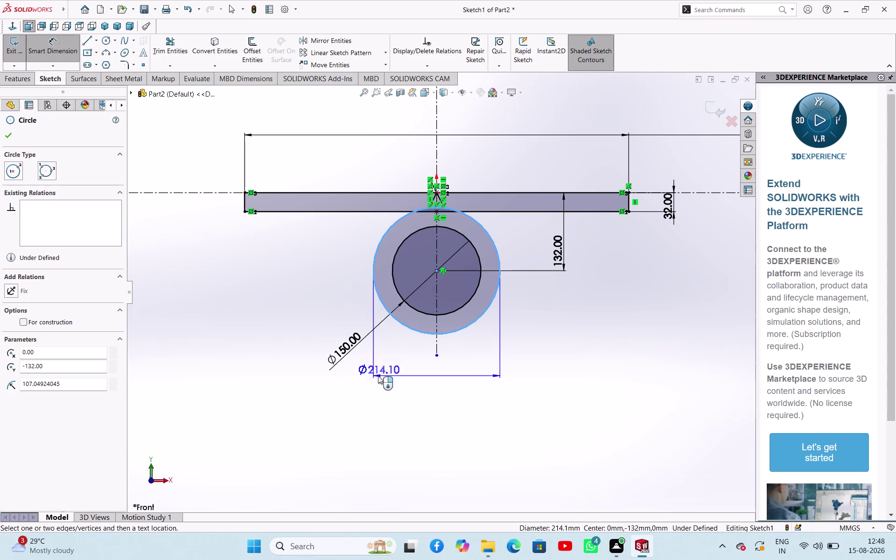
click(408, 388)
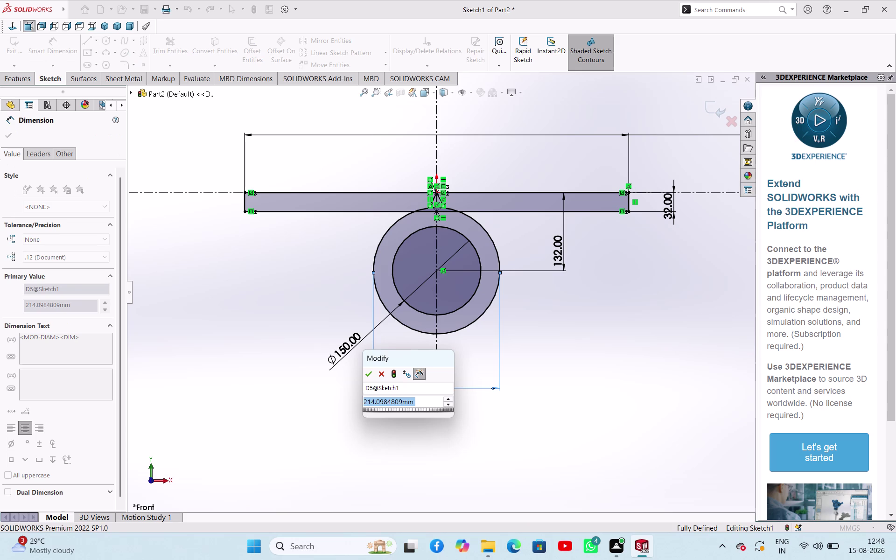
text(2)
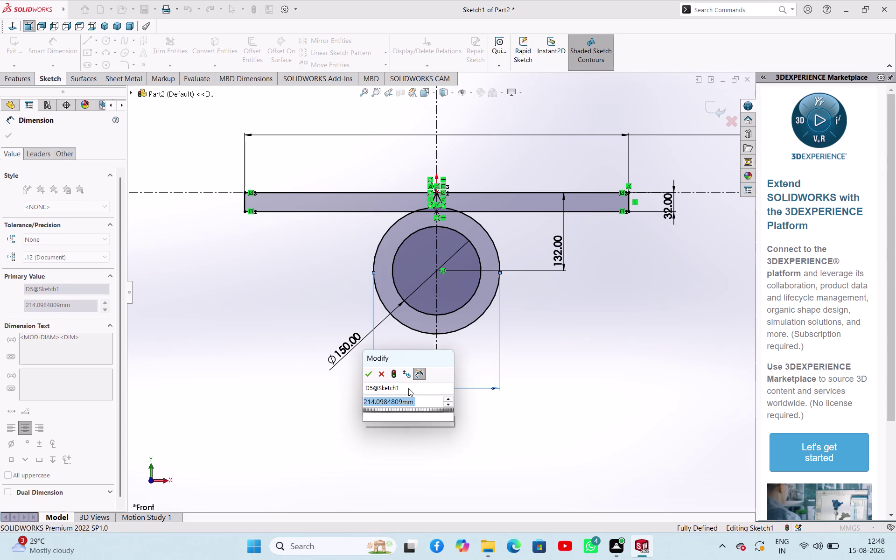
text(12)
key(Return)
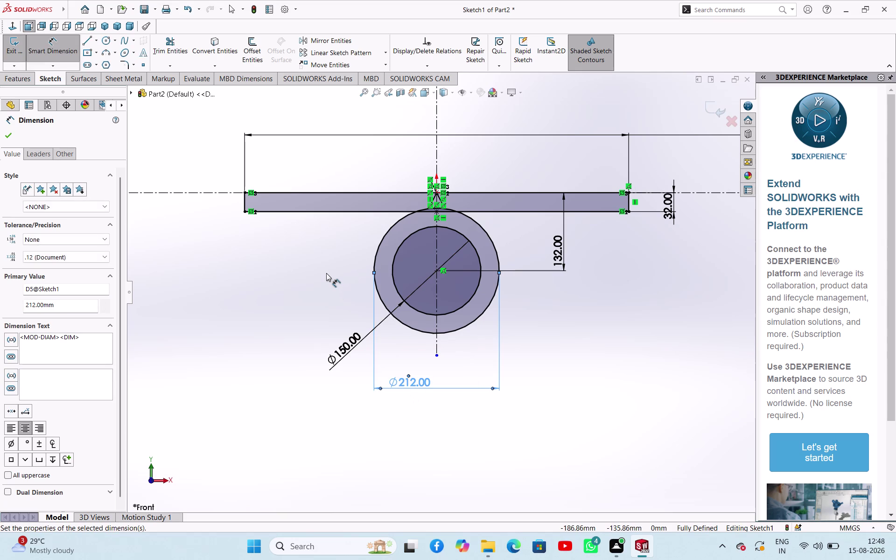
right_click(326, 274)
click(351, 302)
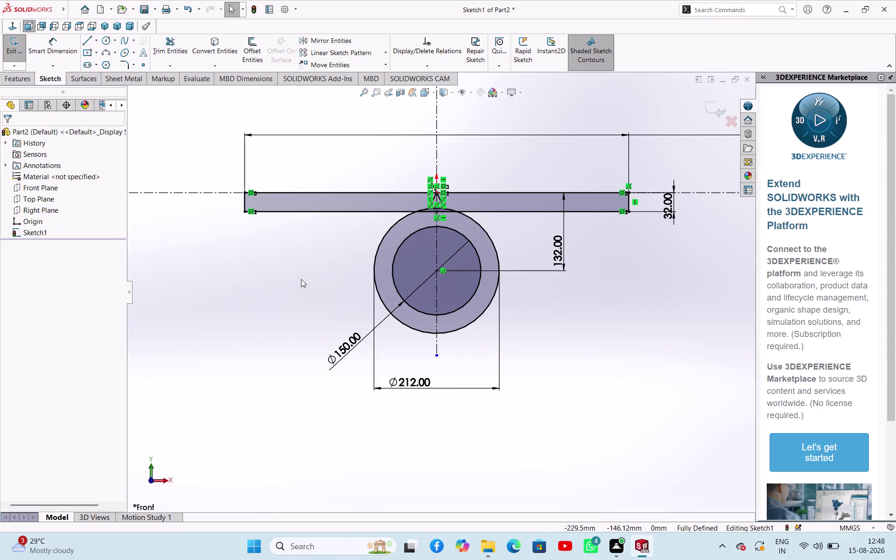
click(125, 62)
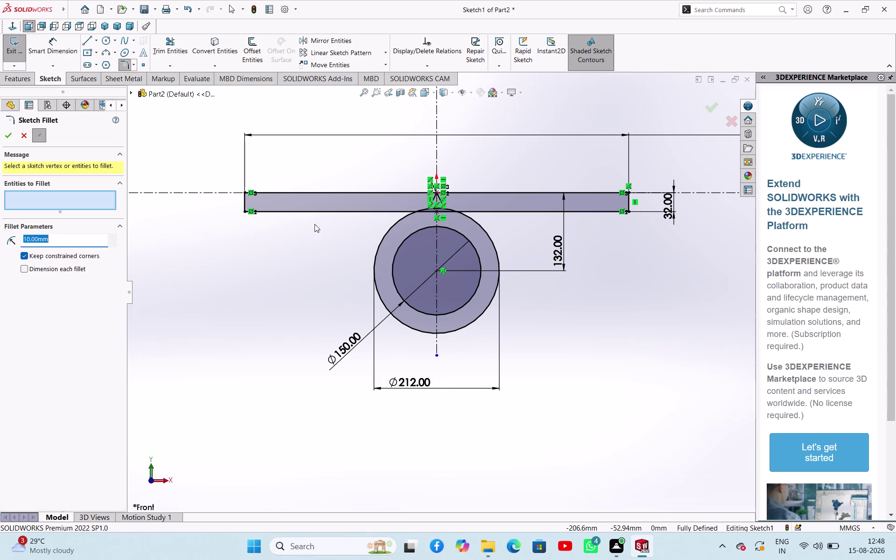
Try a sketch fillet on the bar's bottom edge twice, cancelling both attempts.
click(366, 211)
click(386, 232)
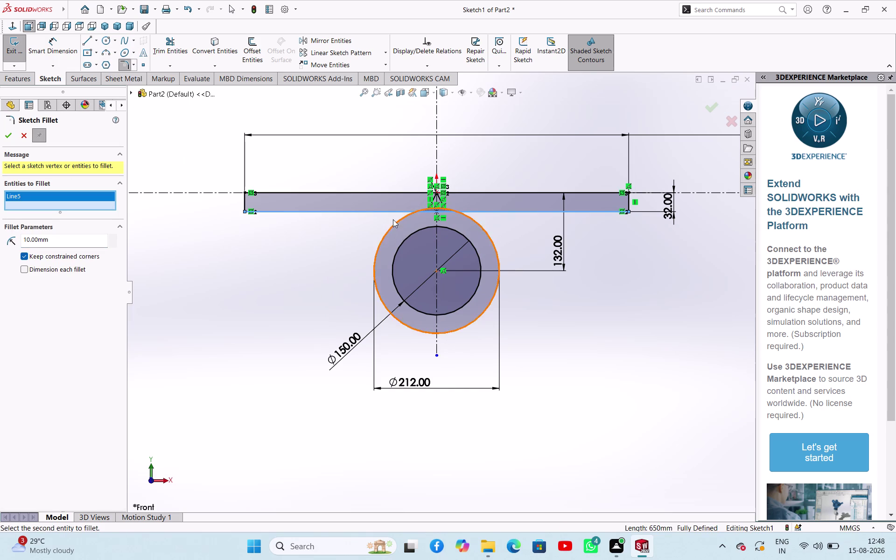
click(394, 224)
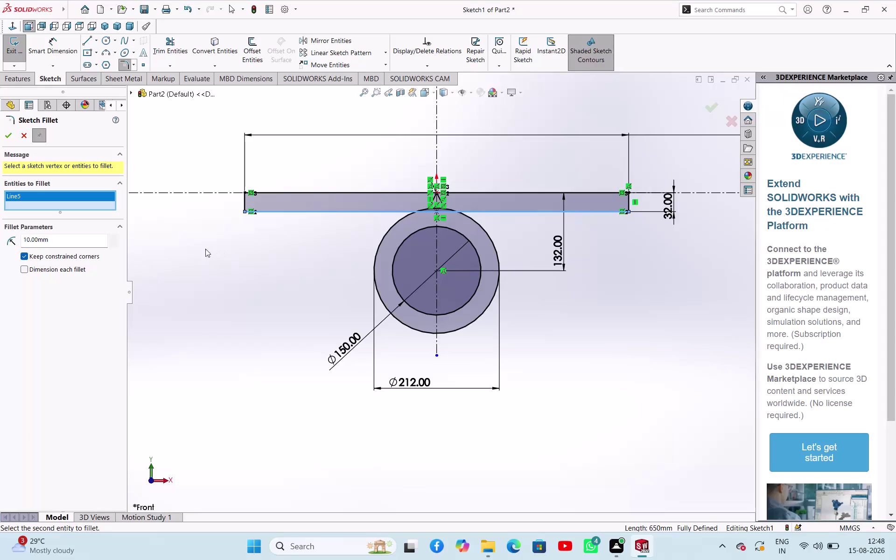
key(Escape)
key(Escape)
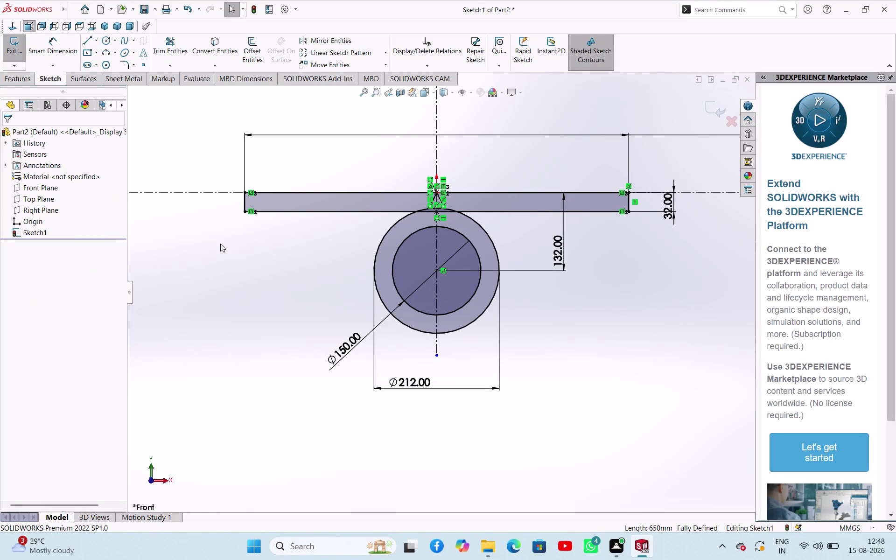
click(121, 64)
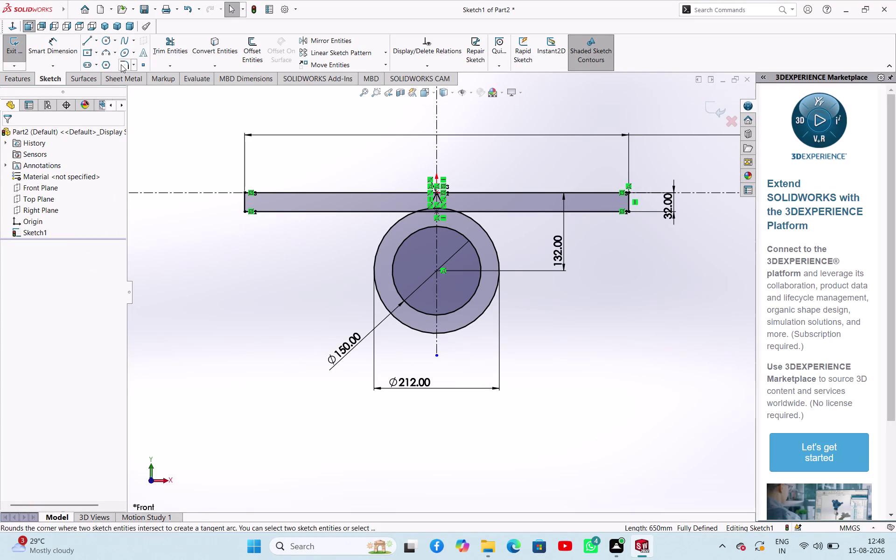
click(367, 211)
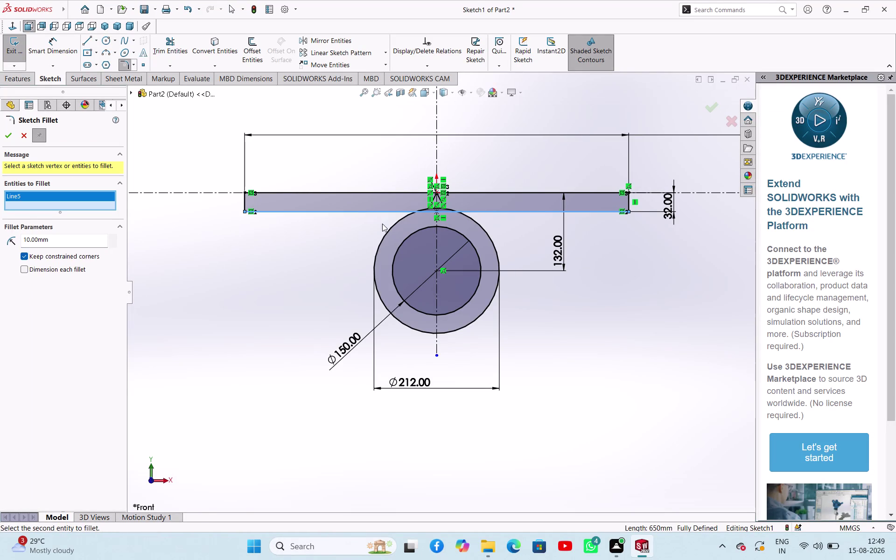
click(387, 232)
key(Escape)
key(Escape)
Try filleting at the outer circle, cancel it, then switch to circle sketching.
click(122, 62)
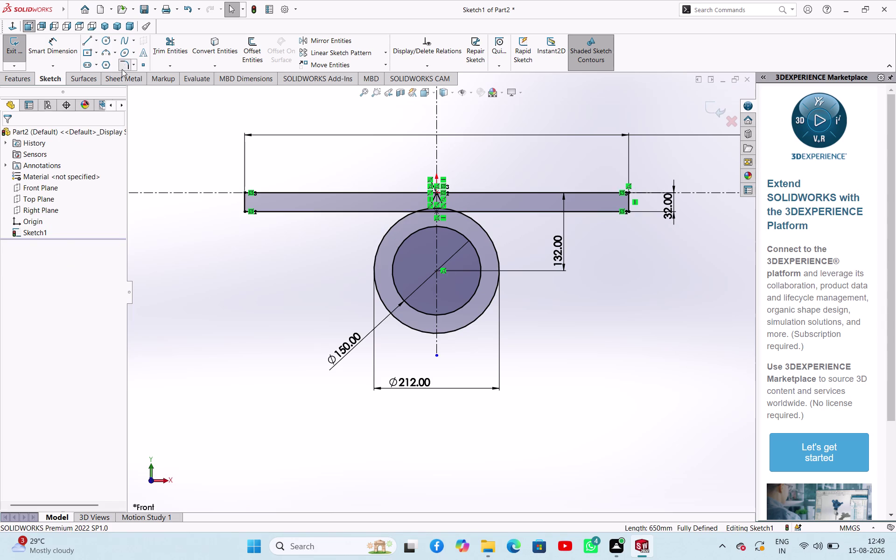
click(387, 236)
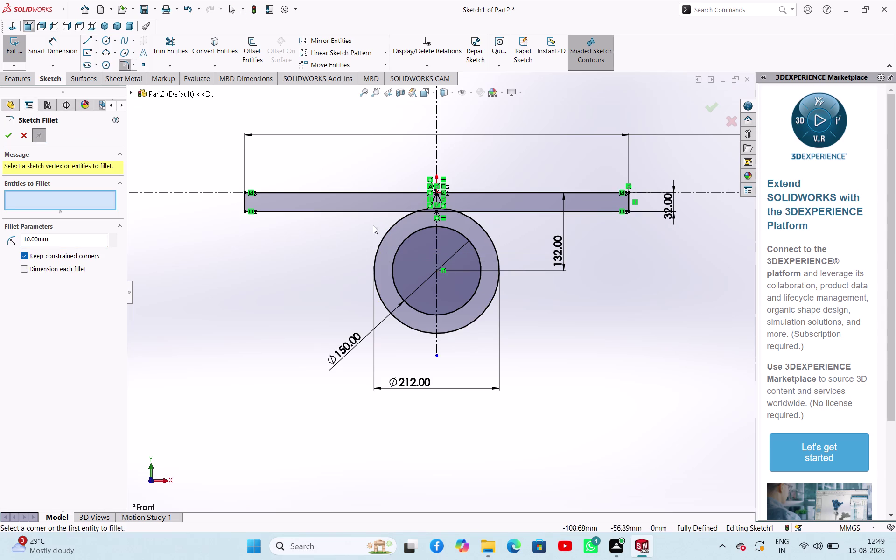
click(386, 235)
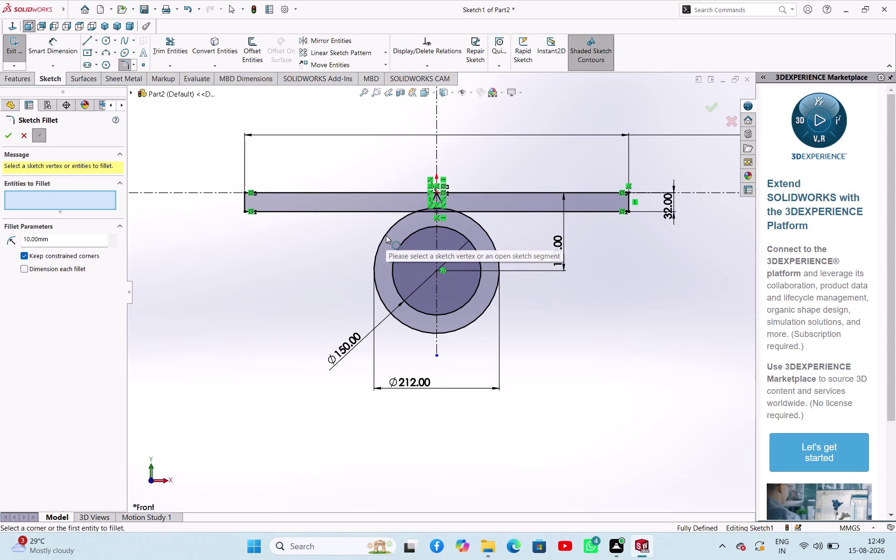
key(Escape)
key(Escape)
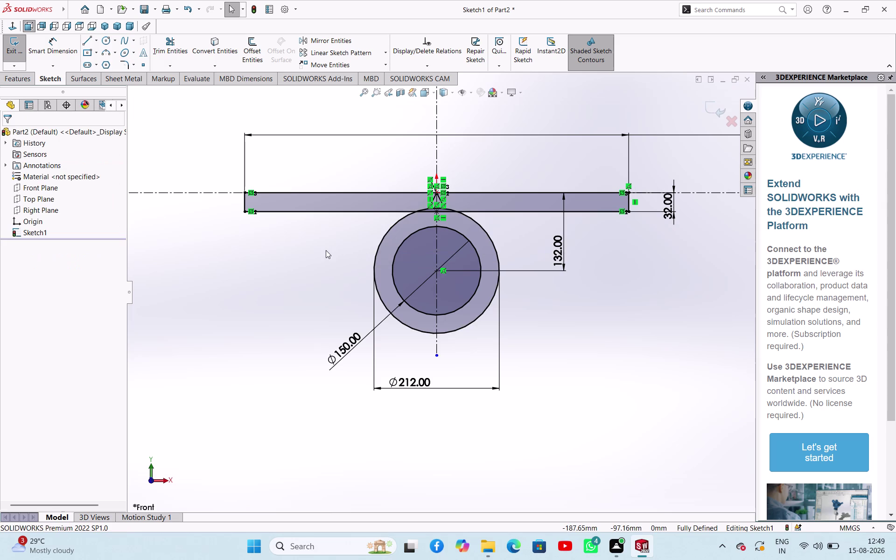
right_drag(268, 301, 280, 250)
right_drag(235, 301, 276, 322)
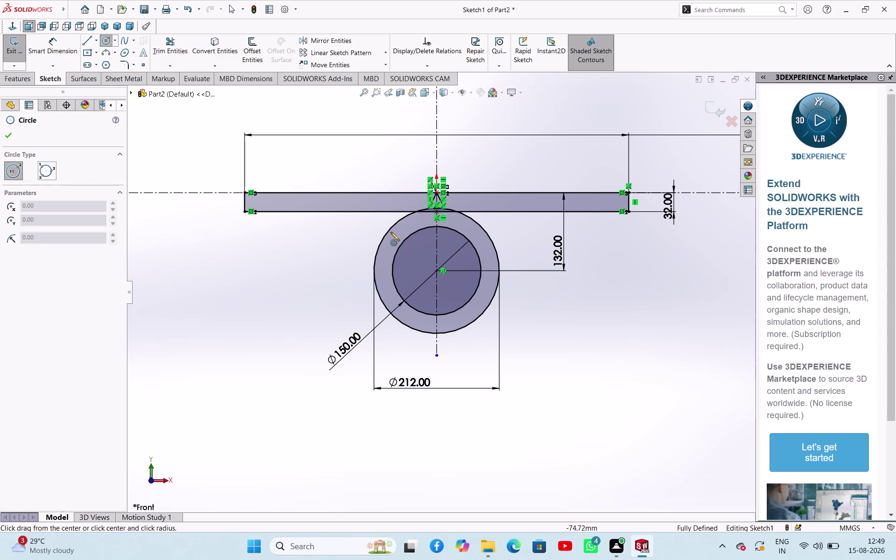
Cancel the stray circle and an unfinished line start.
click(384, 232)
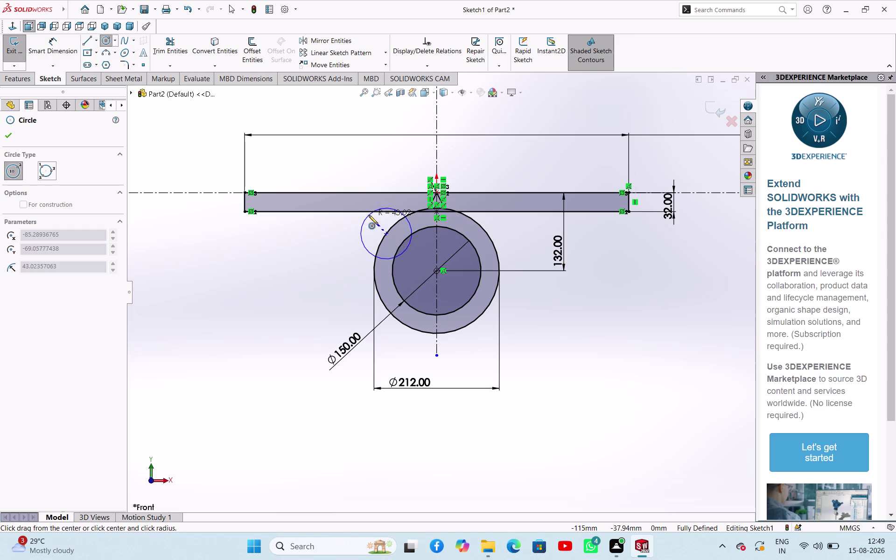
key(Escape)
key(Escape)
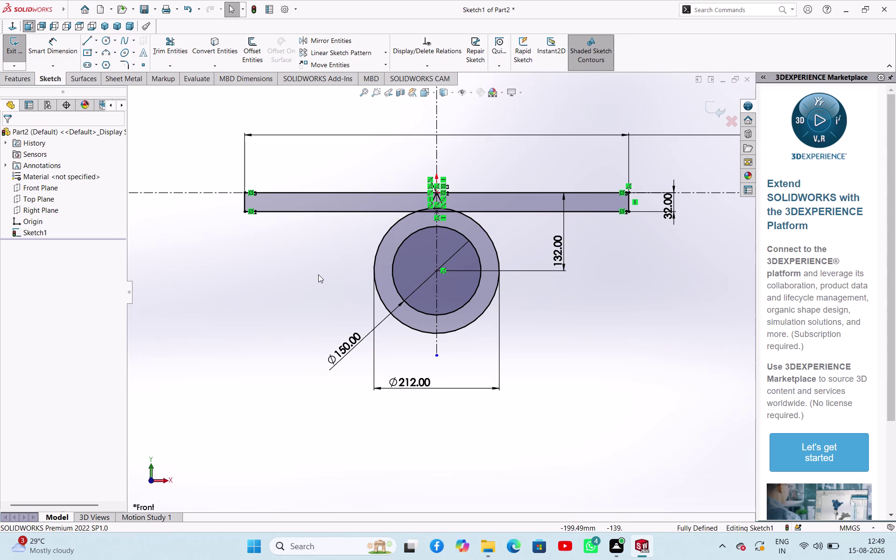
click(90, 42)
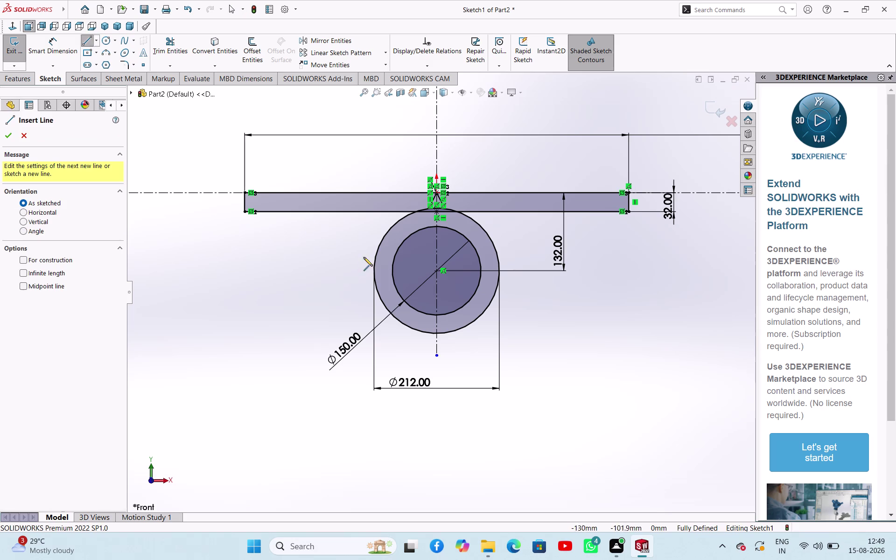
click(375, 276)
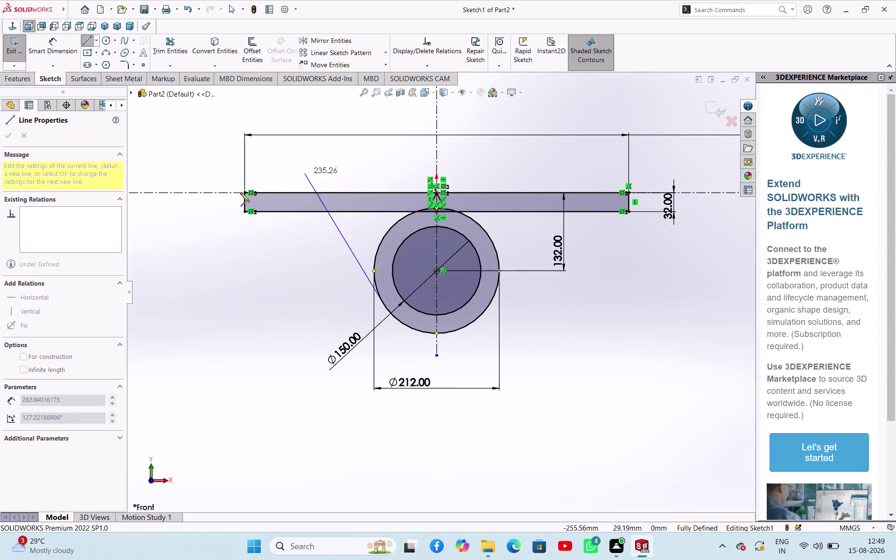
key(Escape)
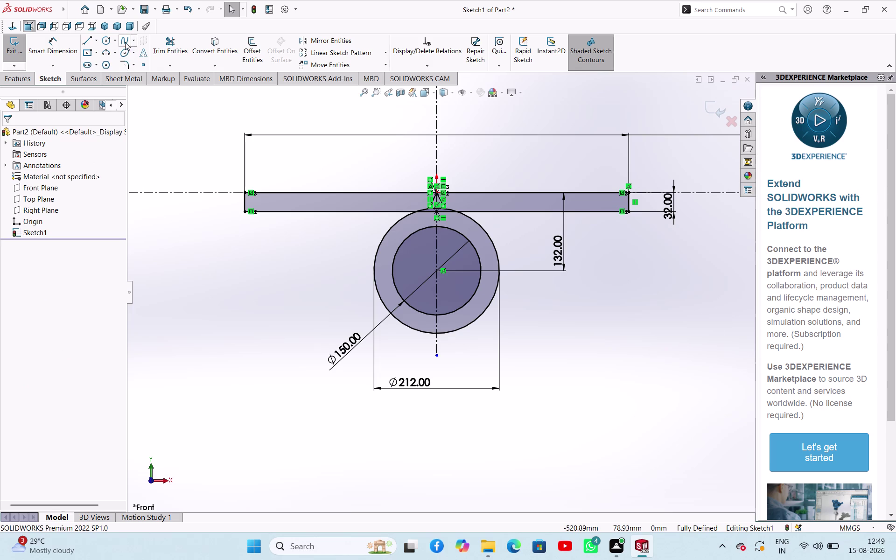
Draw a vertical line from the outer circle's left edge up past the bar.
click(89, 43)
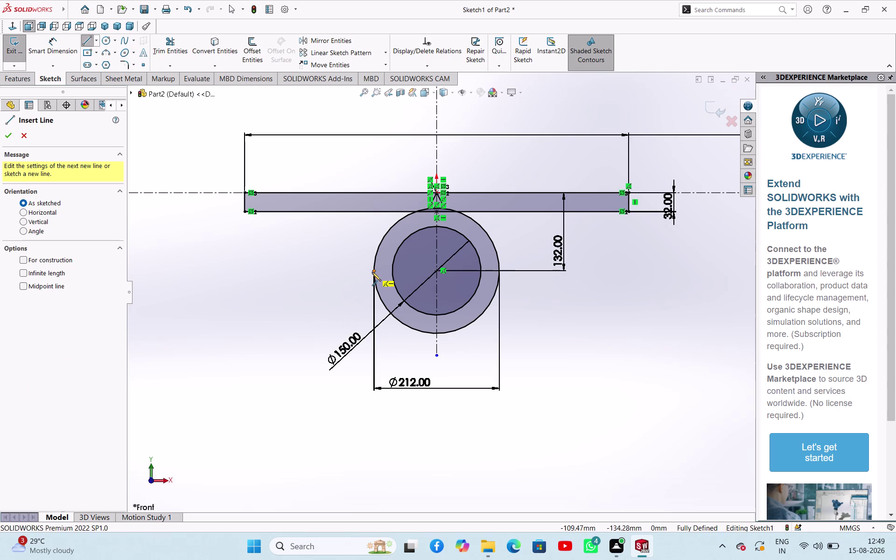
click(375, 271)
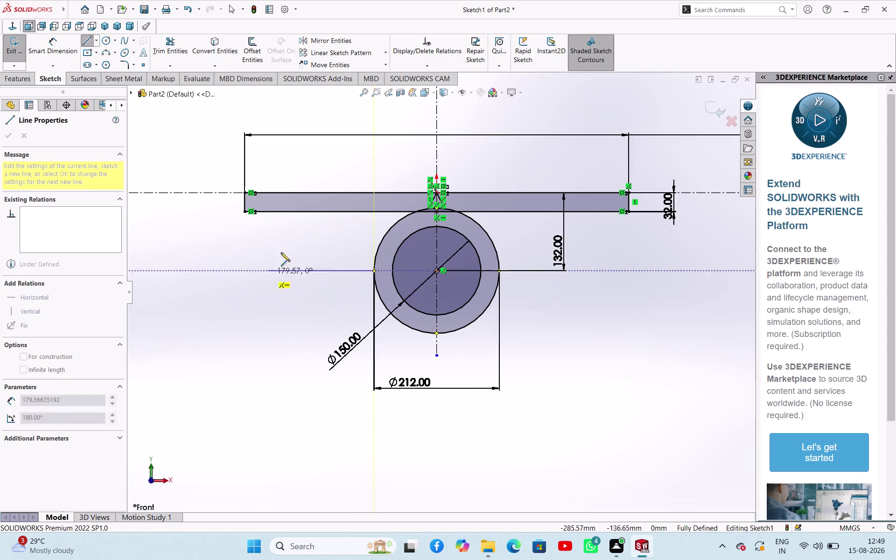
click(374, 159)
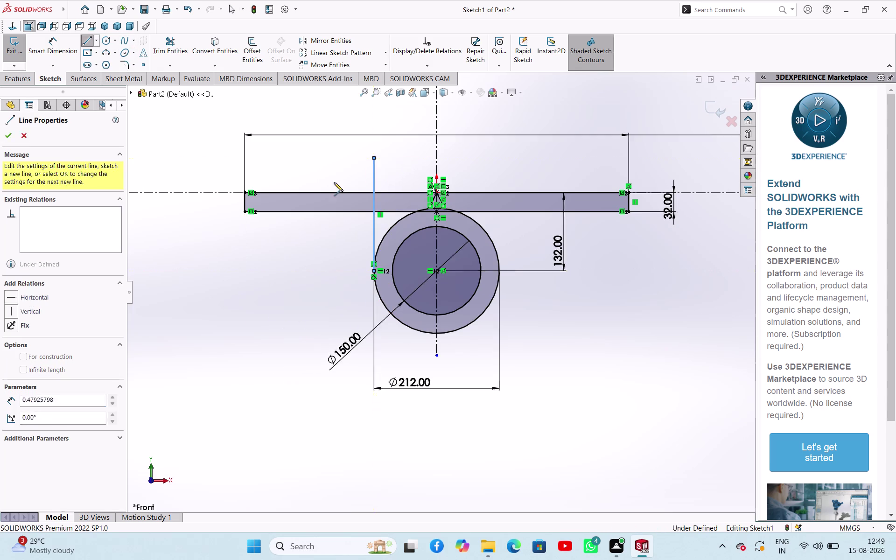
right_click(308, 189)
click(316, 192)
right_click(262, 324)
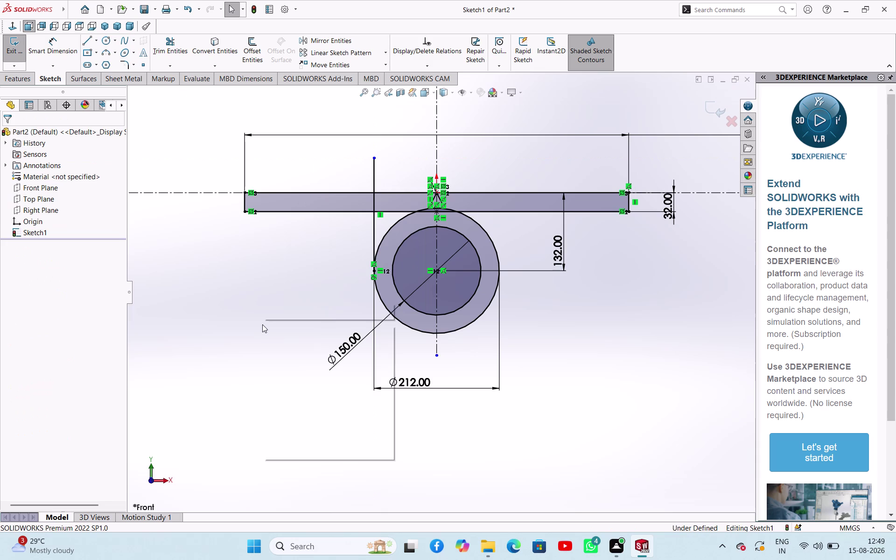
click(184, 281)
click(123, 59)
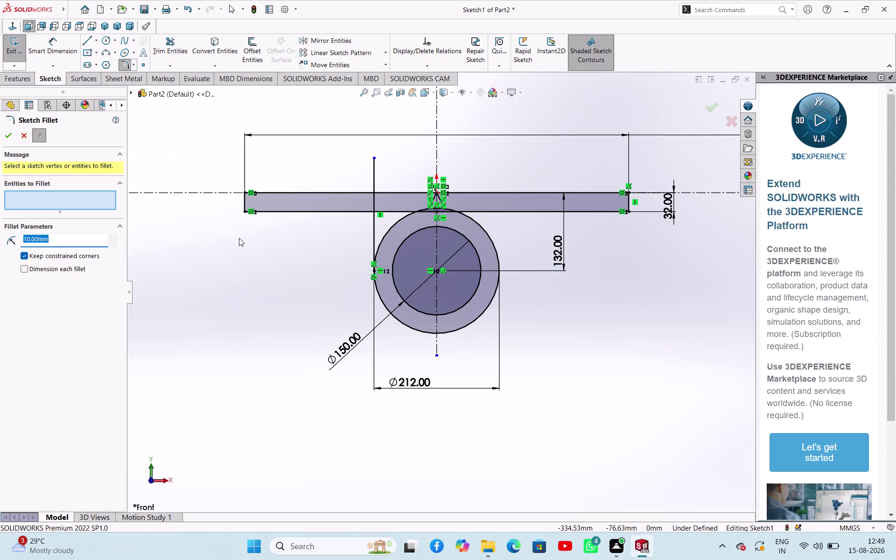
Apply a 50 mm fillet between the bar's bottom edge and the vertical line, then undo it.
text(50)
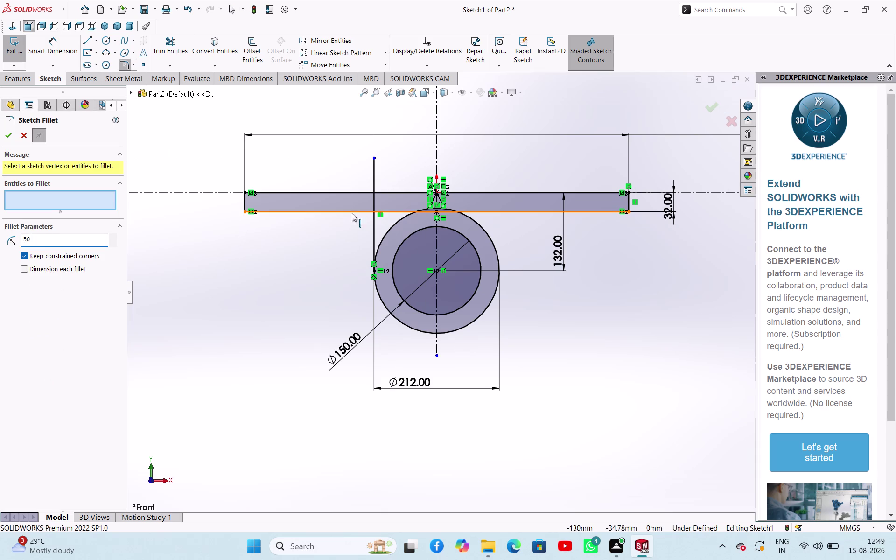
click(332, 214)
click(371, 239)
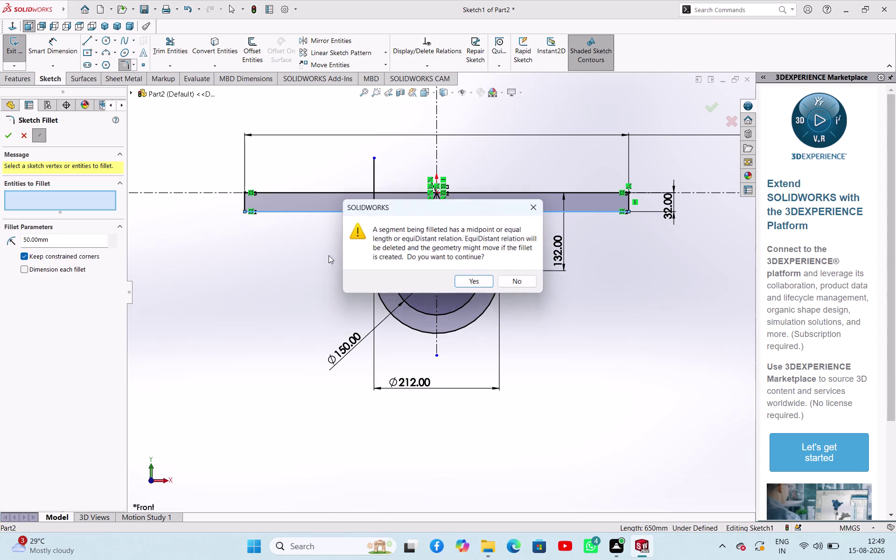
click(464, 282)
click(320, 288)
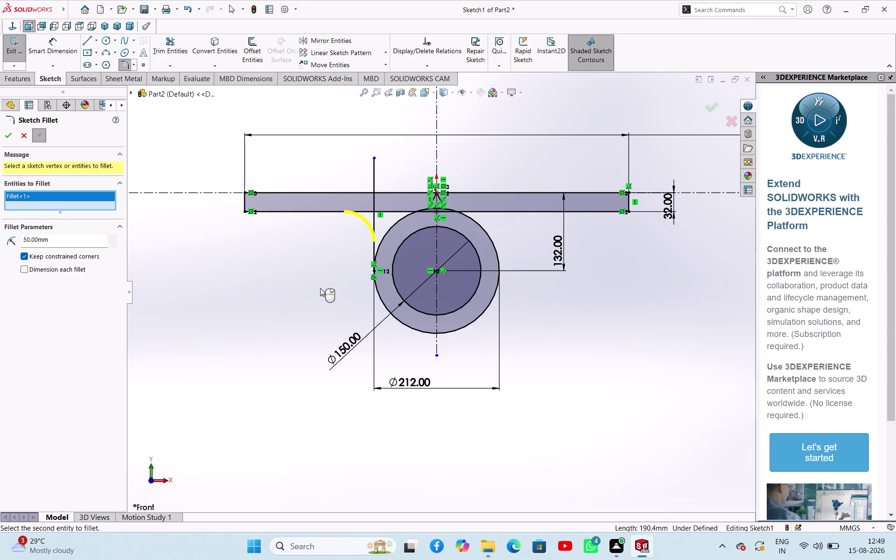
click(11, 134)
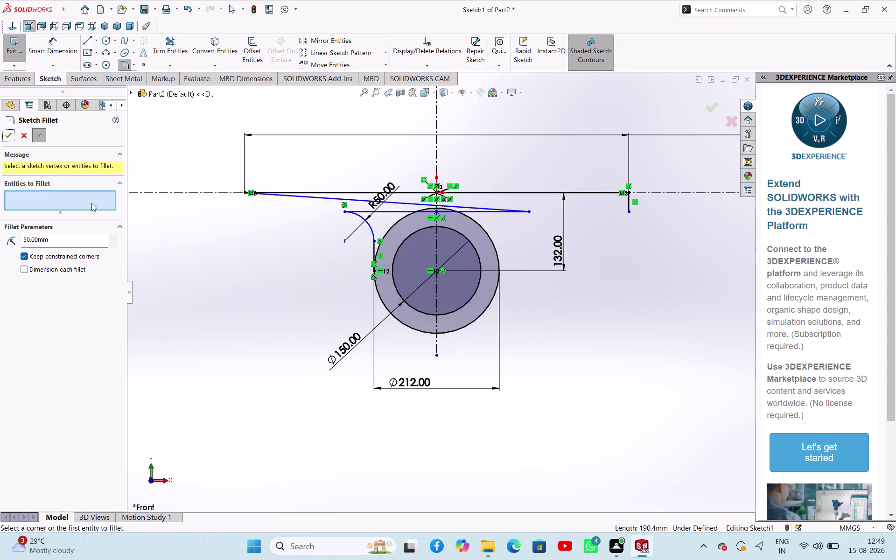
key(Escape)
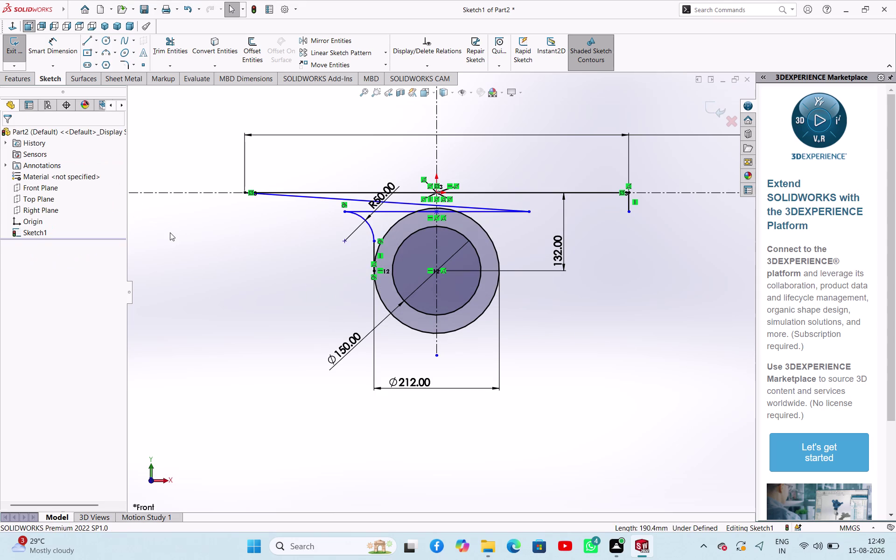
key(ctrl+z)
Delete the vertical line and abandon a retried sketch fillet.
click(297, 319)
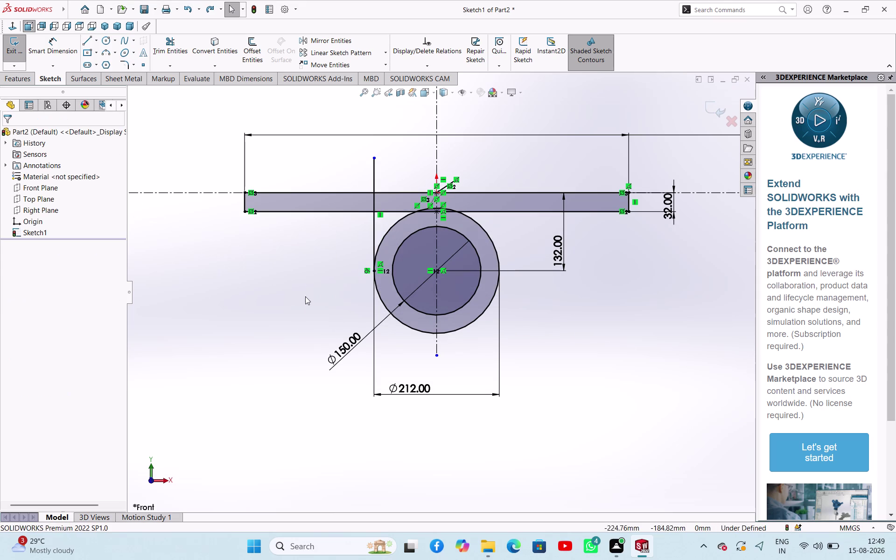
click(372, 203)
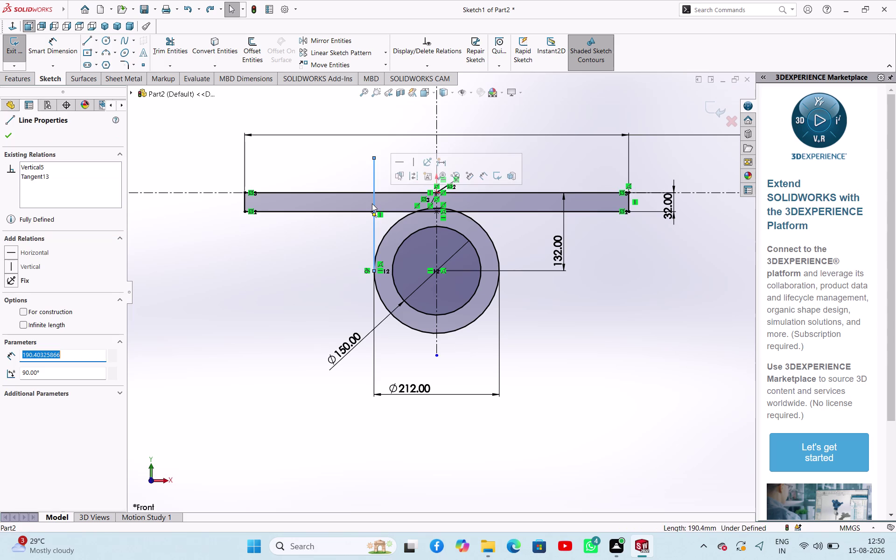
key(Delete)
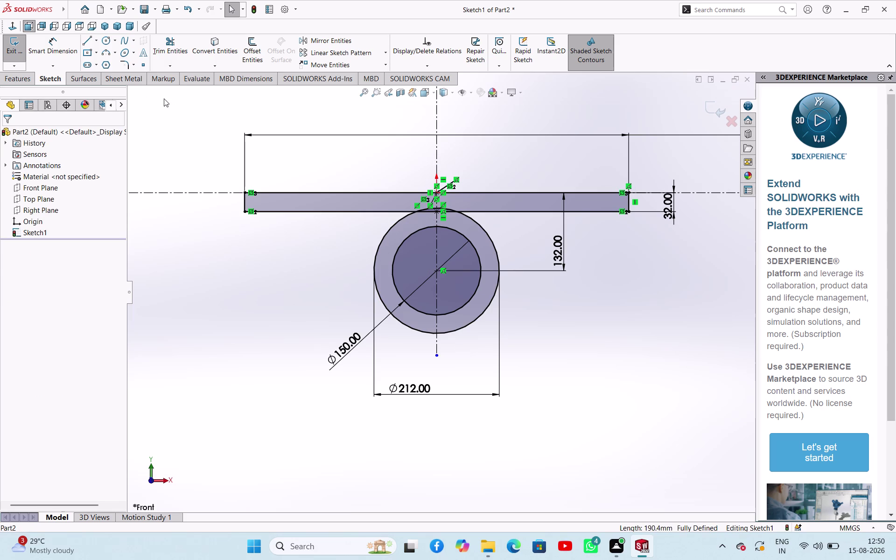
click(125, 64)
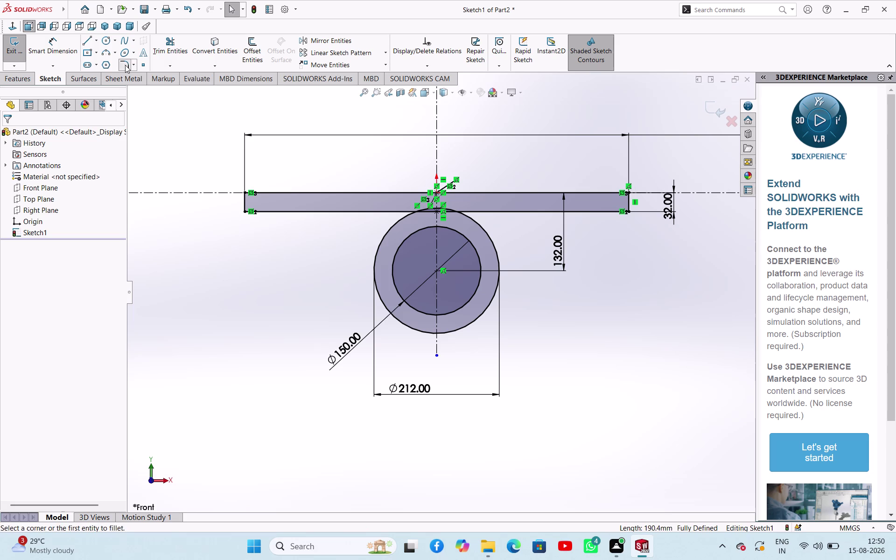
click(376, 264)
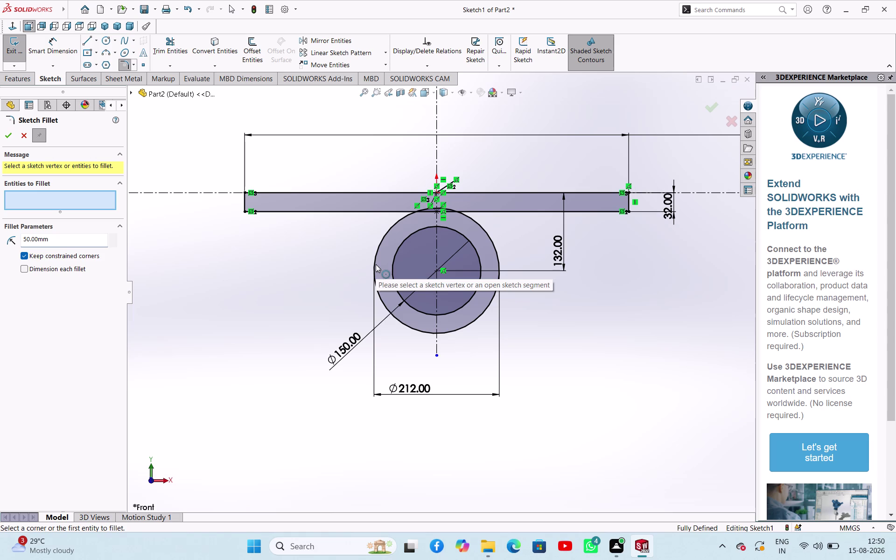
key(Escape)
key(Escape)
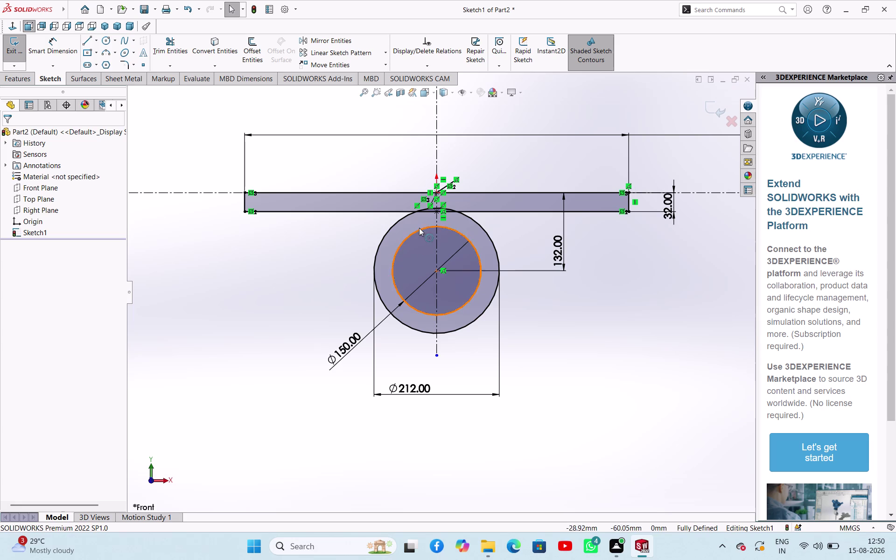
right_drag(283, 273, 294, 267)
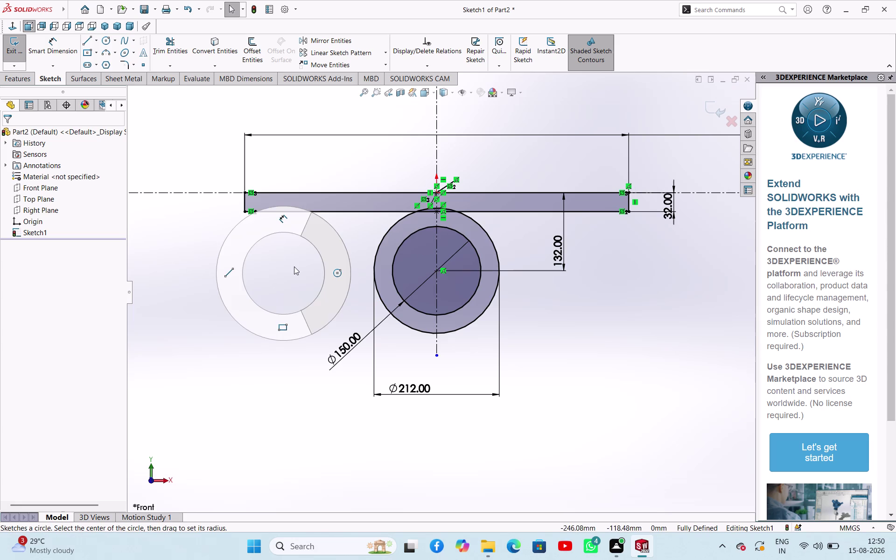
right_drag(294, 266, 285, 259)
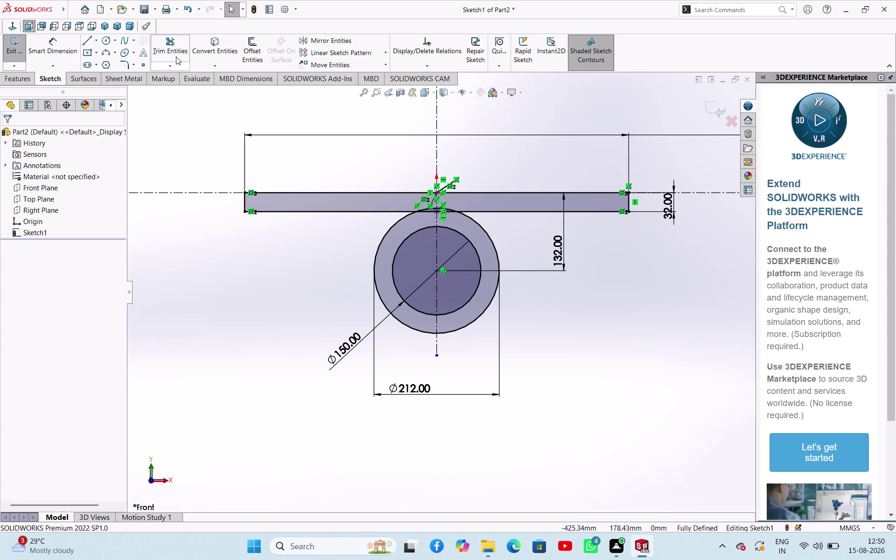
Trim the outer circle's arc pieces inside the bar on both sides of the centreline.
click(169, 47)
scroll(down, 3)
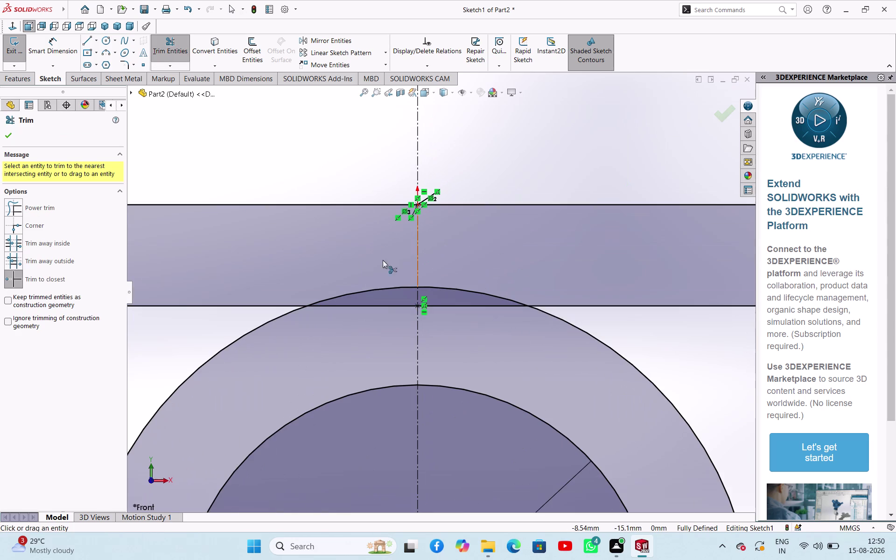
click(370, 289)
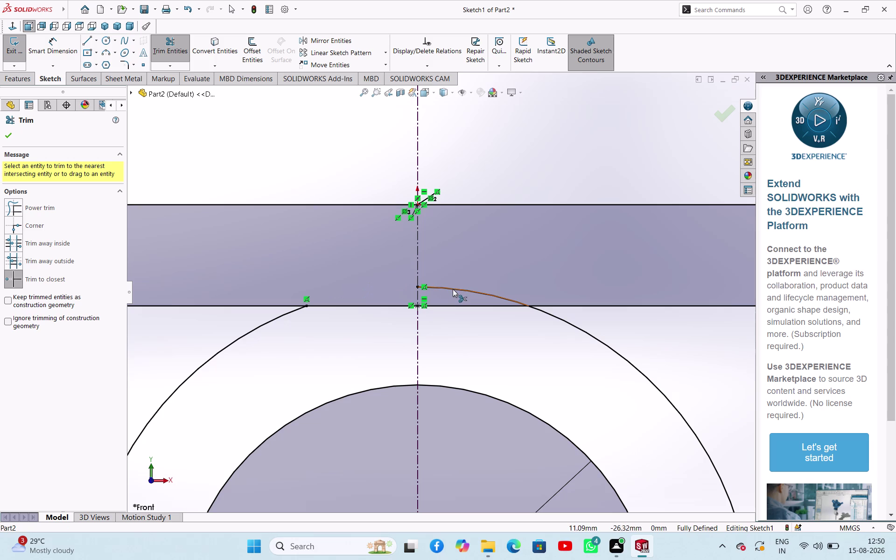
click(453, 285)
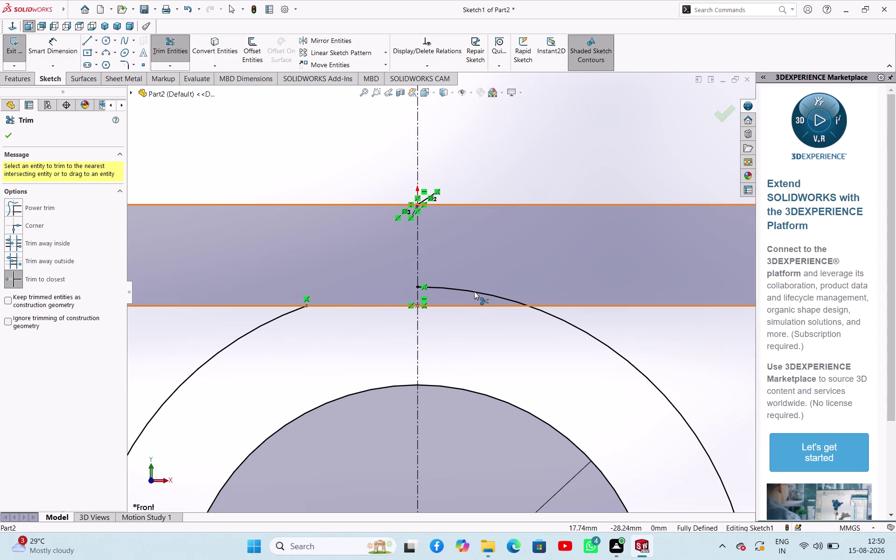
click(475, 291)
right_click(491, 339)
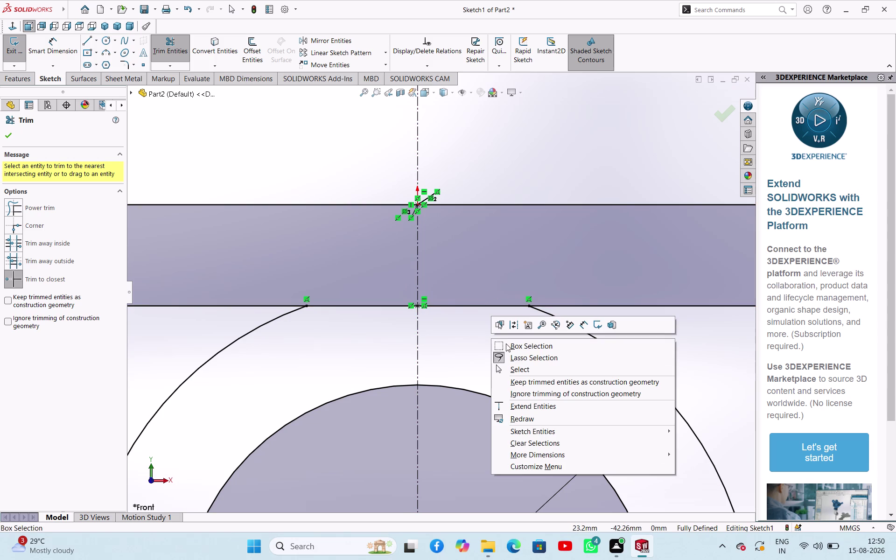
click(516, 368)
scroll(up, 3)
scroll(up, 3)
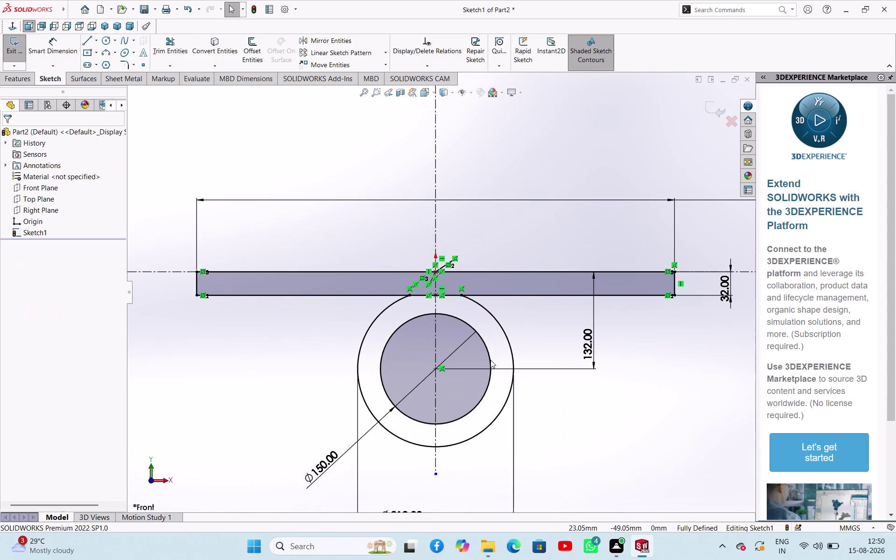
Try a 50 mm fillet joining the bar's bottom line to the lug circle, then undo it.
click(121, 66)
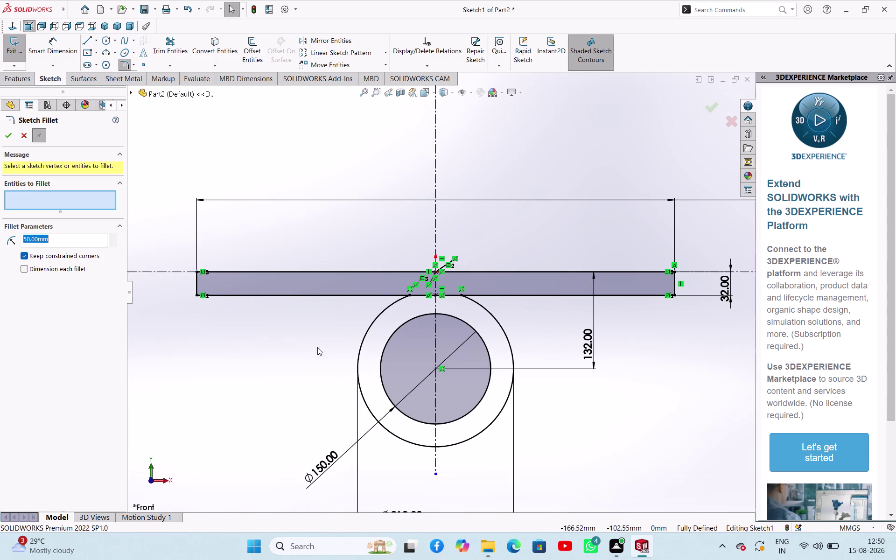
click(335, 297)
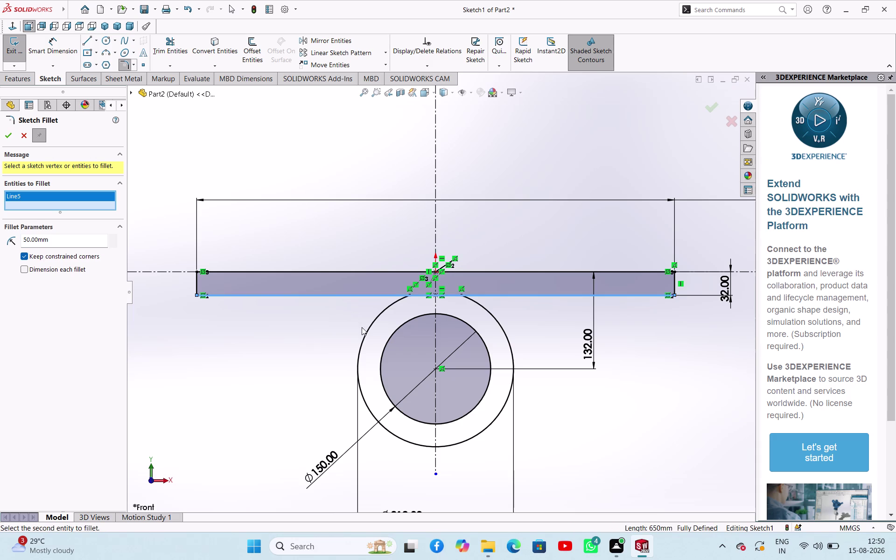
click(365, 333)
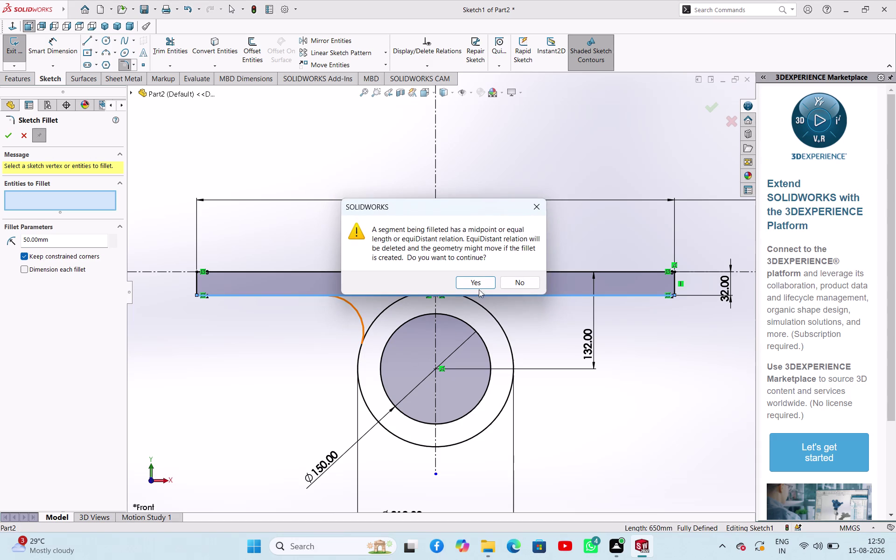
click(478, 279)
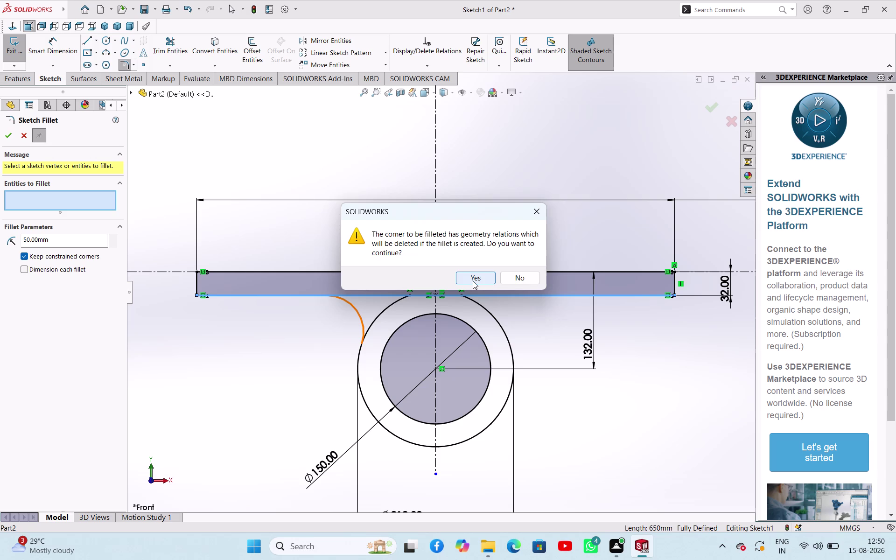
click(473, 281)
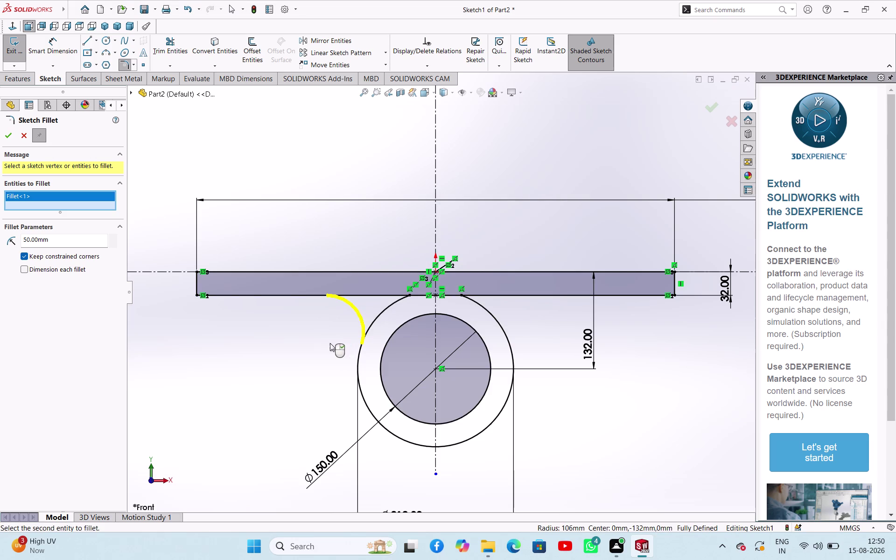
click(523, 294)
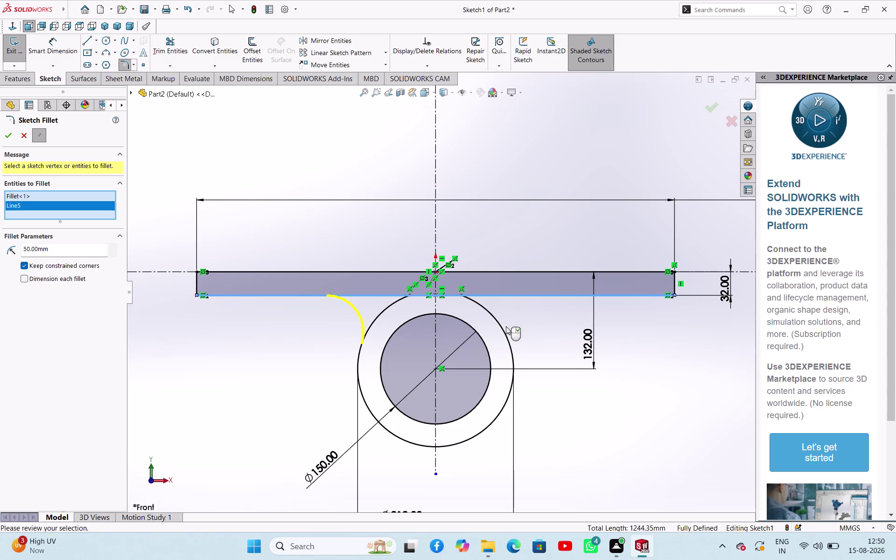
click(505, 333)
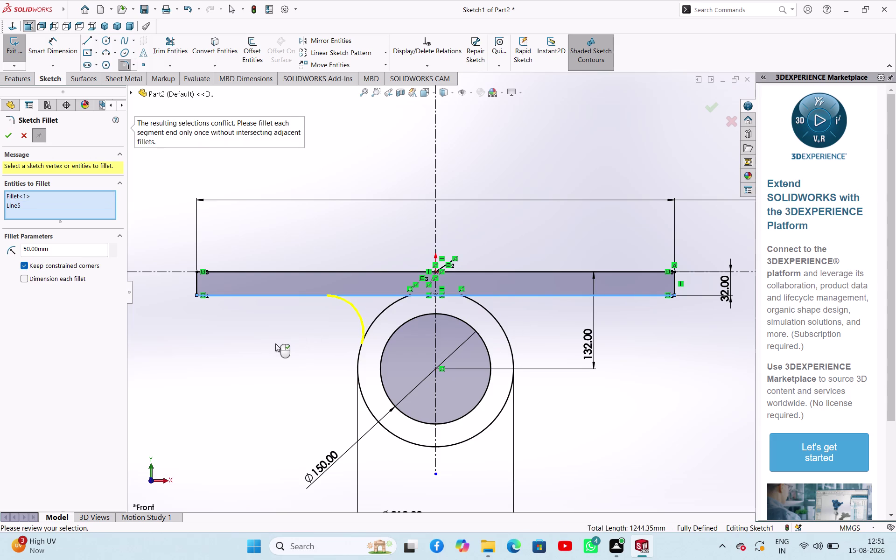
click(11, 134)
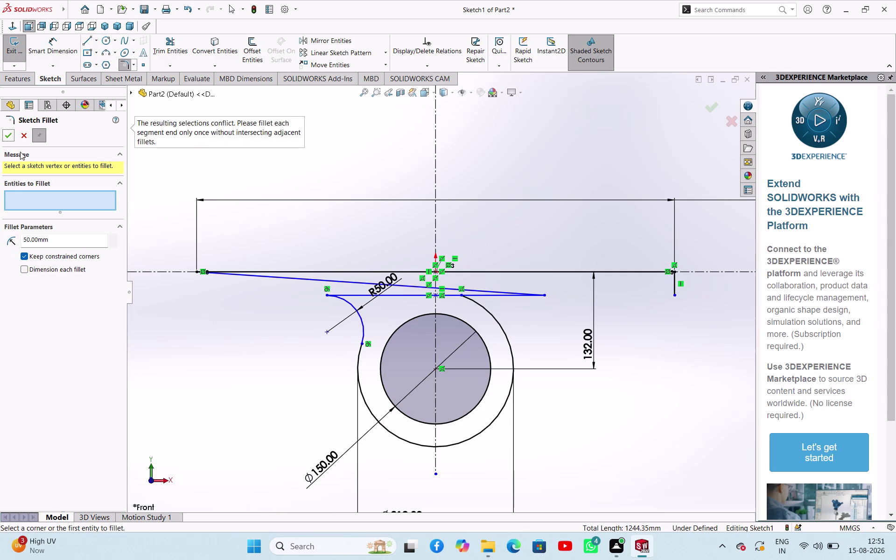
key(ctrl+z)
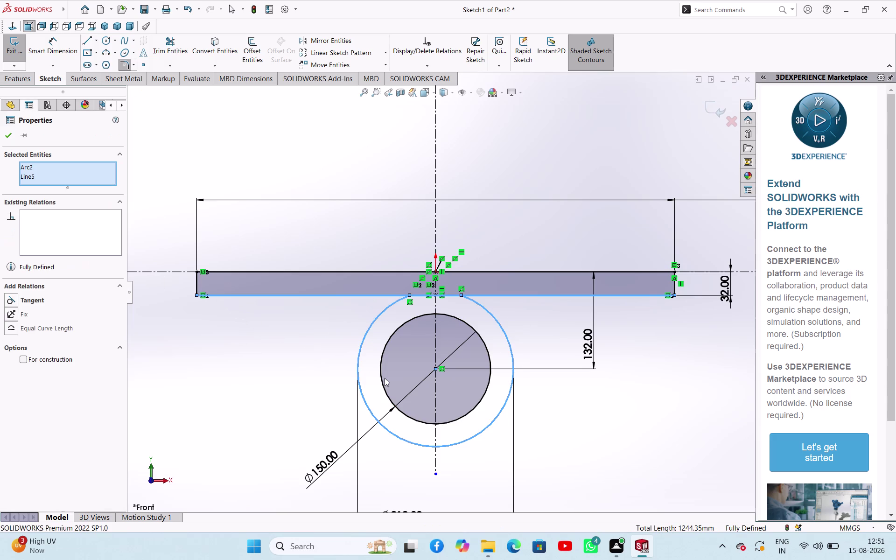
click(8, 136)
click(113, 55)
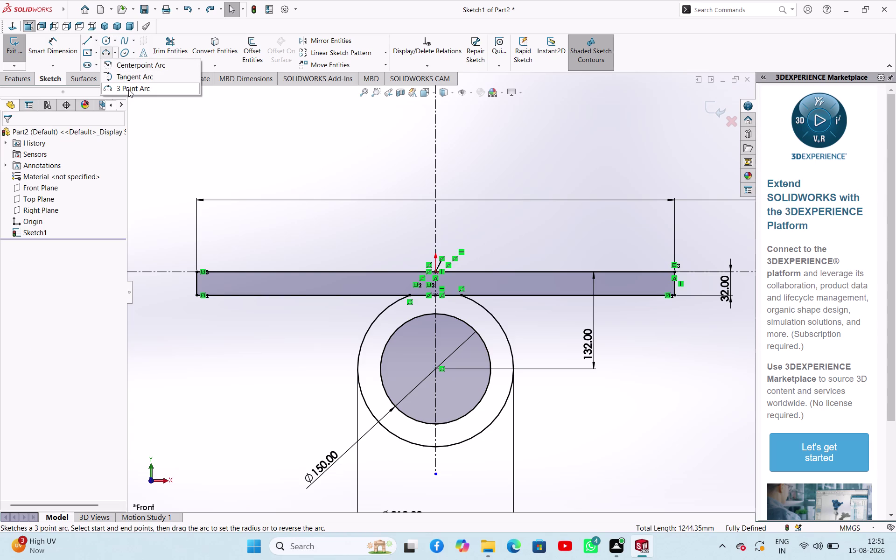
Attempt tangent and centre-point arcs below the bar near the lug, then cancel them.
click(131, 81)
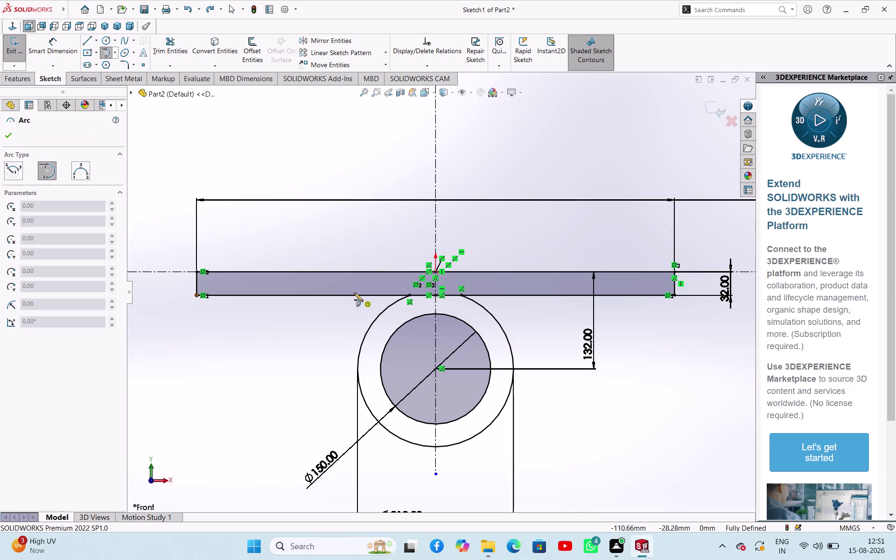
click(375, 320)
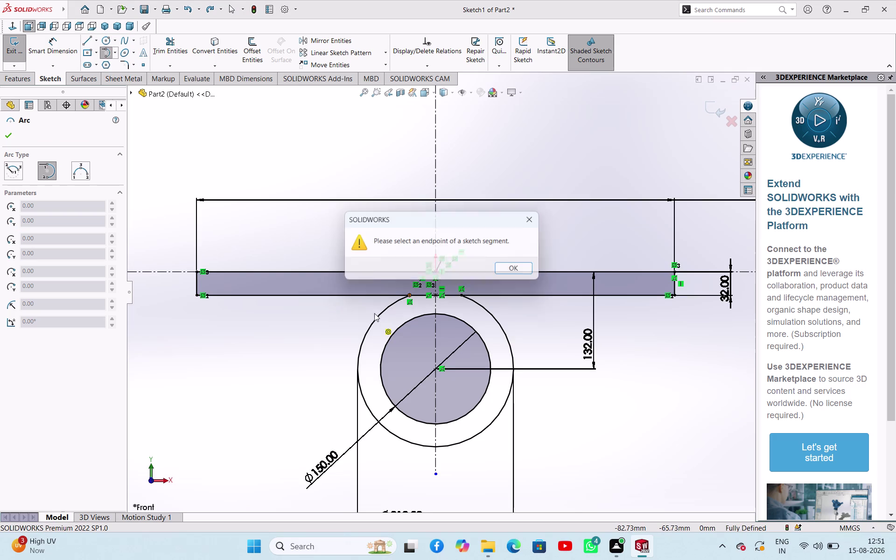
click(534, 224)
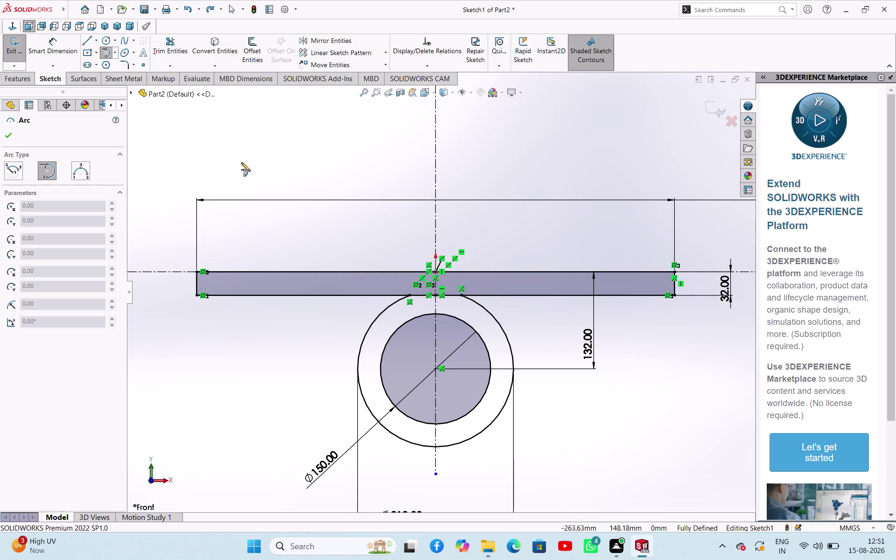
click(2, 173)
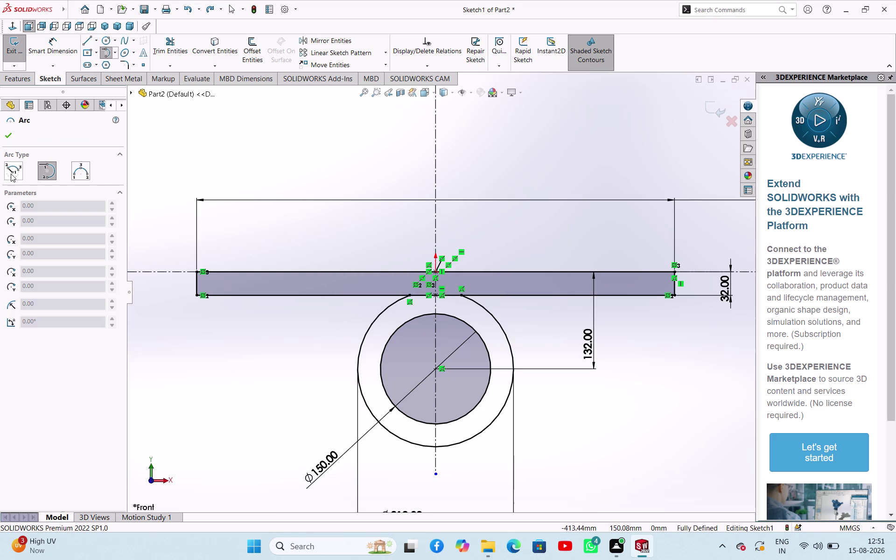
click(12, 172)
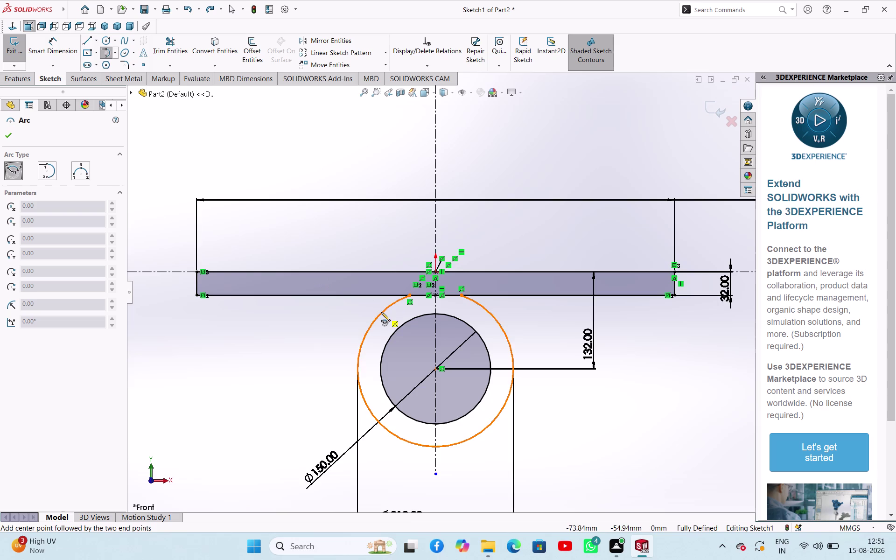
click(382, 312)
click(359, 296)
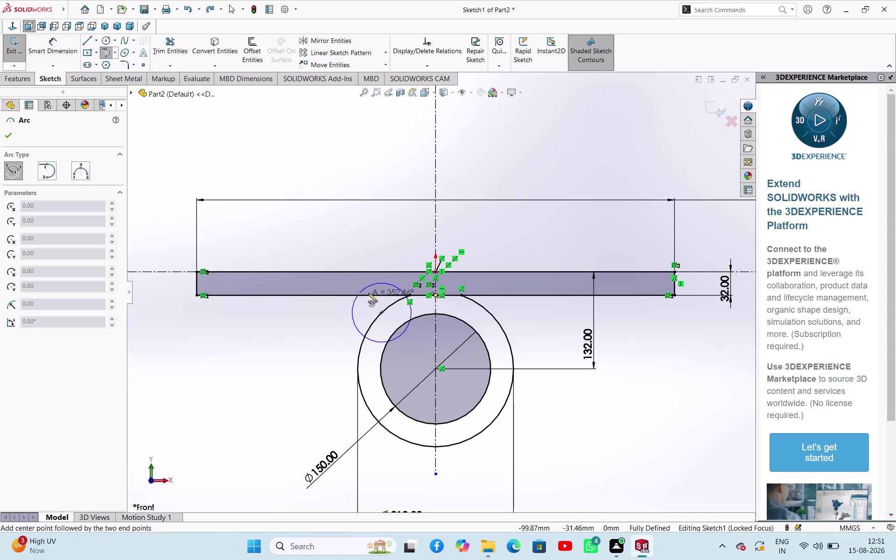
key(Escape)
key(Escape)
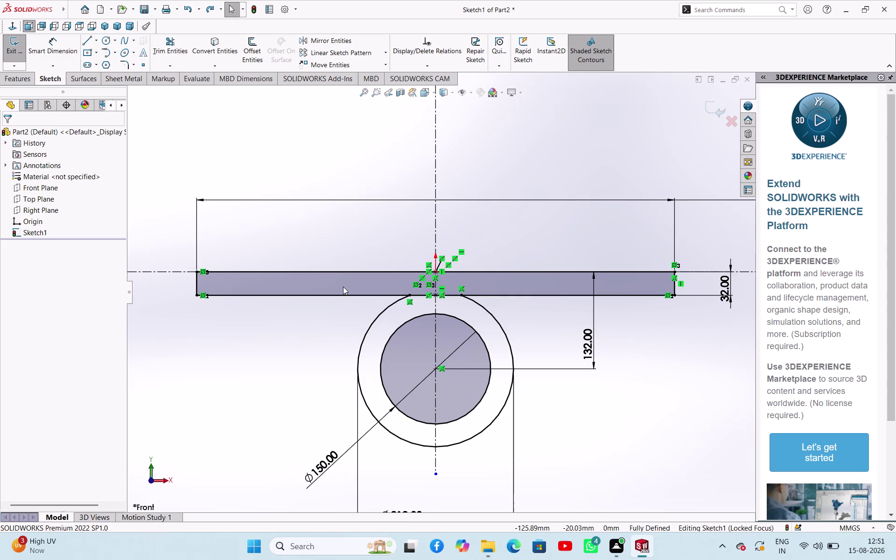
Draw a three-point arc from the bar's underside to the outer lug circle.
click(114, 50)
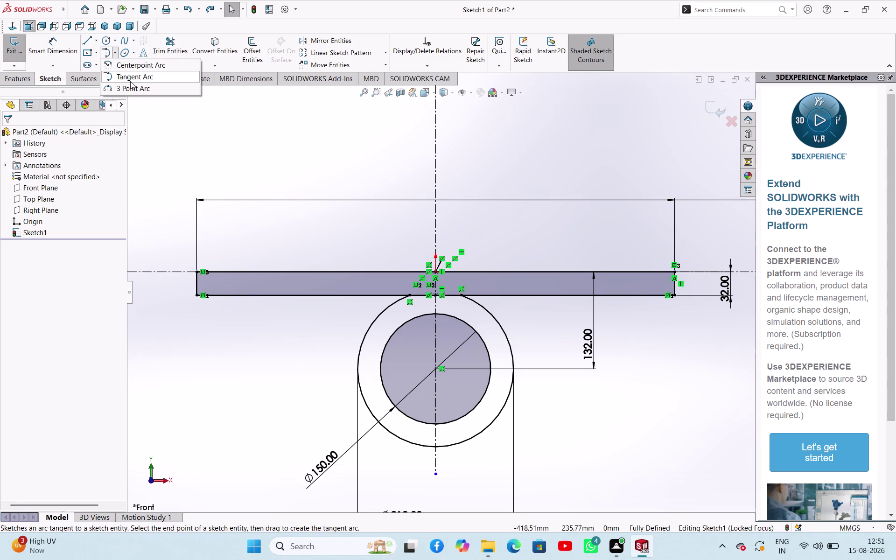
click(133, 88)
click(358, 295)
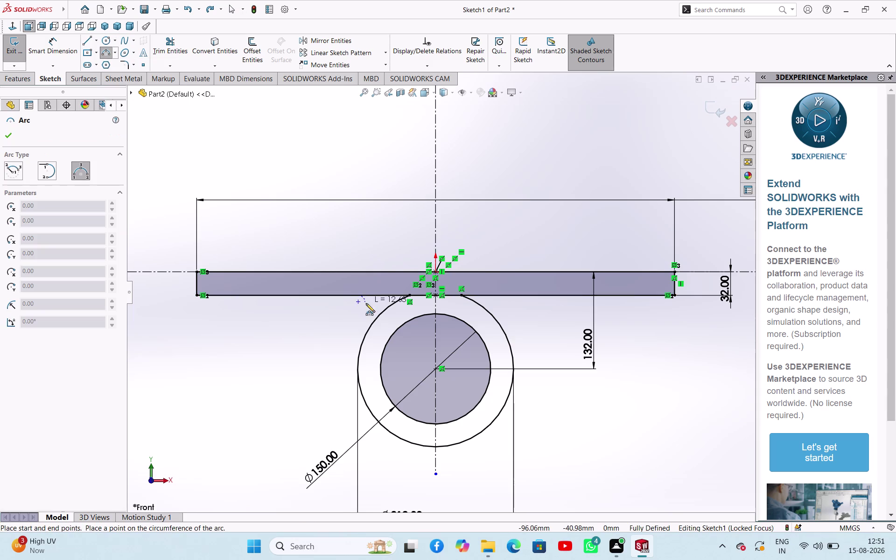
click(373, 320)
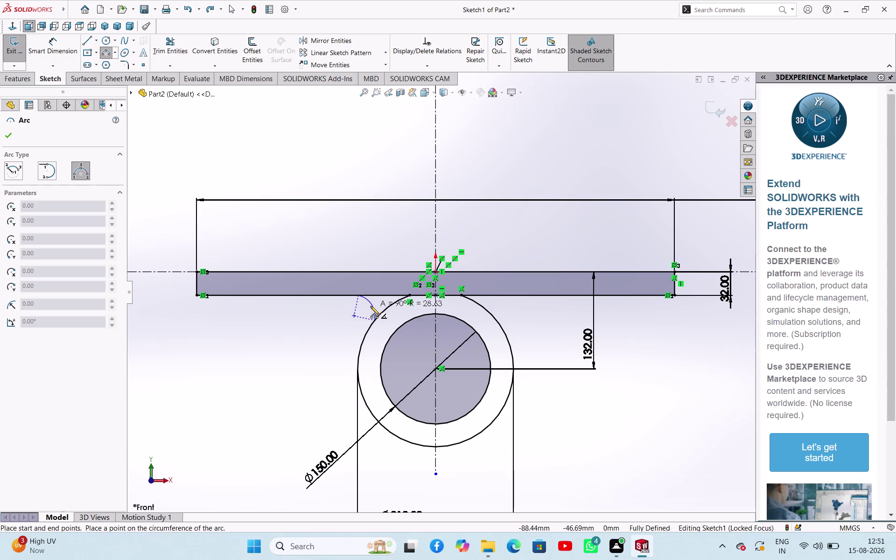
scroll(up, 3)
scroll(down, 3)
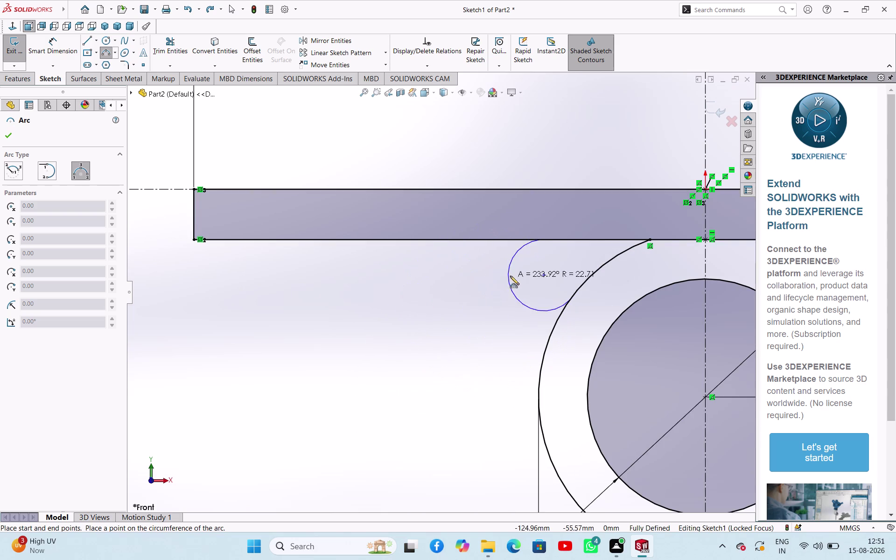
click(581, 252)
right_click(416, 293)
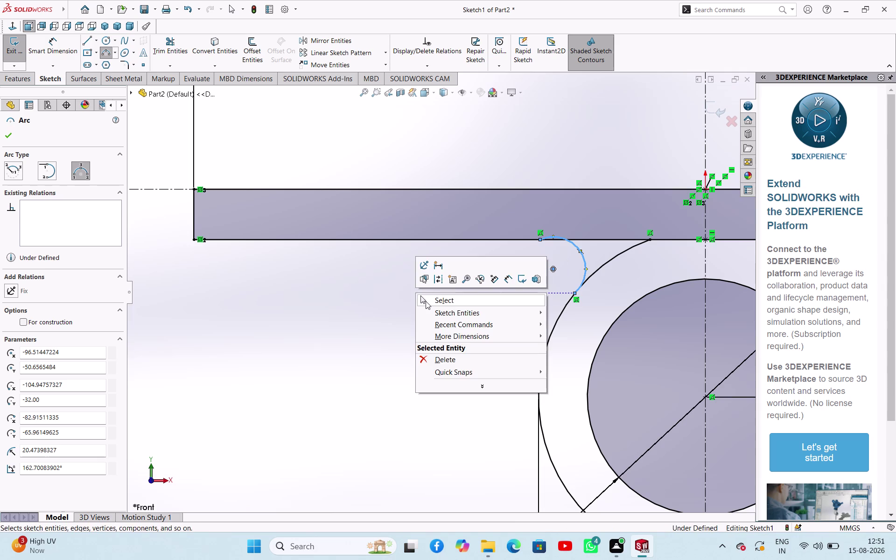
Dimension the new connecting arc's radius to 50 mm.
click(426, 301)
right_drag(407, 323, 435, 264)
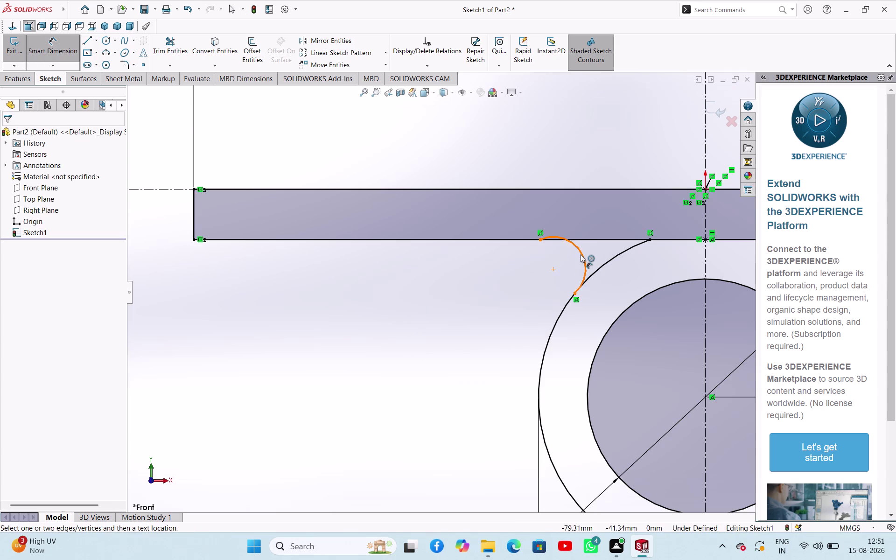
click(581, 254)
click(447, 303)
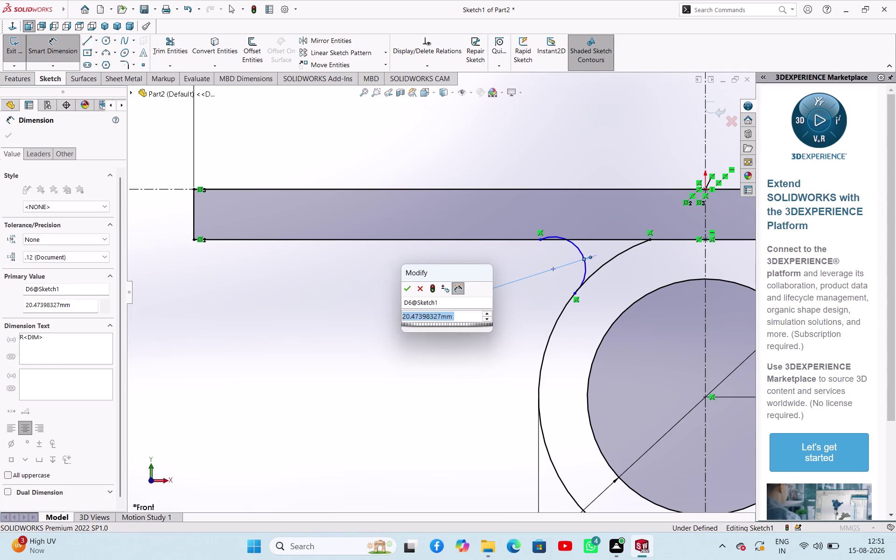
text(50)
key(Return)
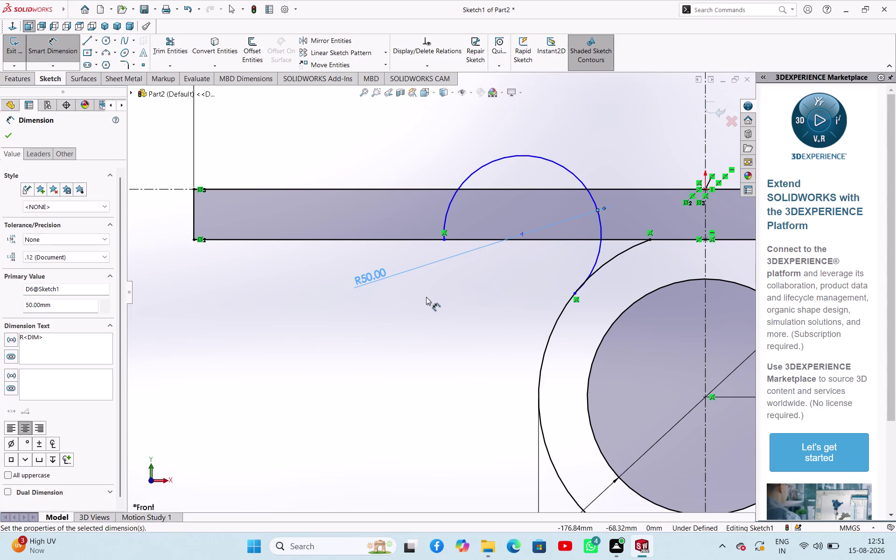
scroll(up, 3)
scroll(down, 3)
scroll(up, 3)
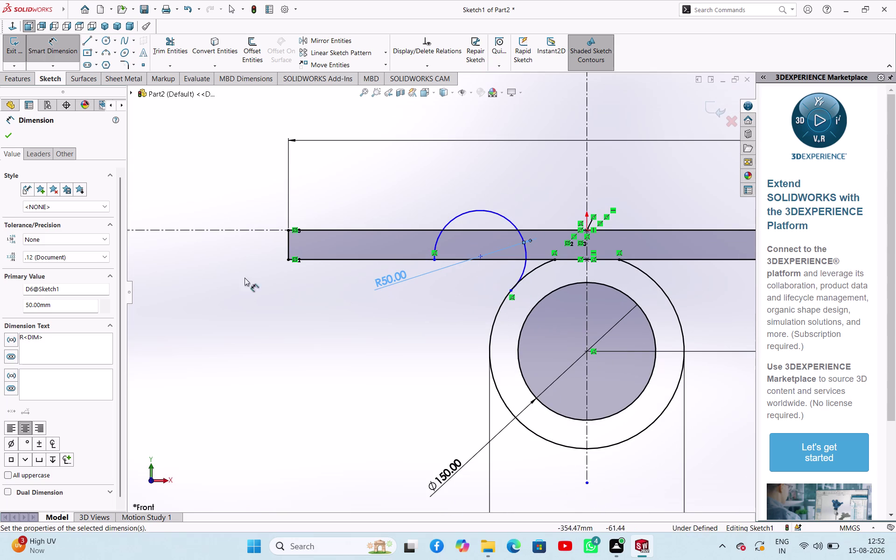
Delete the R50 arc, confirming removal of its dimension, and zoom out.
click(8, 136)
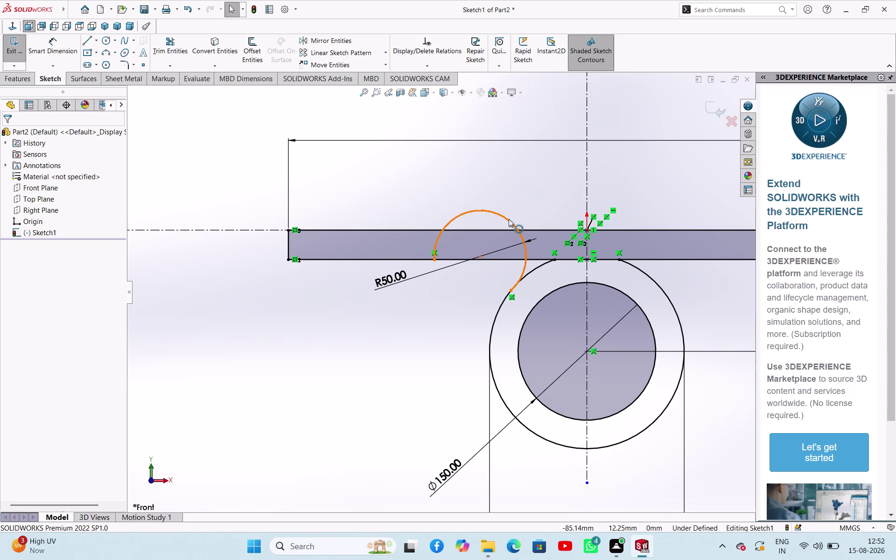
click(509, 219)
key(Delete)
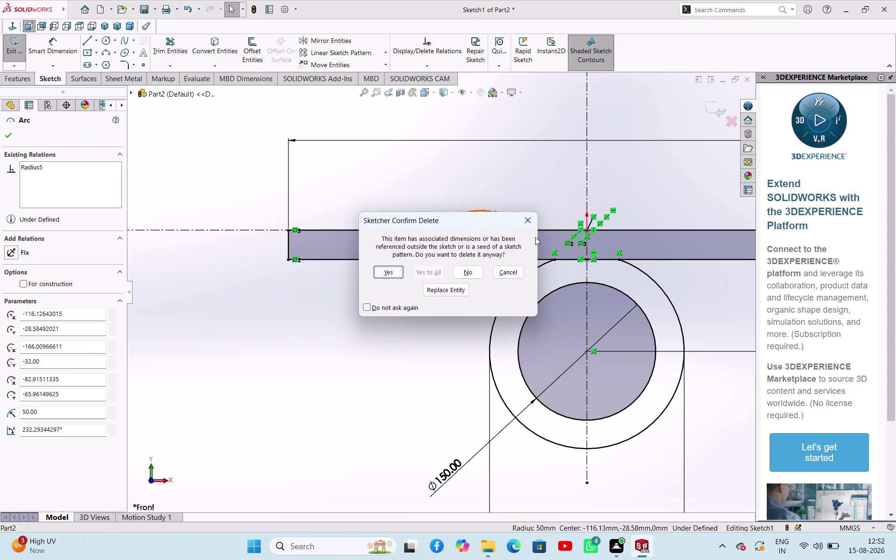
key(Return)
scroll(up, 3)
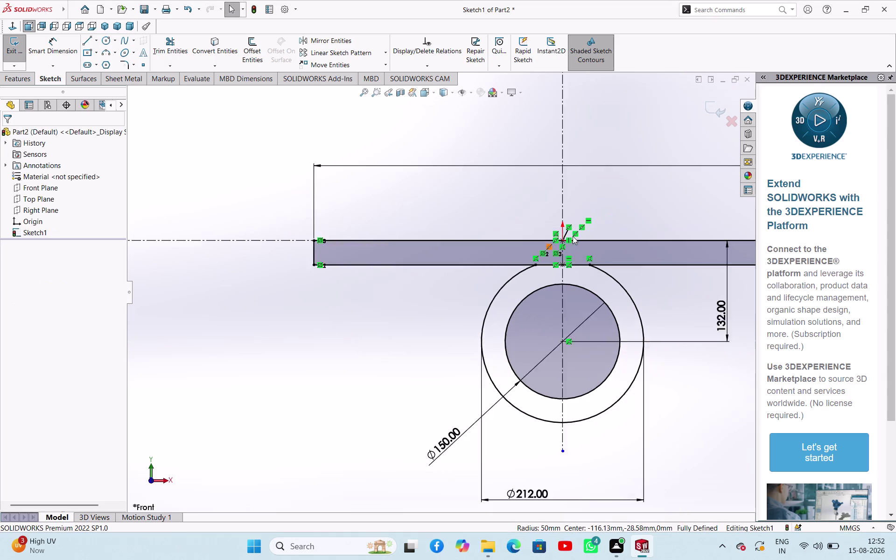
scroll(up, 3)
scroll(down, 3)
scroll(down, 3)
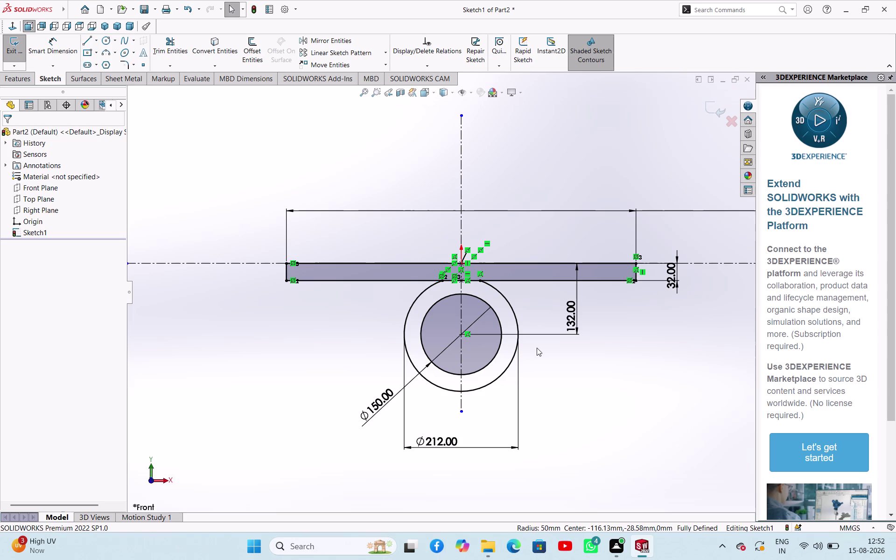
click(91, 40)
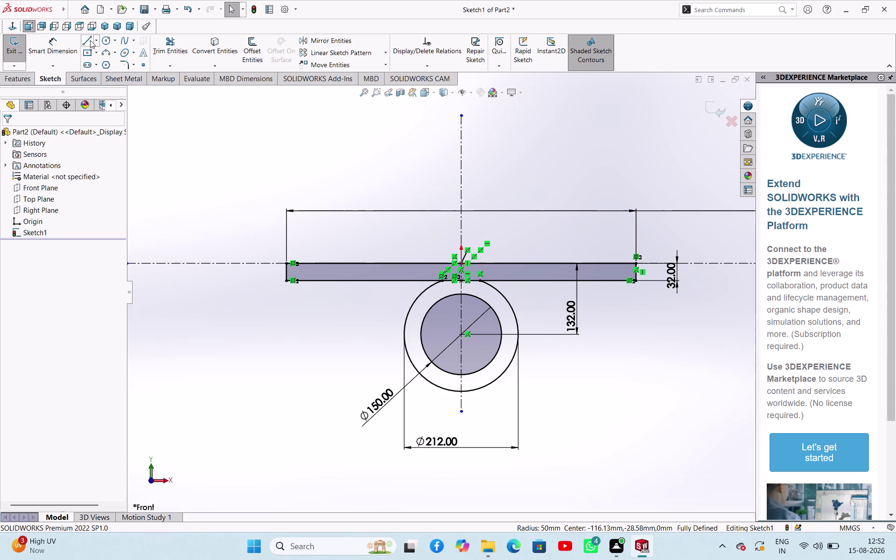
Draw a vertical line from the Ø212 circle's right edge up past the bar.
click(519, 332)
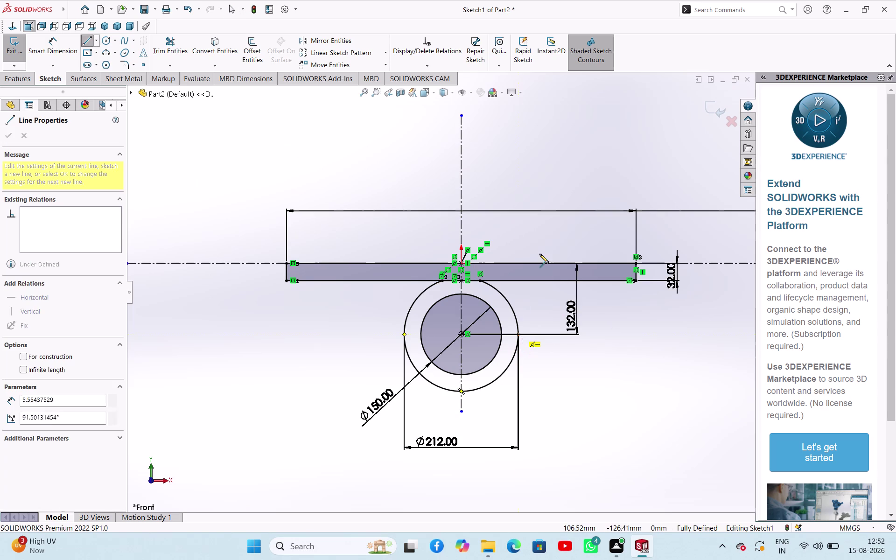
click(519, 237)
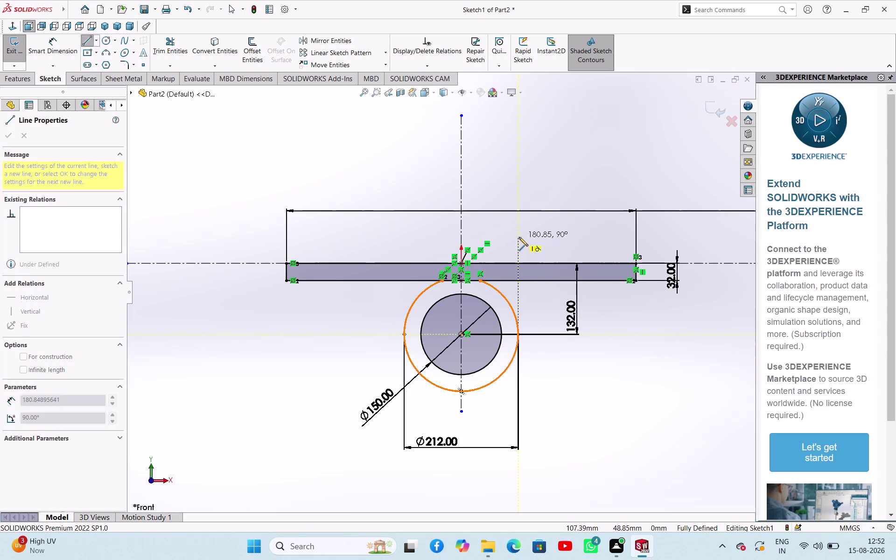
right_click(542, 279)
click(553, 284)
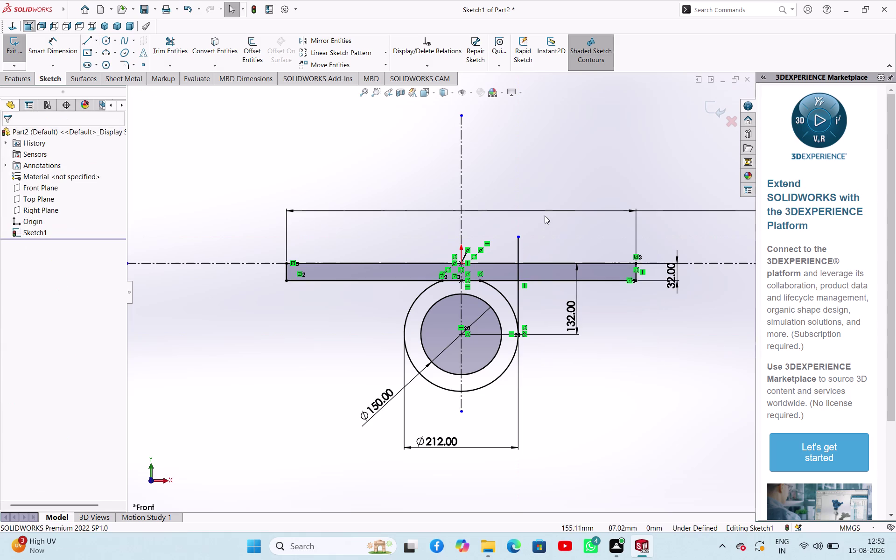
click(551, 171)
Trim away the circle's arc lying inside the bar.
click(182, 42)
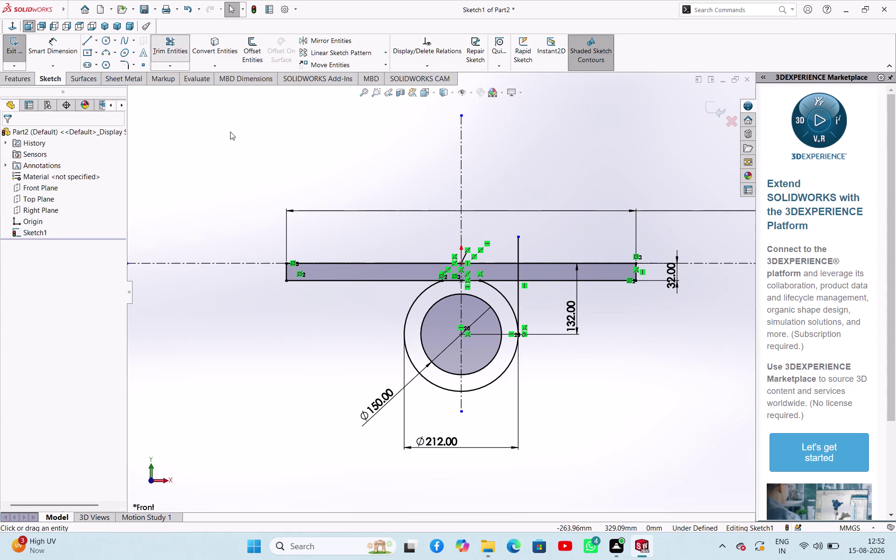
click(506, 280)
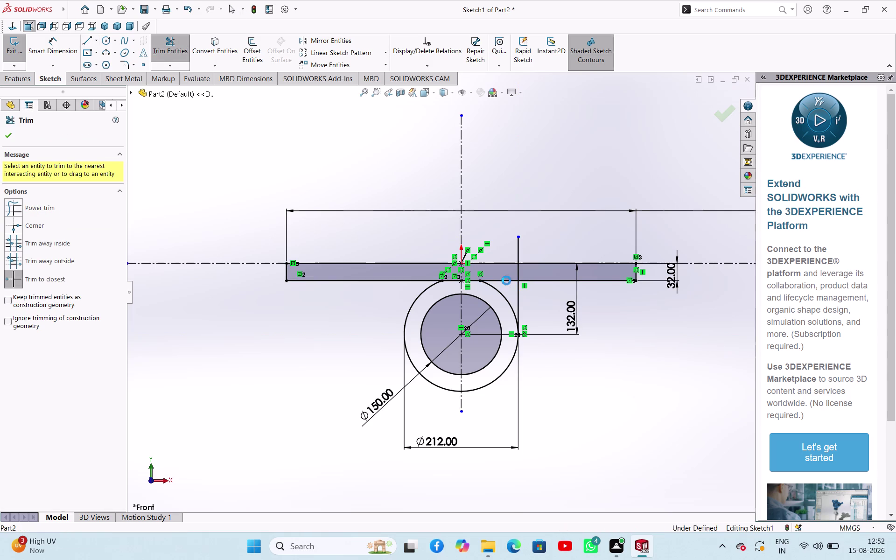
click(492, 282)
Trim the circle's upper-right arc and the overlapping bar-edge segments, then close Trim.
click(499, 293)
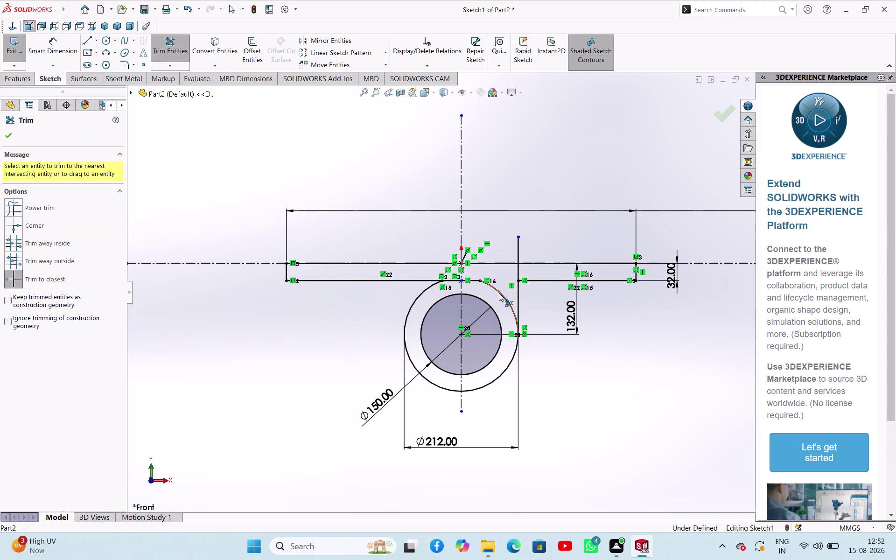
click(472, 280)
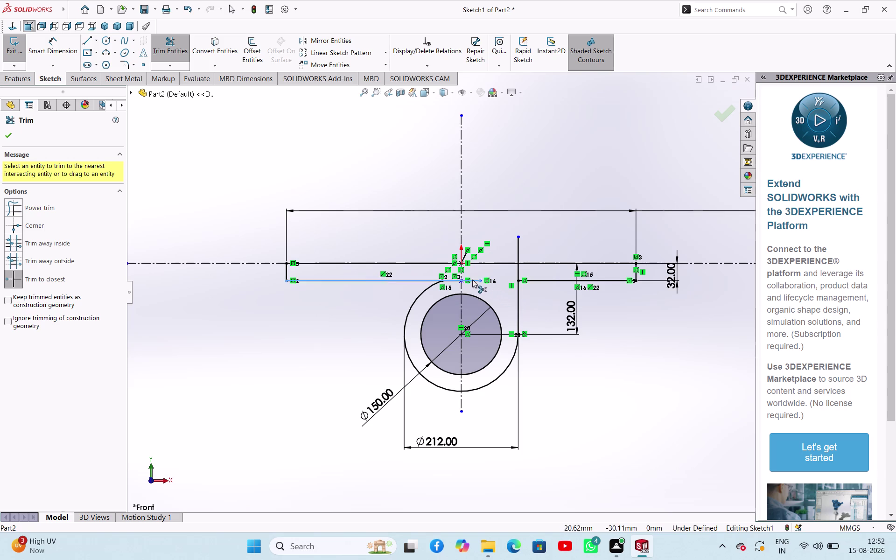
click(449, 278)
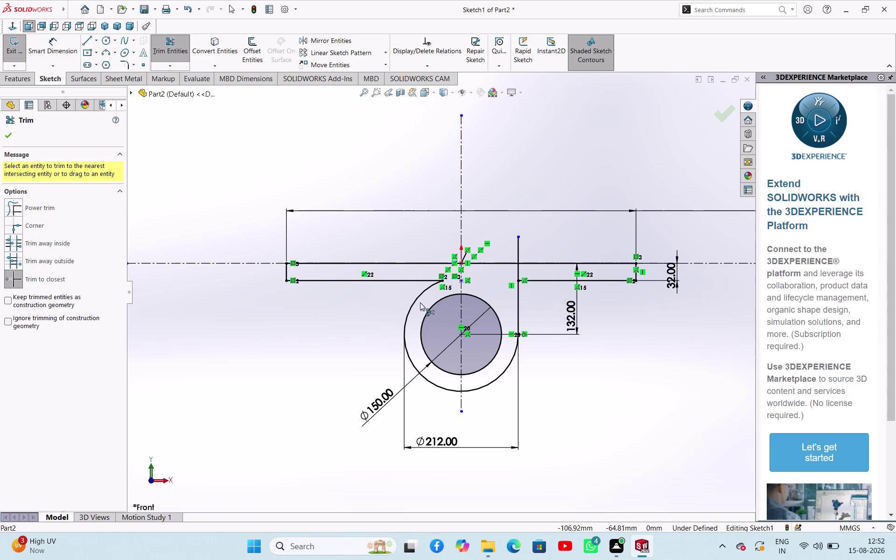
right_click(329, 300)
click(346, 329)
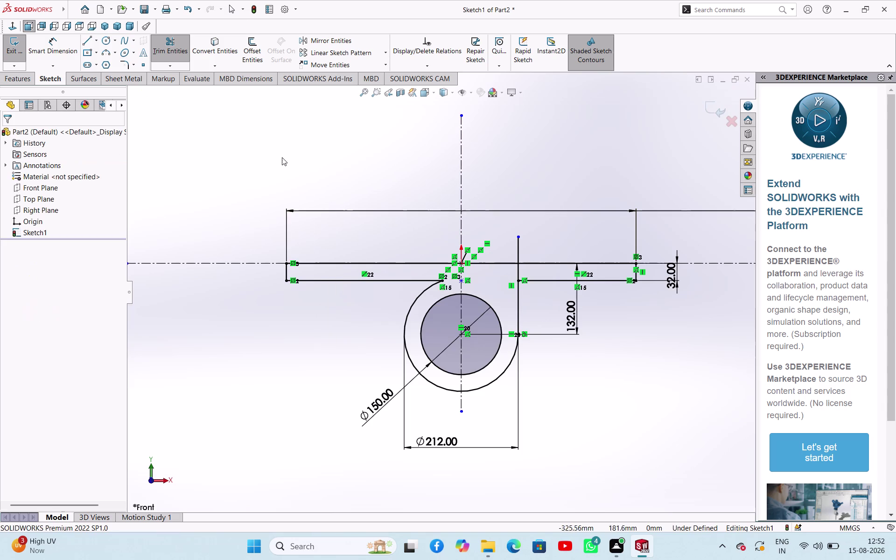
click(121, 60)
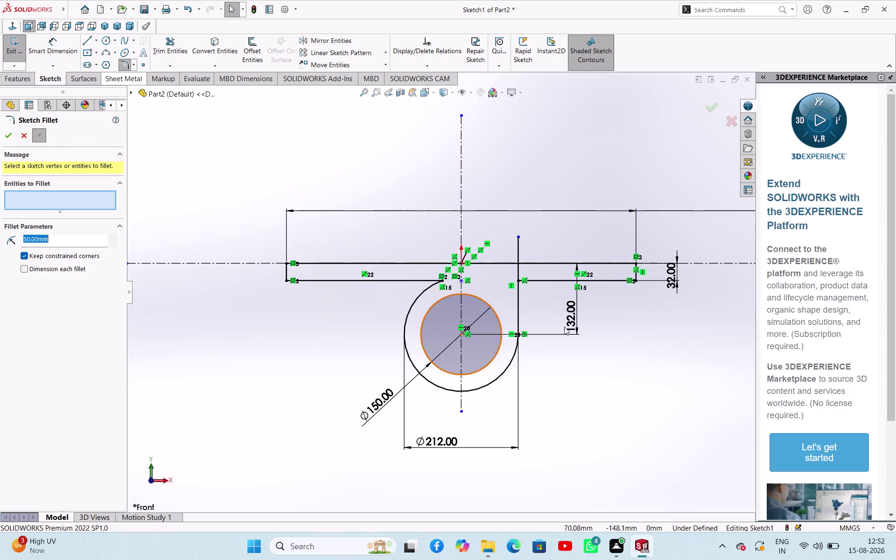
Fillet the bar's lower edge to the right vertical line with R50.
click(539, 280)
click(517, 296)
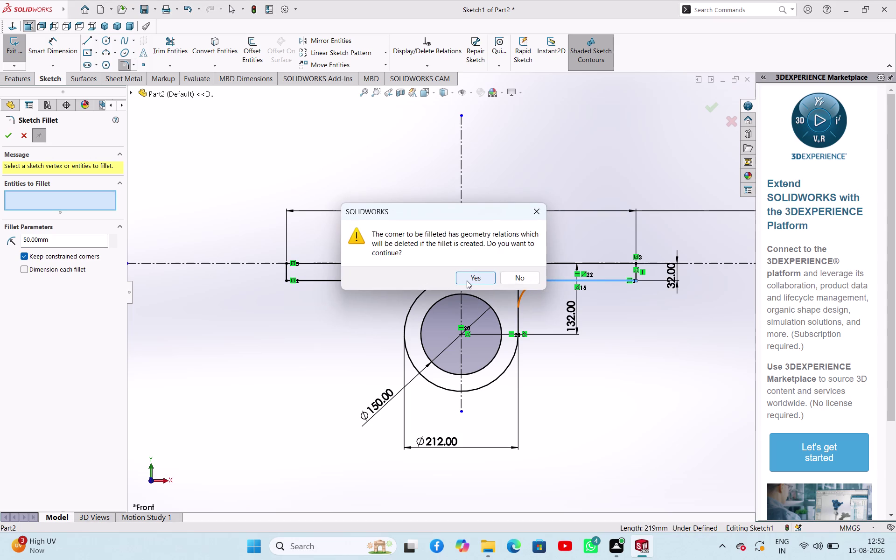
click(468, 277)
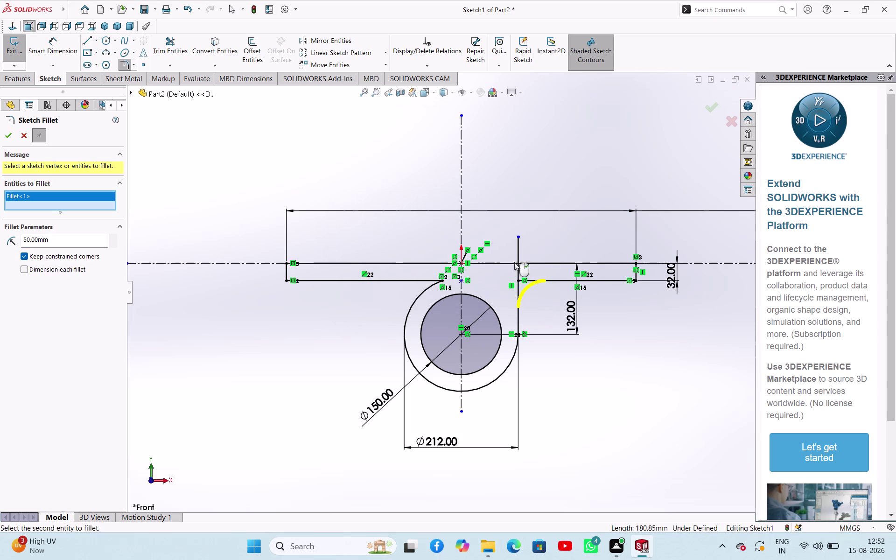
click(13, 138)
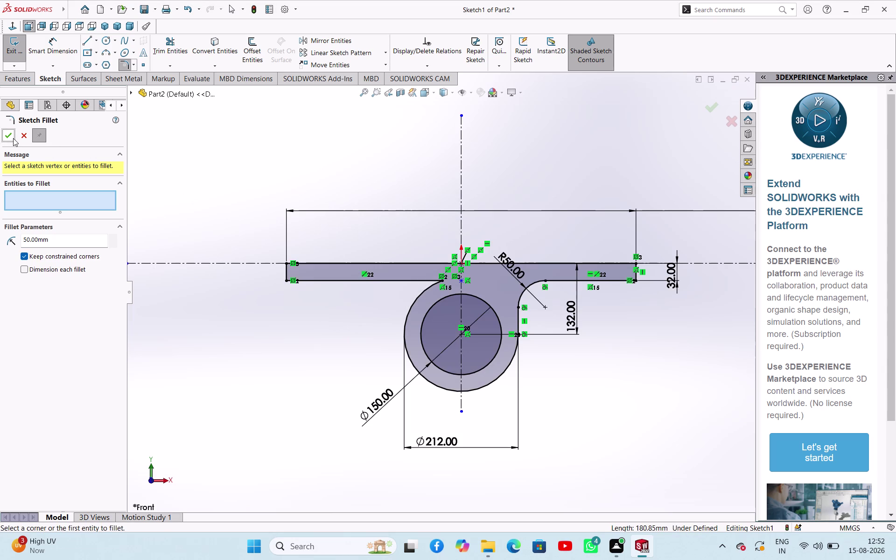
click(573, 389)
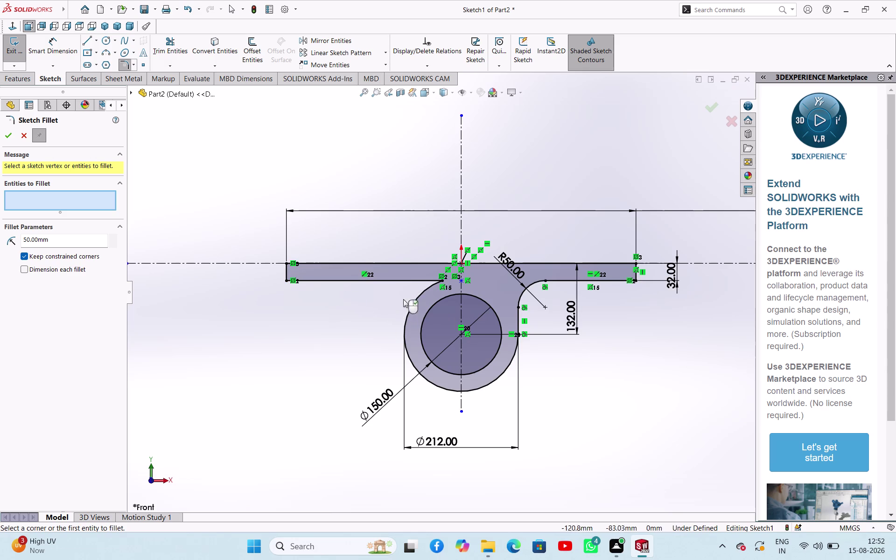
Fillet the bar's left lower edge to the Ø212 circle with R50.
click(411, 279)
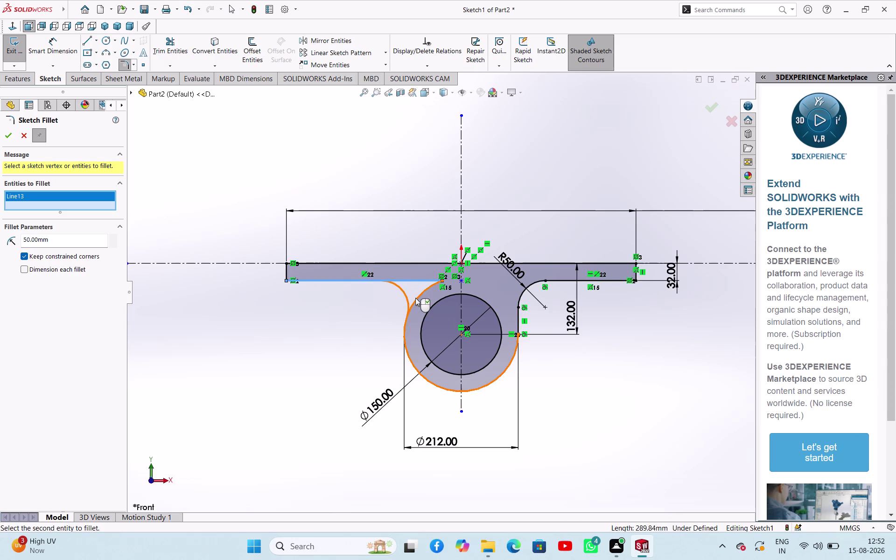
click(415, 298)
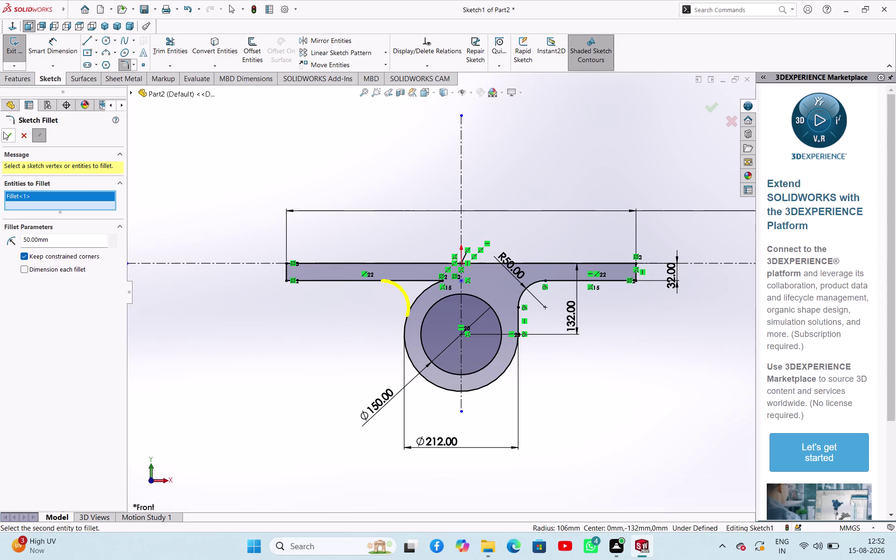
click(4, 132)
click(316, 342)
scroll(up, 3)
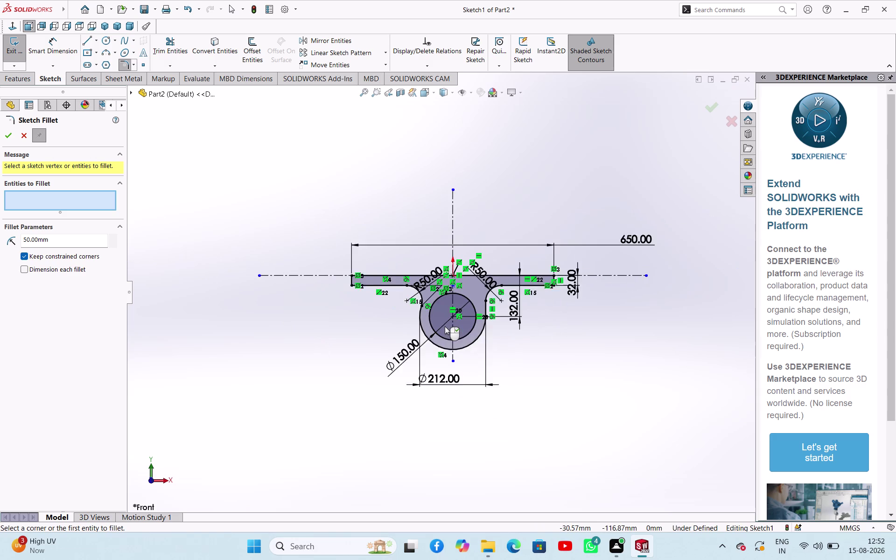
scroll(down, 3)
scroll(down, 3)
scroll(down, 3)
scroll(up, 3)
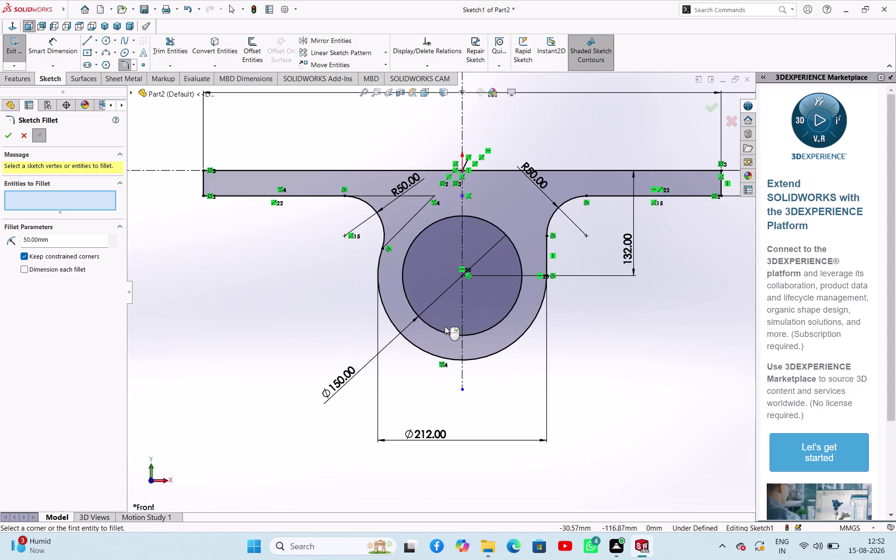
scroll(down, 3)
scroll(up, 3)
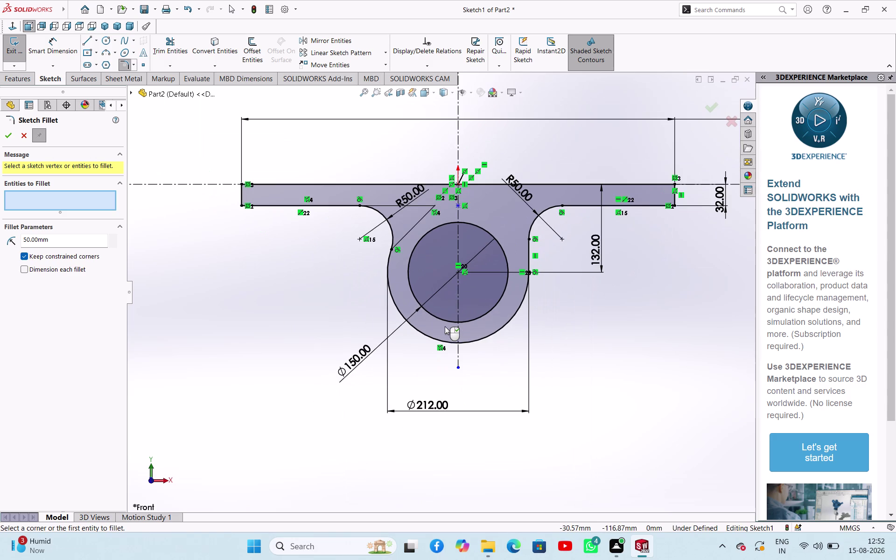
scroll(down, 3)
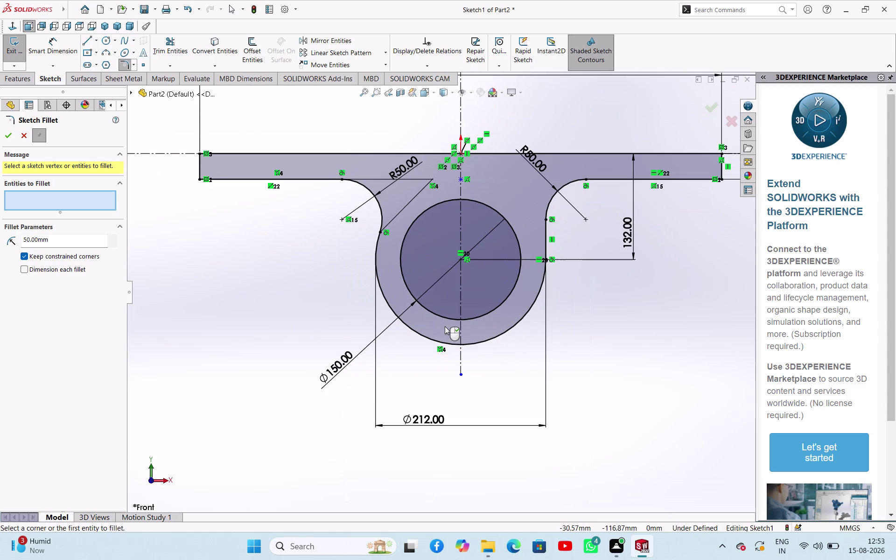
click(85, 41)
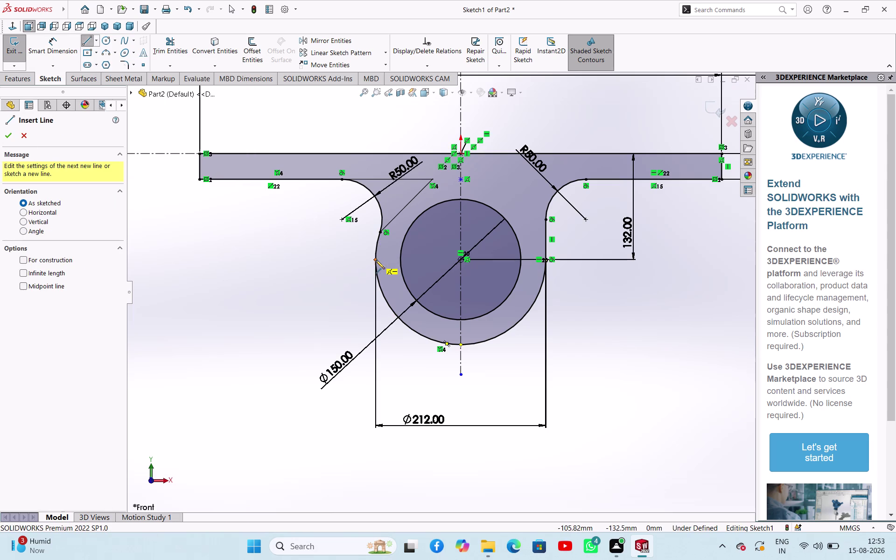
Draw a vertical line from the circle's left edge up past the bar.
click(376, 260)
click(374, 137)
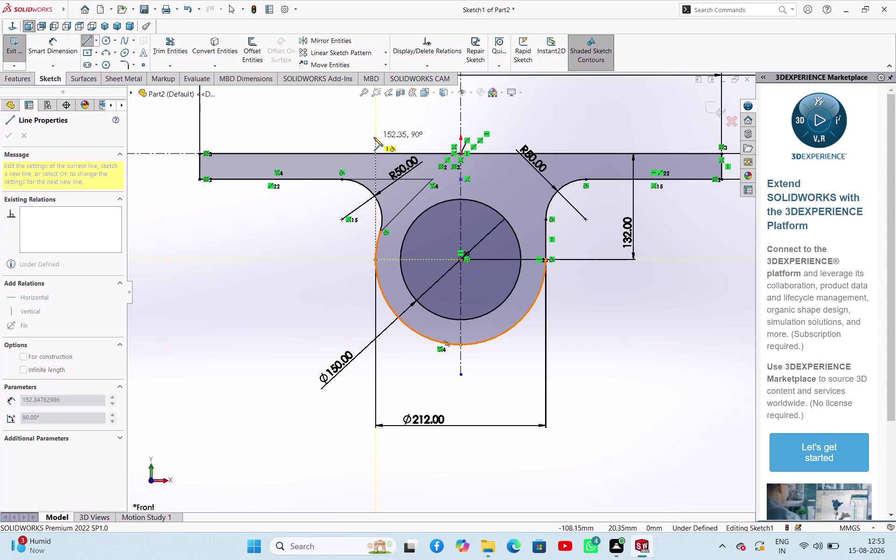
right_click(298, 241)
click(315, 248)
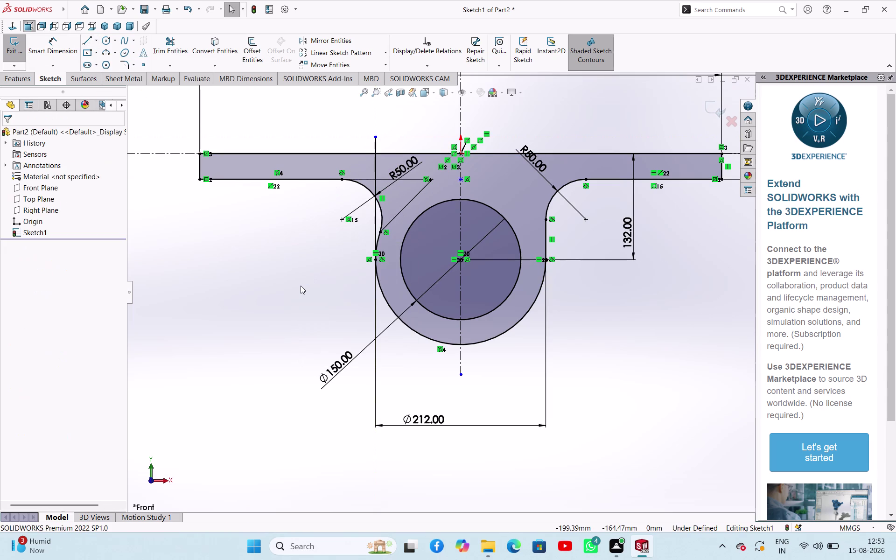
Delete the left R50 fillet arc.
click(380, 214)
key(Delete)
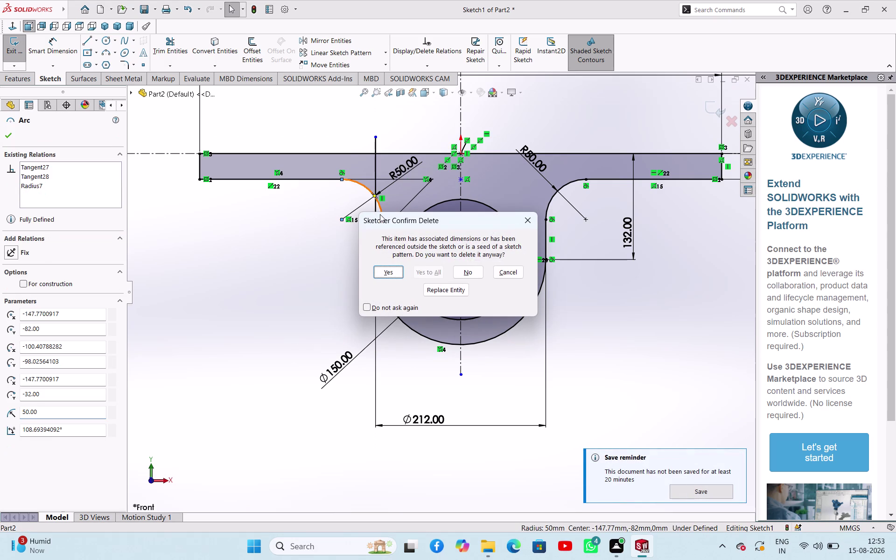
key(Return)
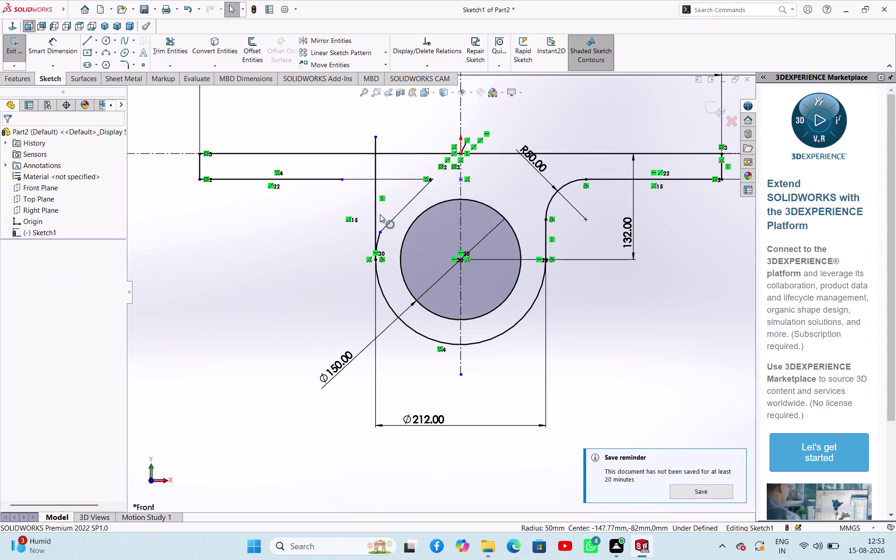
click(317, 256)
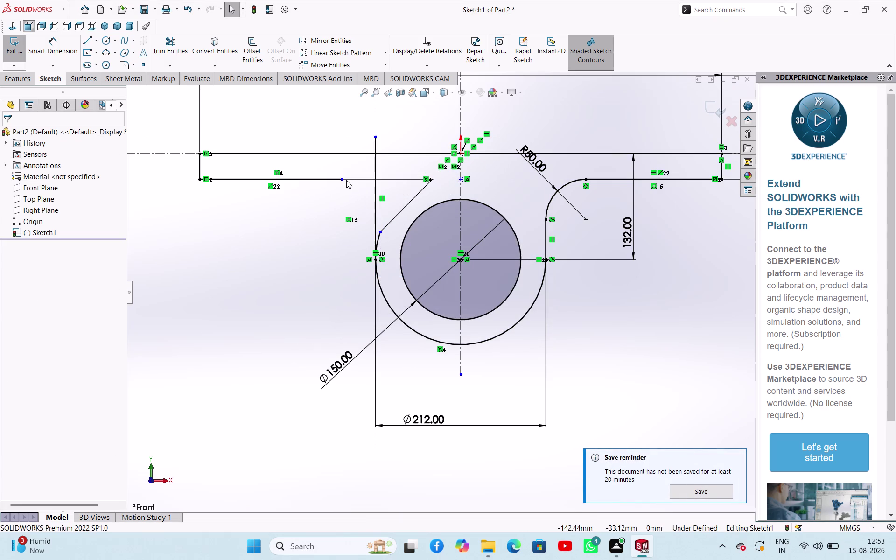
Slide the loose endpoint onto the bar's lower edge and confirm its position.
drag(343, 179, 381, 178)
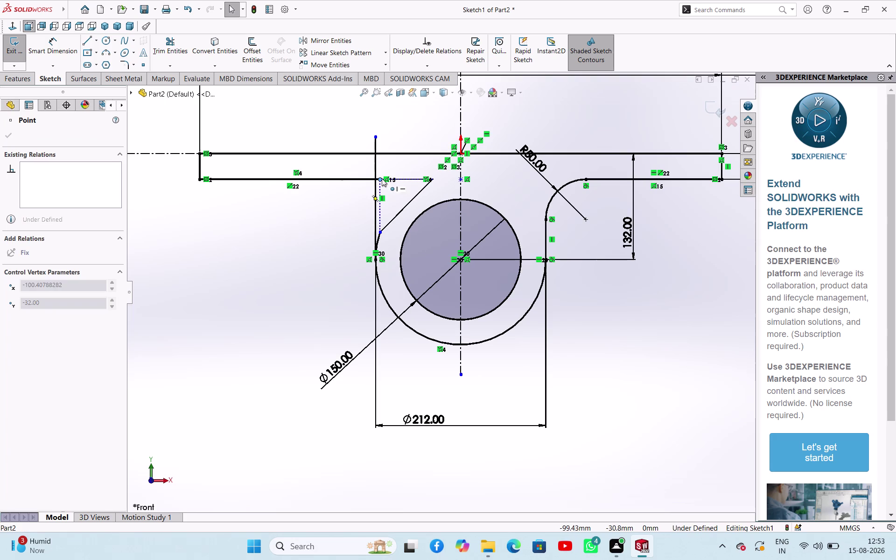
drag(381, 179, 386, 178)
right_click(285, 245)
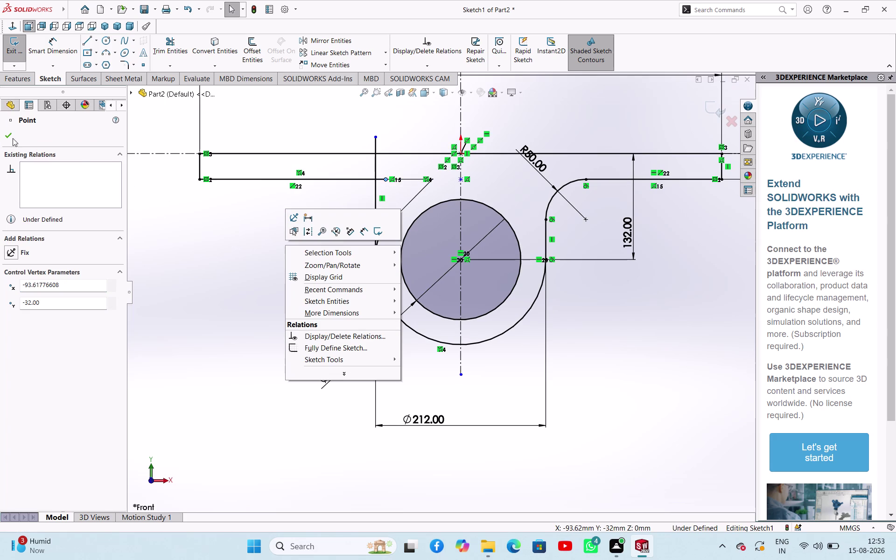
click(19, 139)
click(12, 136)
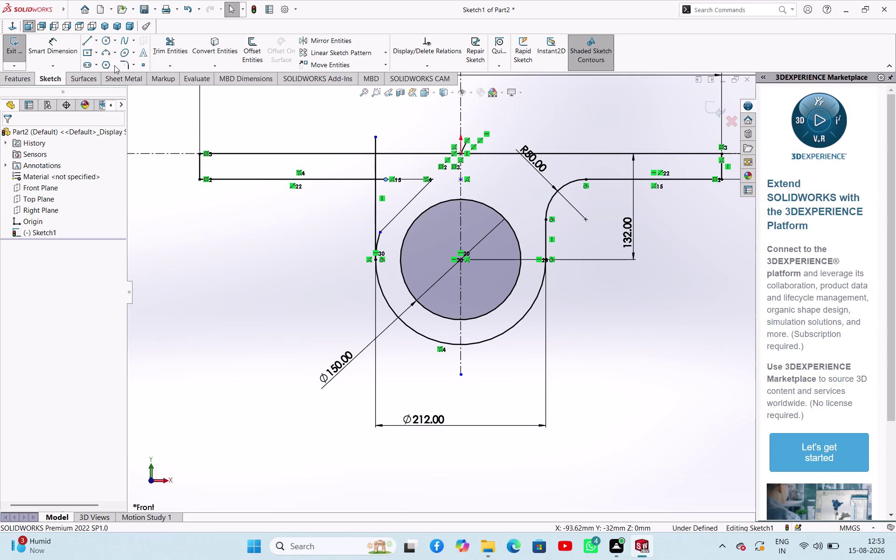
click(123, 65)
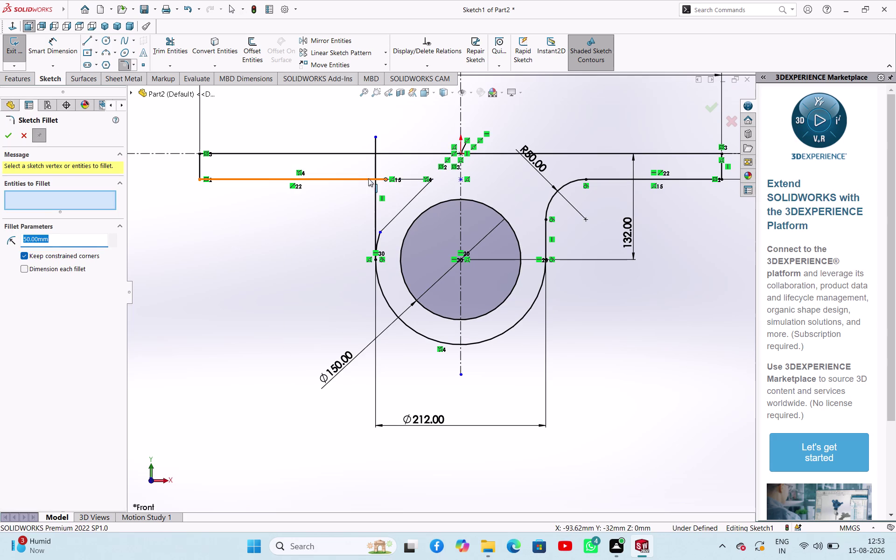
Fillet the bar's lower edge to the lug's left line with R50.
click(357, 177)
click(375, 194)
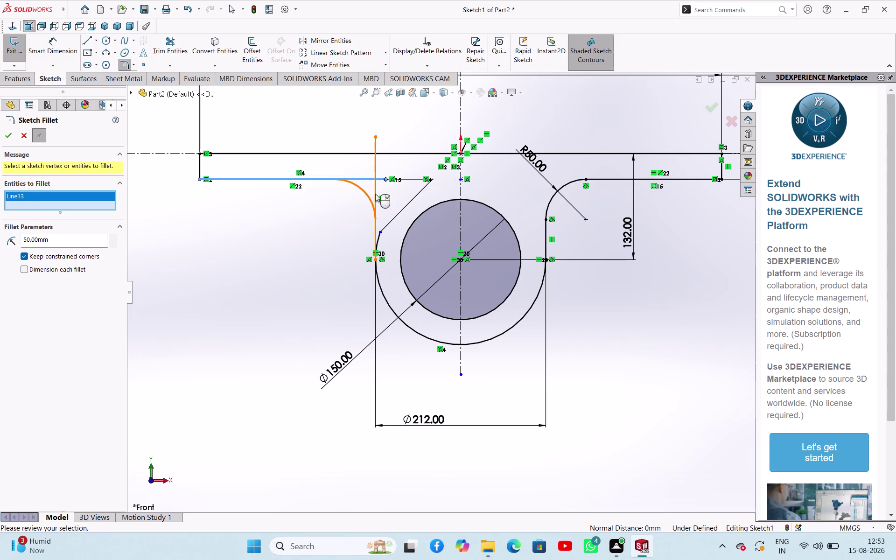
click(6, 135)
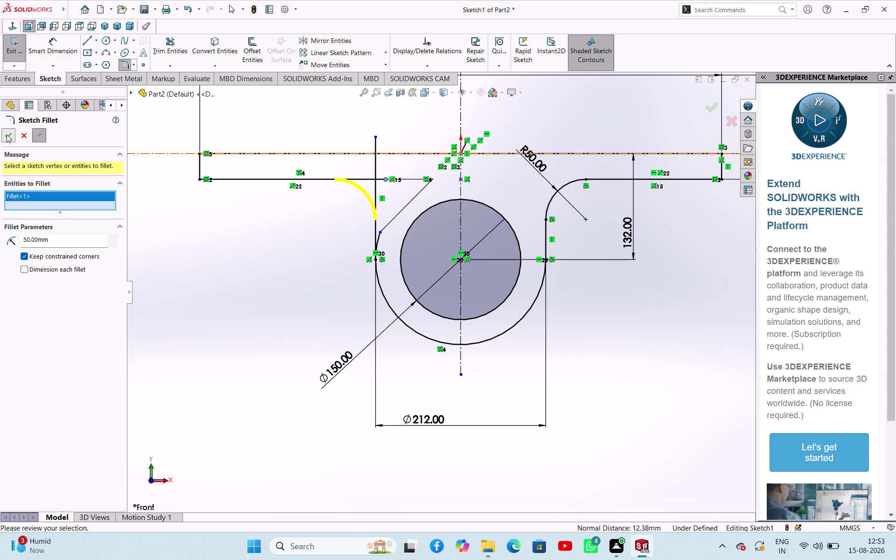
click(234, 266)
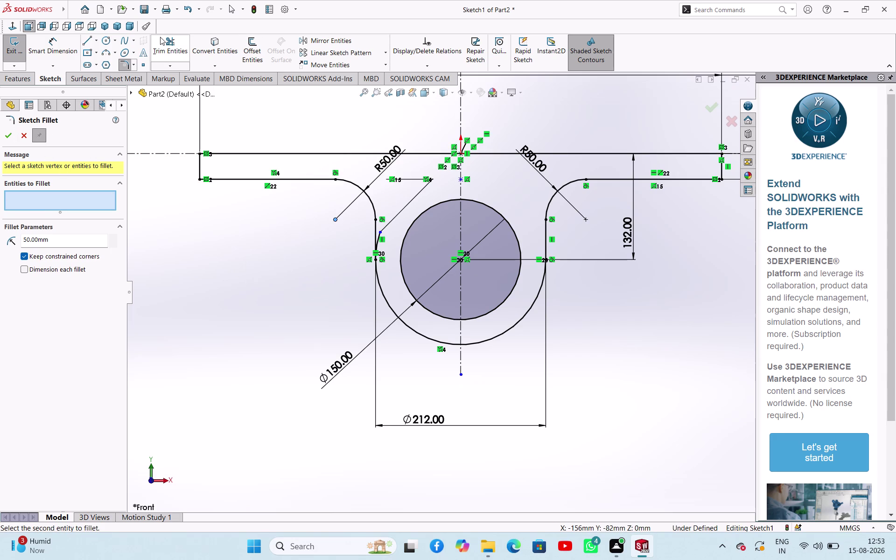
Trim the leftover segment to close the profile, then exit Trim.
click(184, 42)
scroll(down, 3)
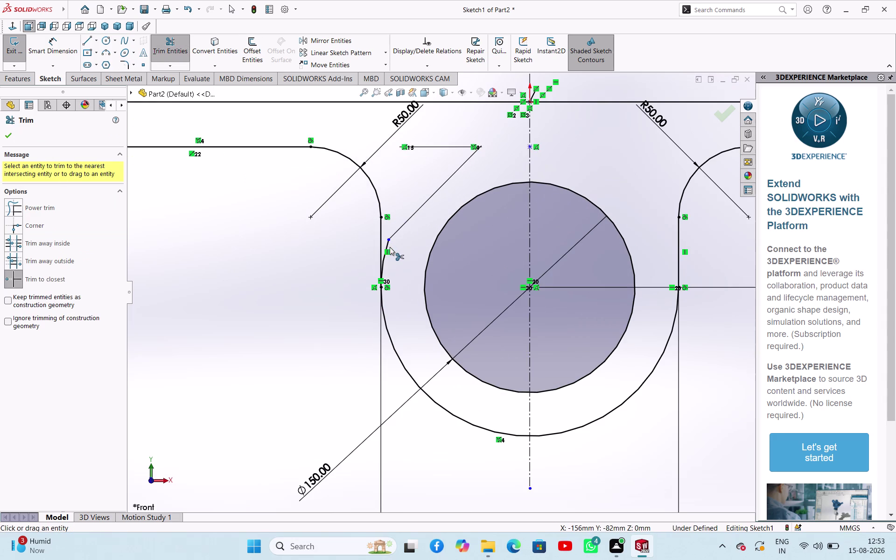
click(387, 248)
scroll(up, 3)
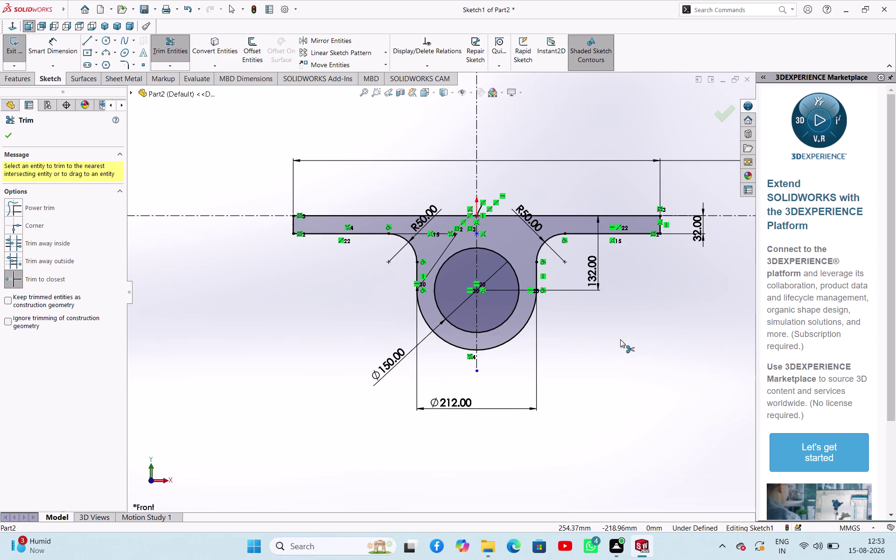
scroll(up, 3)
scroll(down, 3)
right_click(579, 316)
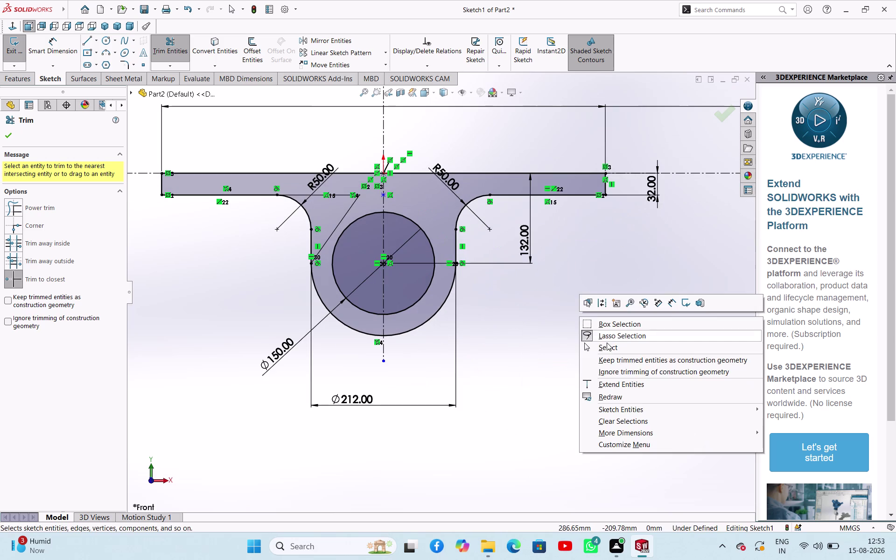
click(606, 346)
click(571, 335)
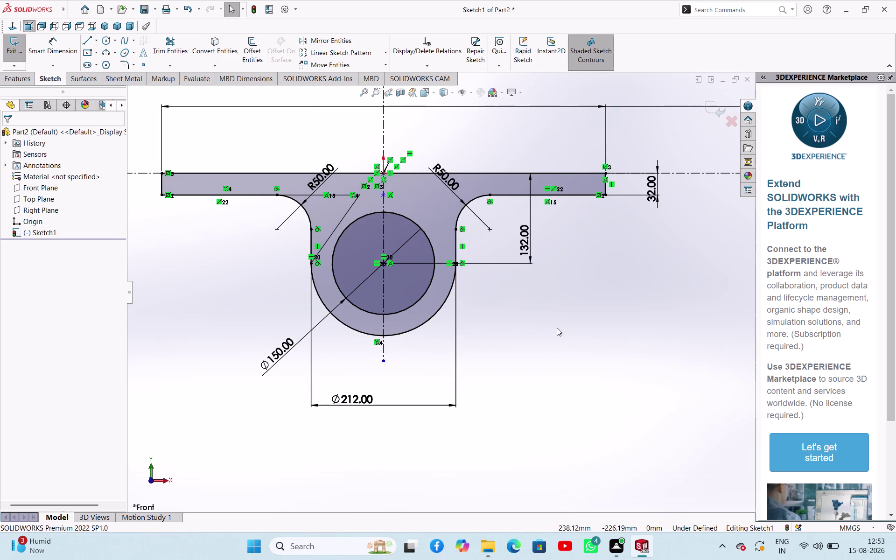
Zoom and orbit the view around the bar-and-lug sketch.
scroll(up, 3)
scroll(down, 3)
scroll(up, 3)
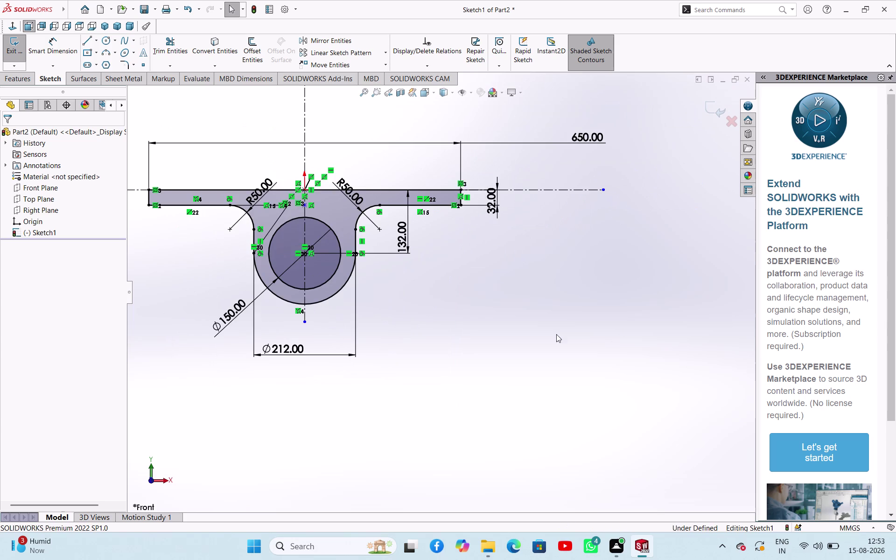
scroll(down, 3)
scroll(up, 3)
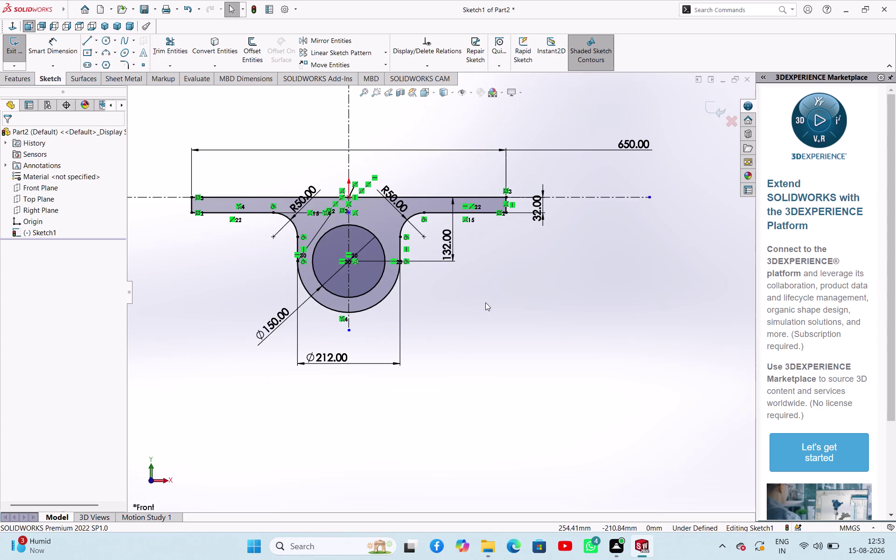
middle_drag(486, 302, 466, 300)
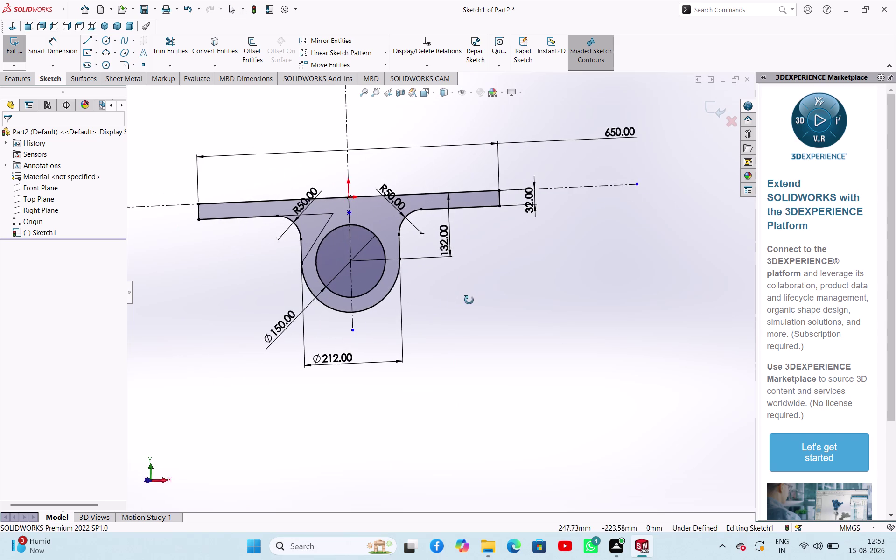
middle_drag(465, 300, 485, 318)
scroll(up, 3)
scroll(down, 3)
scroll(up, 3)
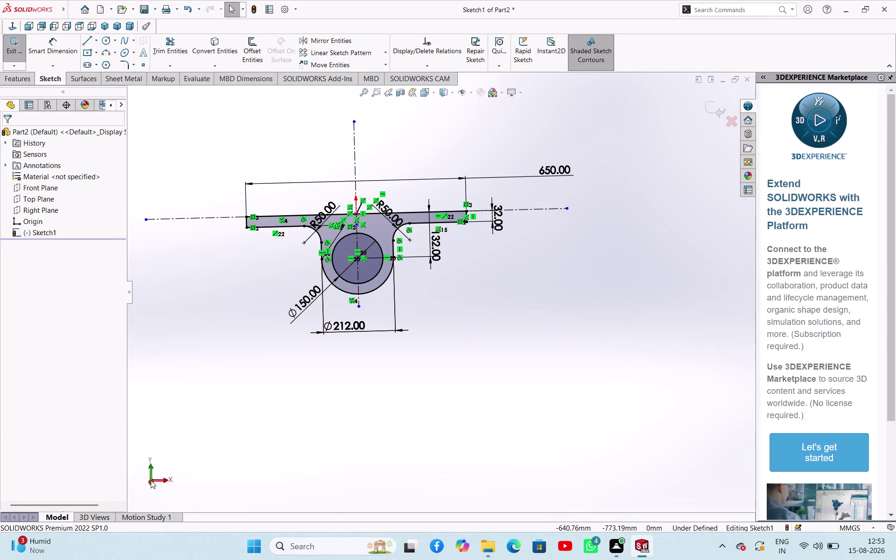
click(296, 418)
scroll(down, 3)
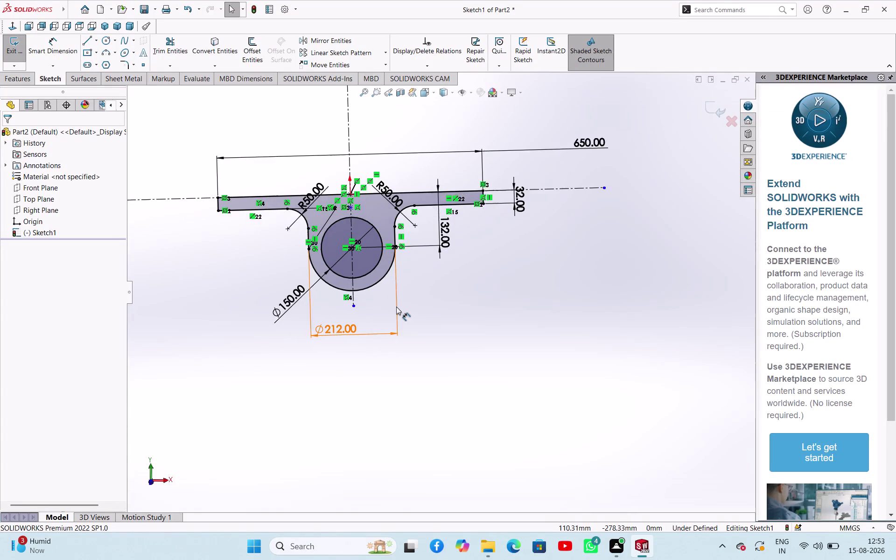
scroll(down, 3)
right_drag(478, 331, 492, 280)
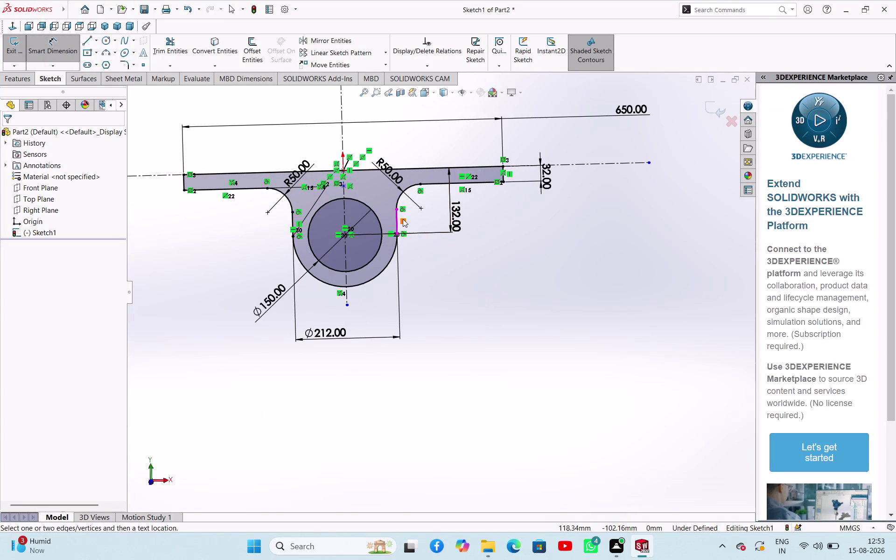
Try dimensioning the lug's right line, answer the driven-dimension prompt, and exit Sketch1.
click(400, 218)
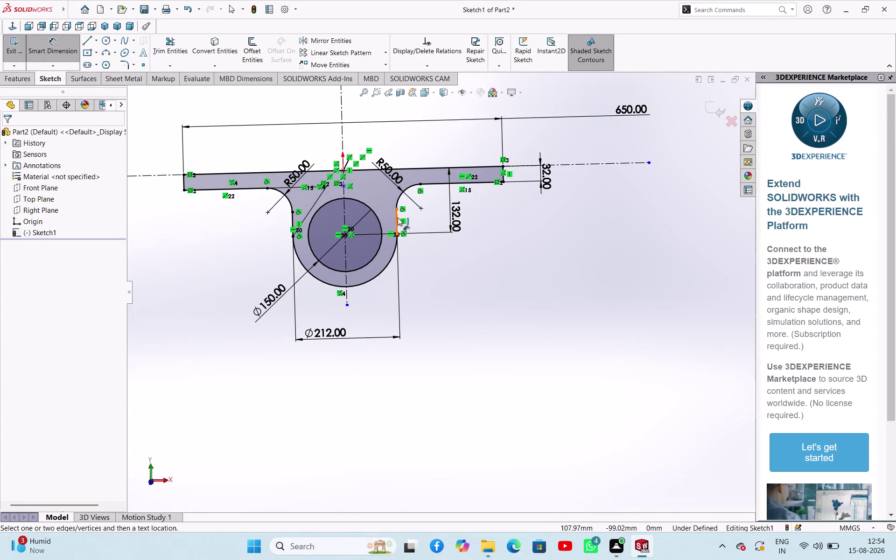
click(397, 217)
click(419, 221)
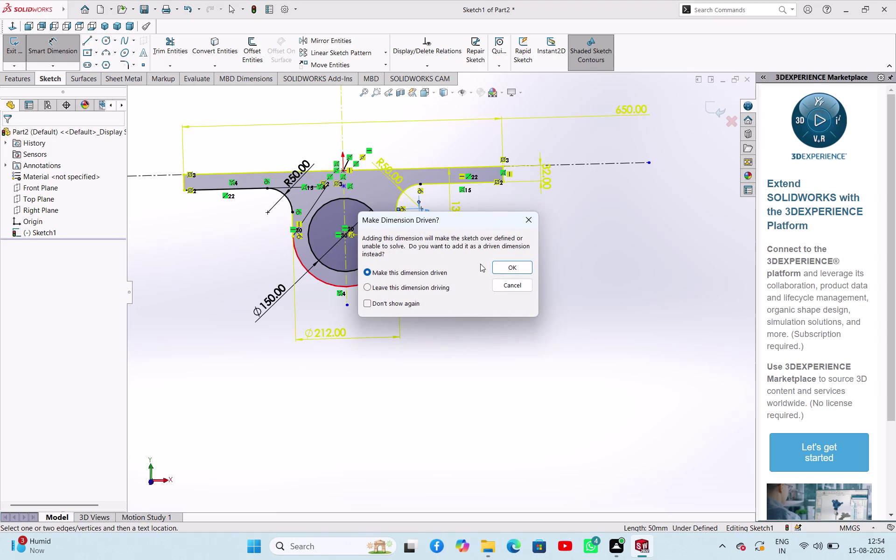
click(502, 286)
click(468, 307)
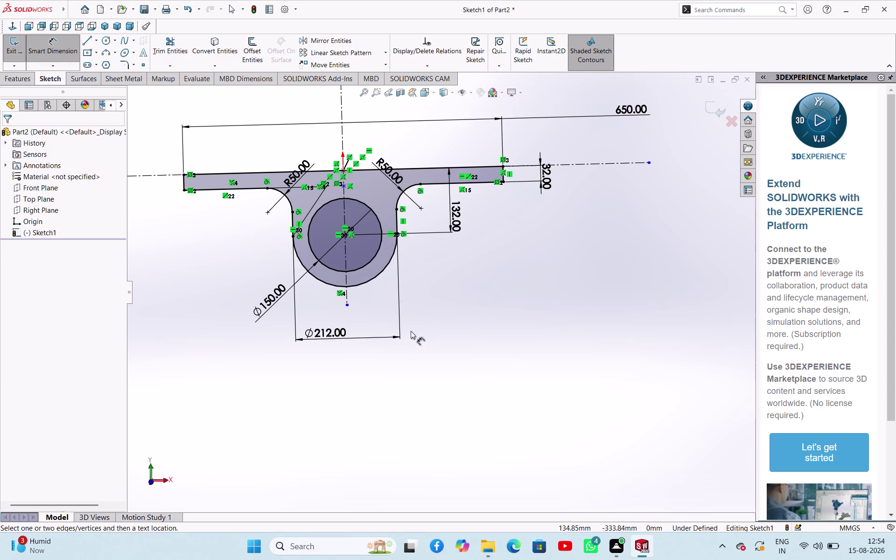
click(22, 51)
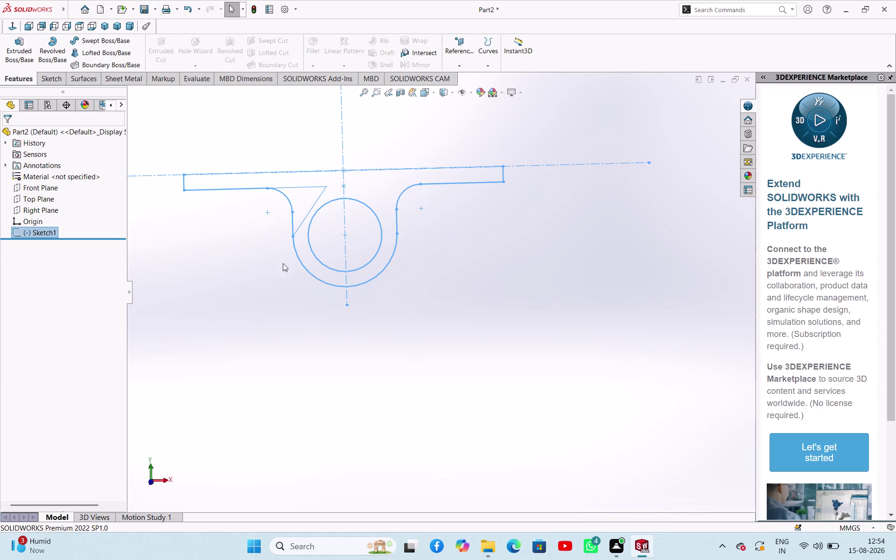
Select Sketch1 in the FeatureManager tree and choose Edit Sketch.
middle_drag(581, 334, 591, 343)
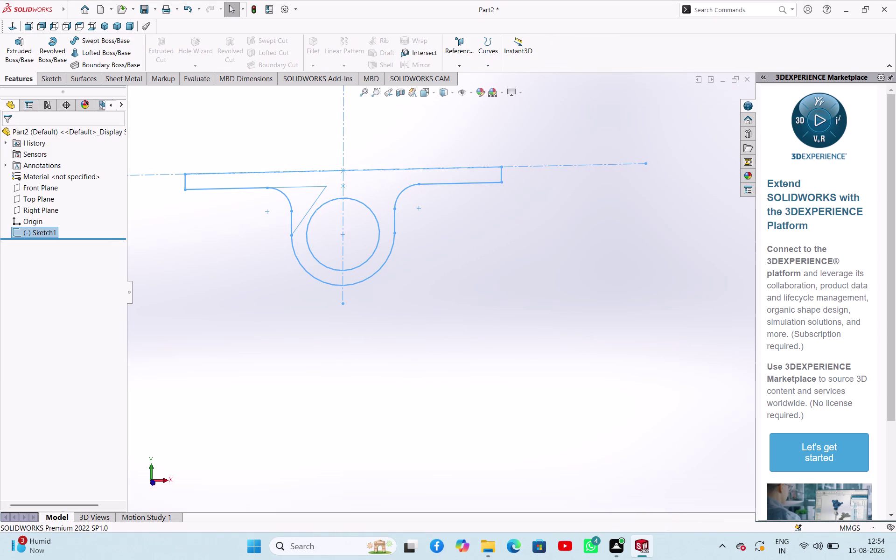
click(323, 184)
click(454, 239)
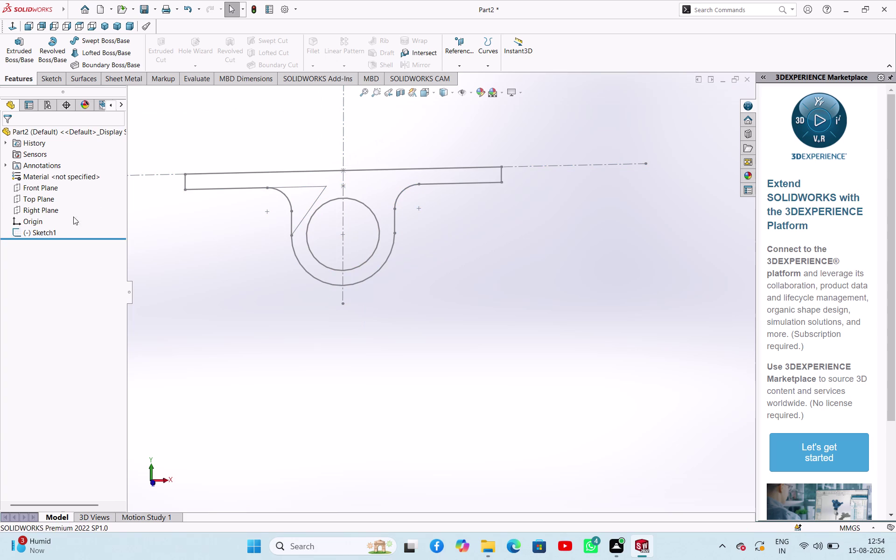
click(45, 231)
click(56, 206)
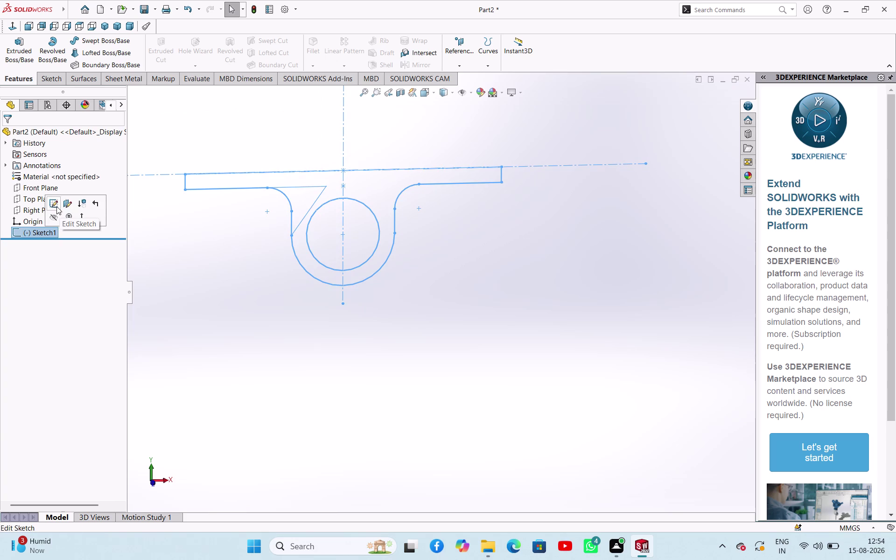
scroll(down, 3)
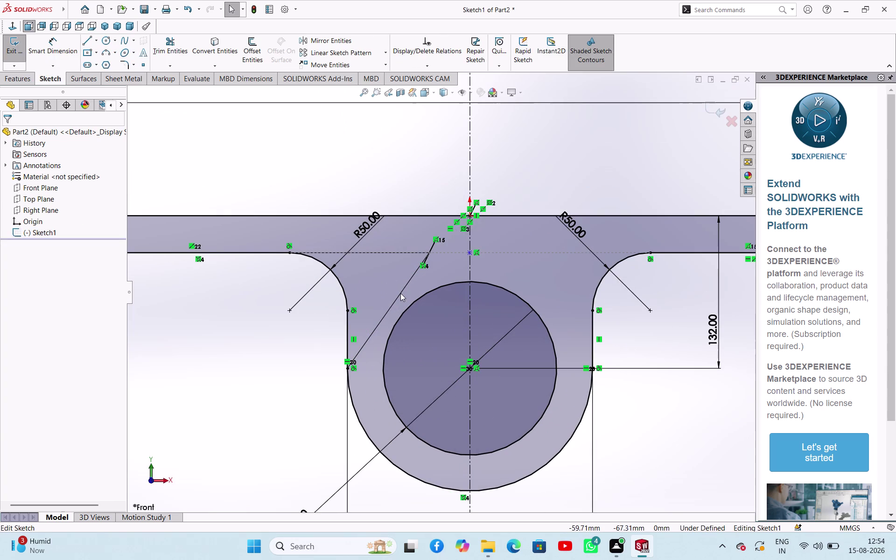
click(267, 319)
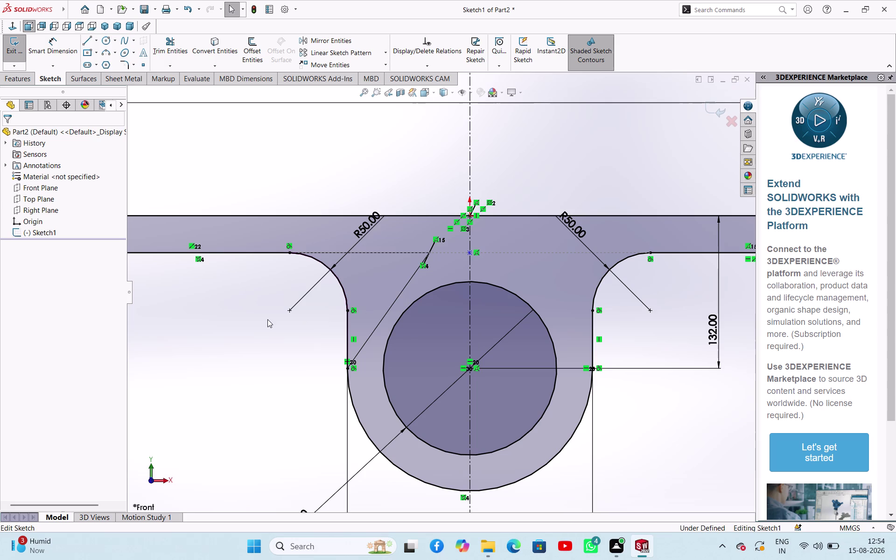
Delete the stray diagonal line inside the lug and its endpoint on the bar edge.
click(162, 49)
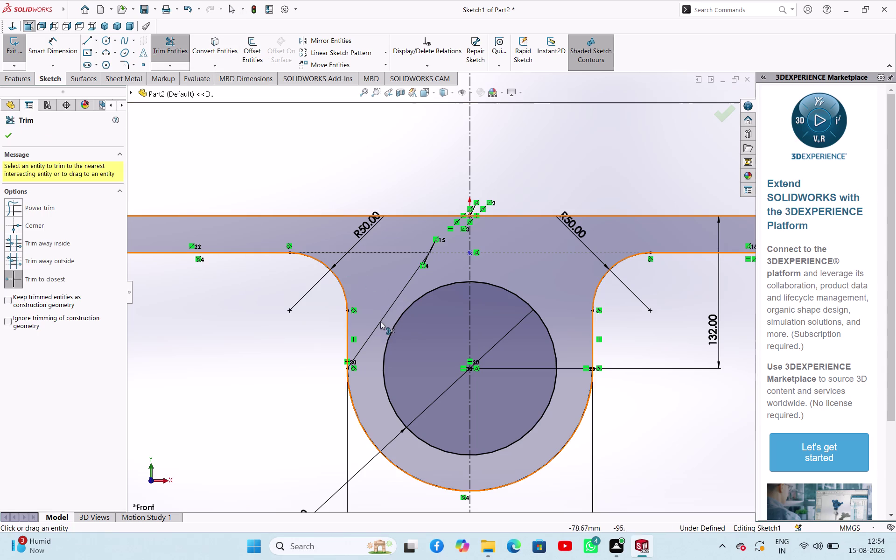
scroll(up, 3)
scroll(down, 3)
key(Escape)
key(Escape)
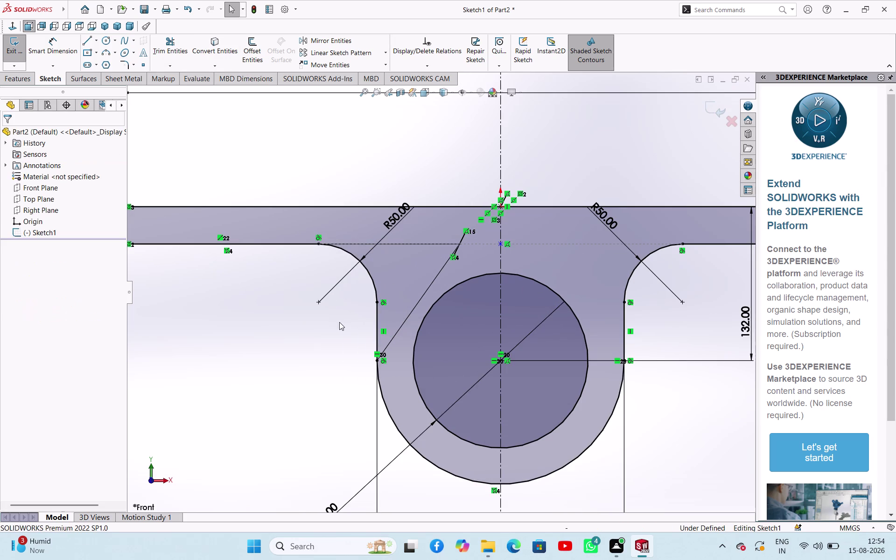
key(Escape)
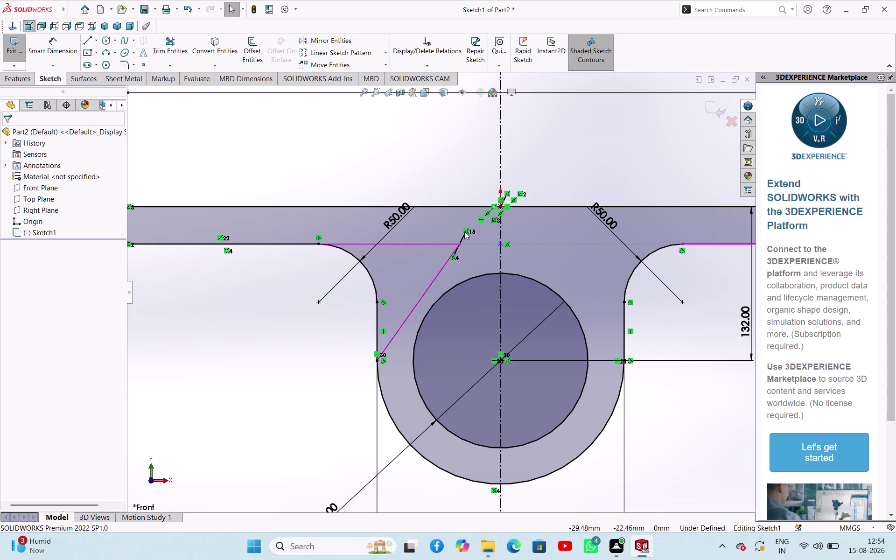
click(464, 232)
key(Delete)
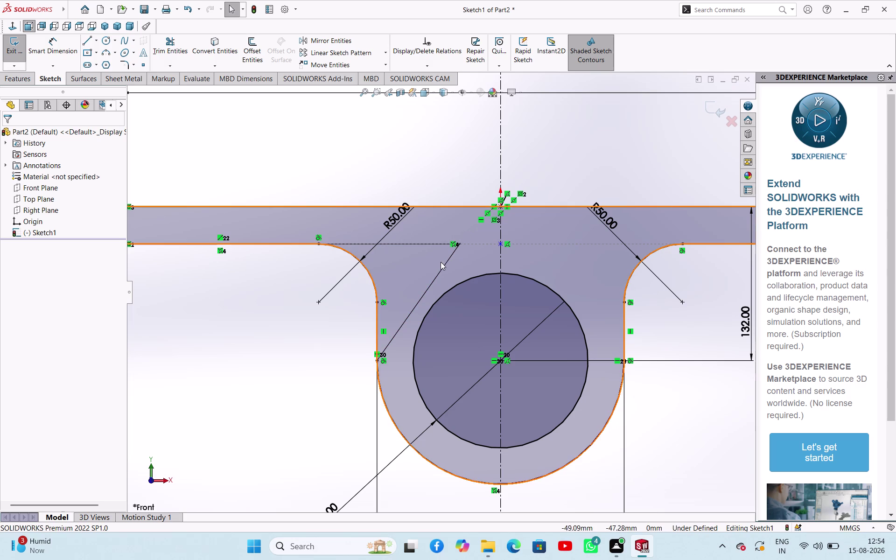
click(462, 243)
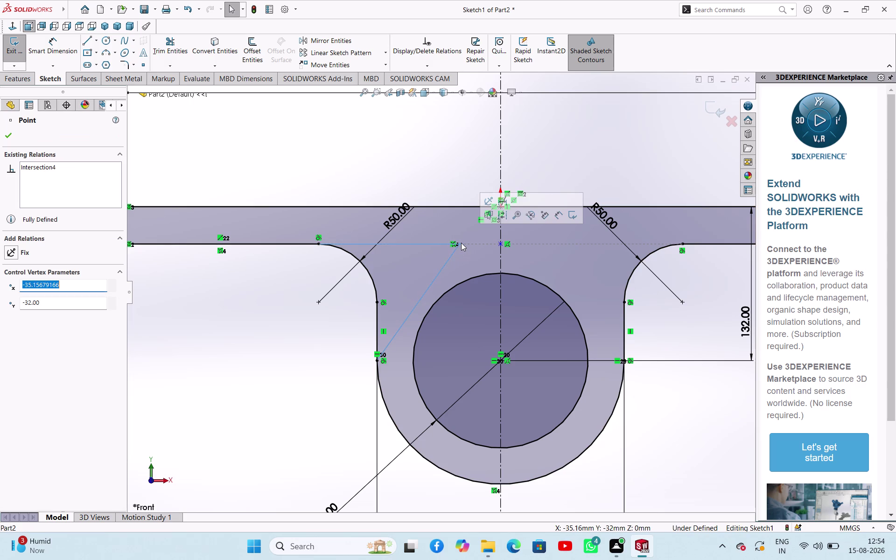
key(Delete)
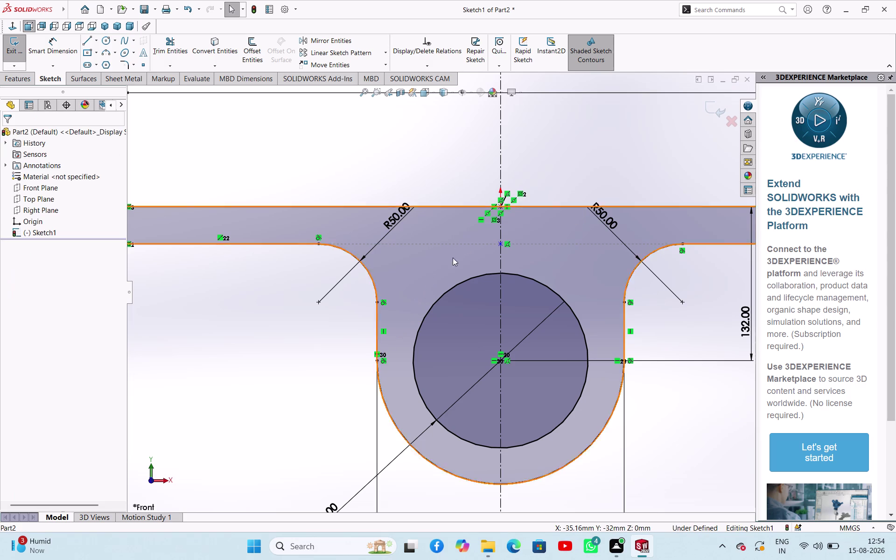
Zoom over the finished profile and exit Sketch1.
scroll(up, 3)
scroll(down, 3)
scroll(up, 3)
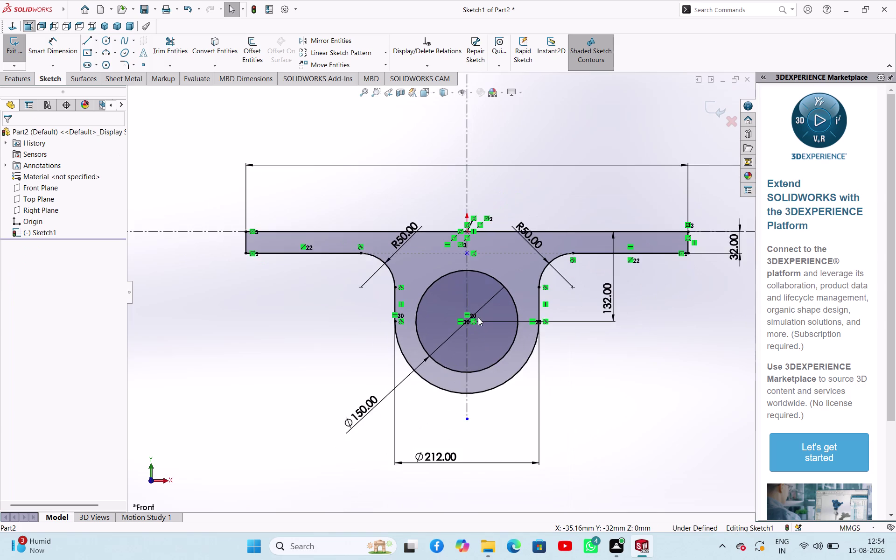
scroll(up, 3)
click(16, 43)
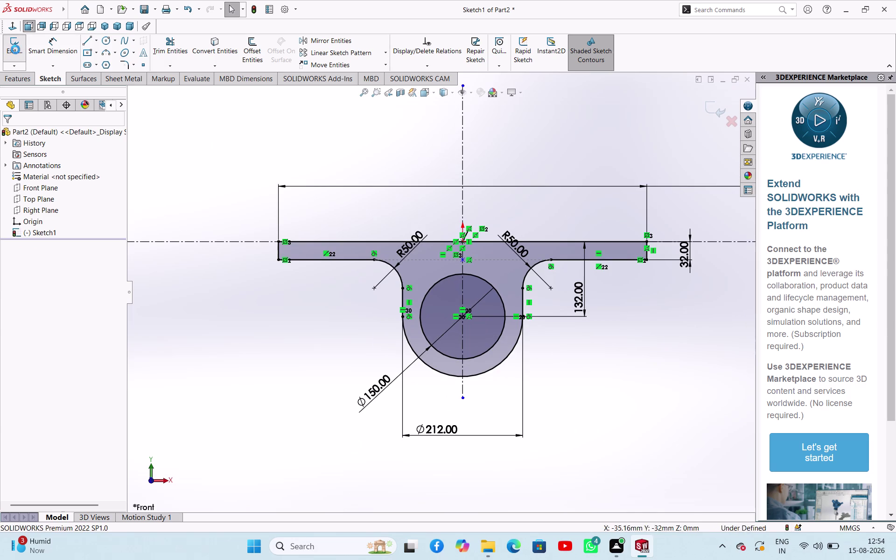
scroll(up, 3)
Extrude Sketch1's bar-and-lug profile into a 10 mm blind boss.
middle_drag(343, 189, 332, 193)
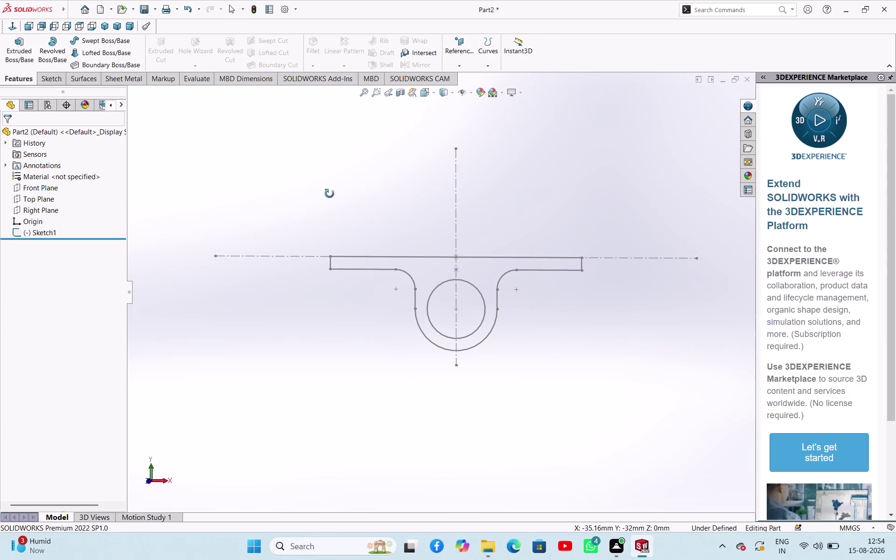
middle_drag(332, 193, 321, 222)
click(27, 62)
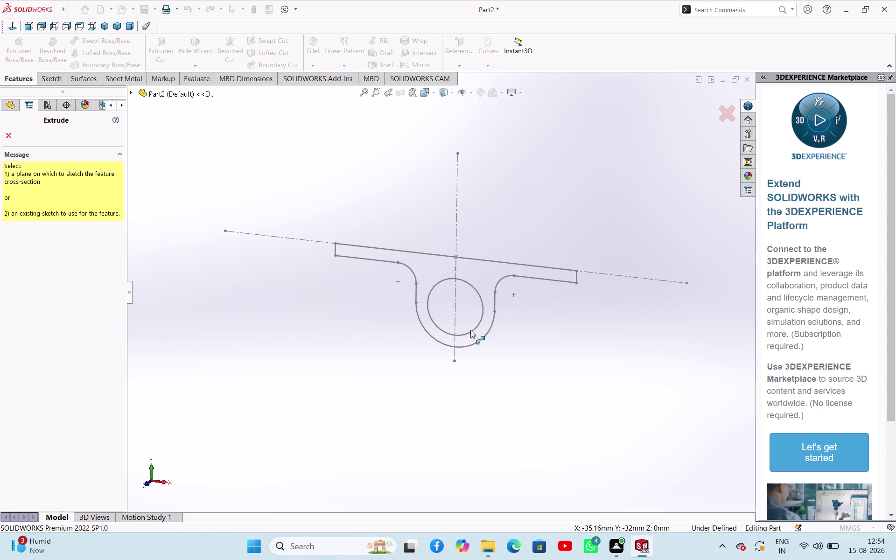
click(502, 280)
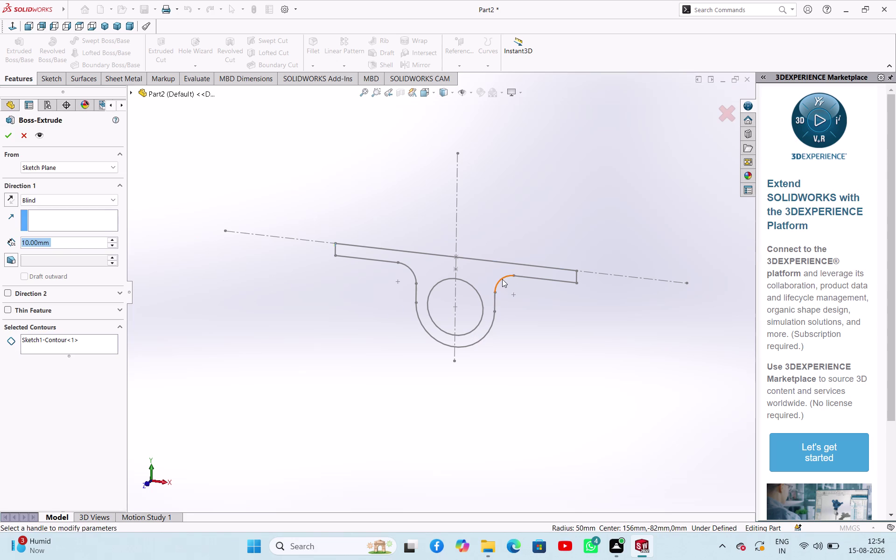
middle_drag(514, 246, 438, 278)
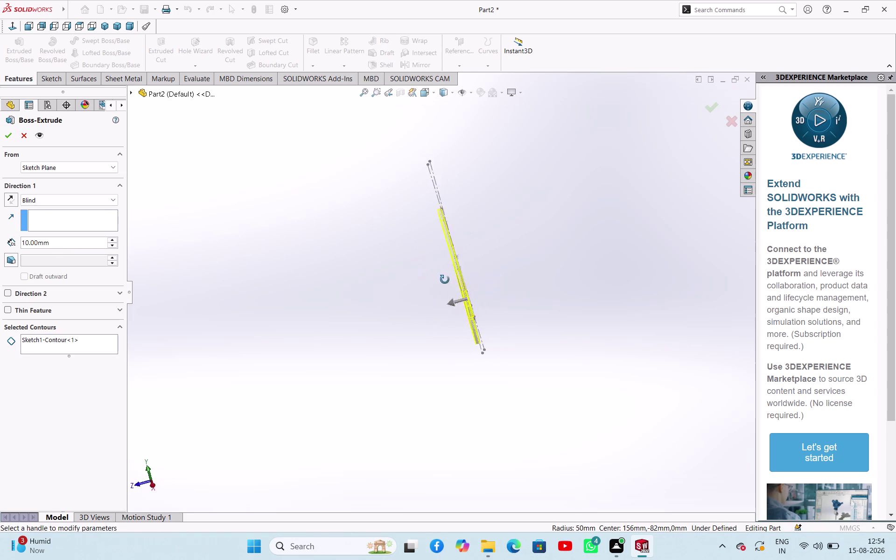
middle_drag(438, 279, 505, 248)
click(458, 305)
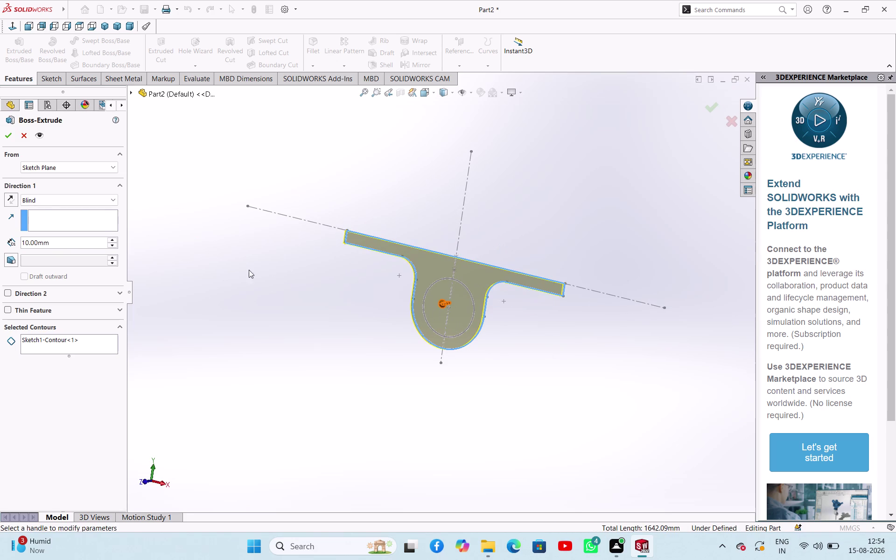
click(10, 135)
click(331, 344)
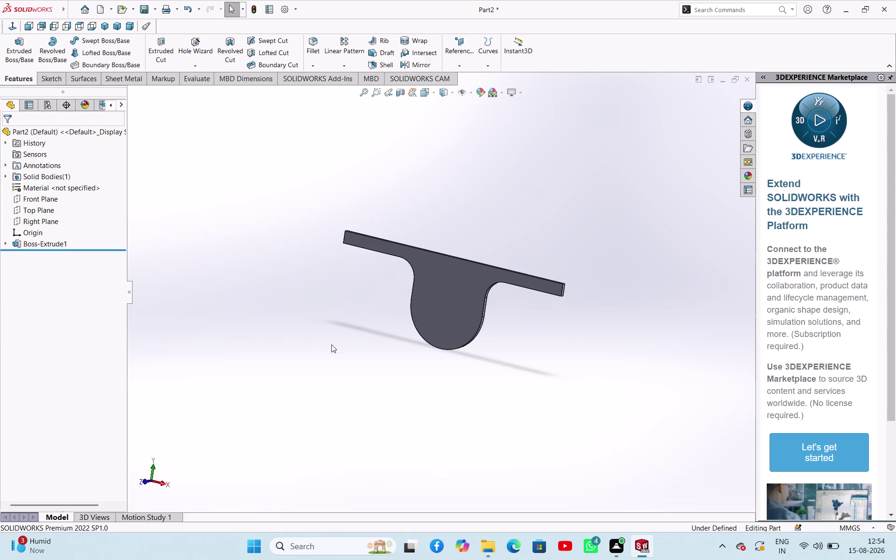
Select Boss-Extrude1 and reopen it with Edit Feature.
middle_drag(418, 331, 407, 317)
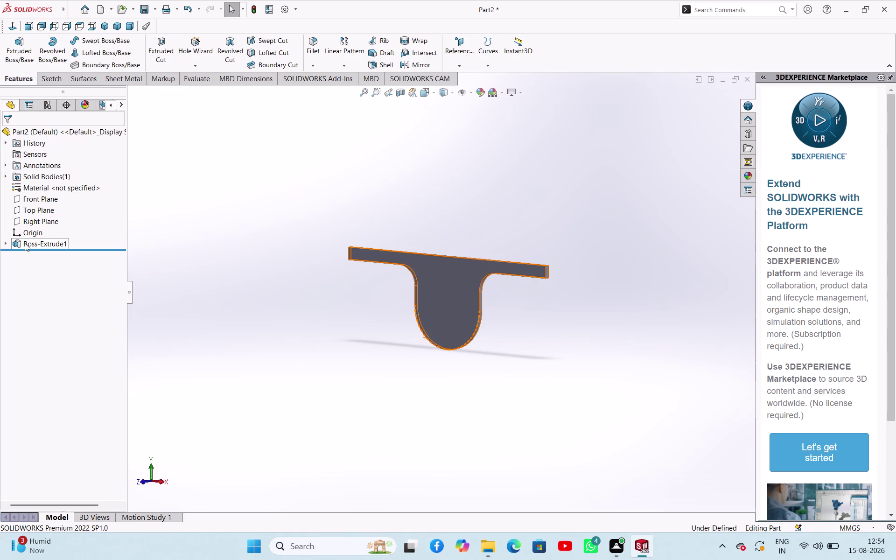
click(25, 243)
click(36, 220)
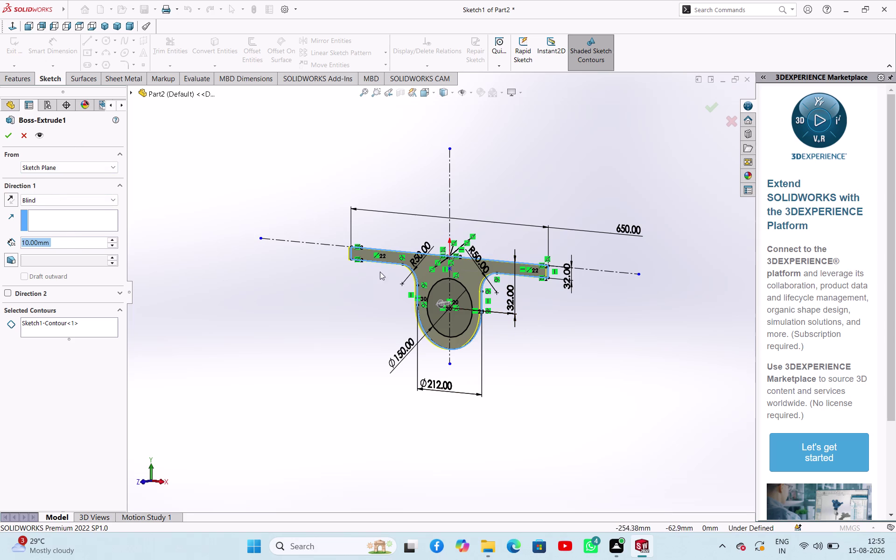
Close the extrusion settings, then reselect Boss-Extrude1 and reopen its settings.
click(467, 290)
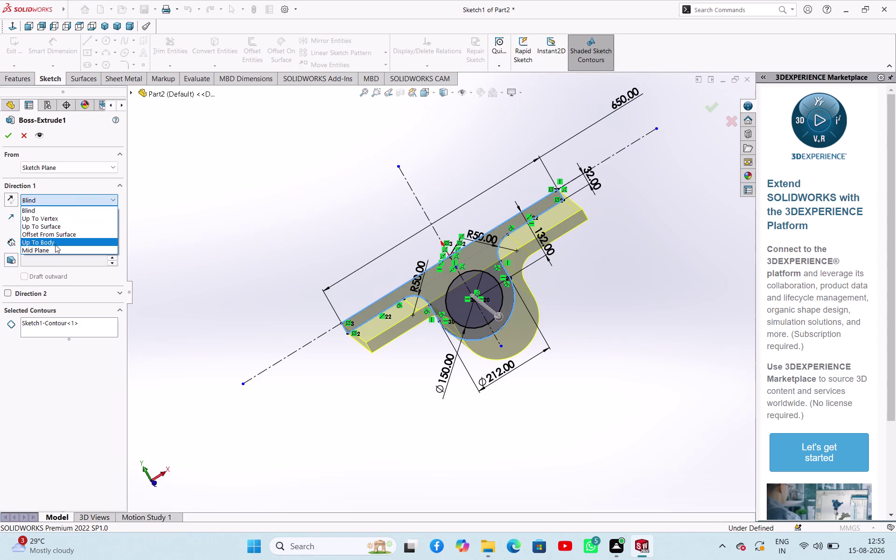
Reopen Boss-Extrude1's settings, review the end condition, and close unchanged.
click(53, 251)
click(7, 134)
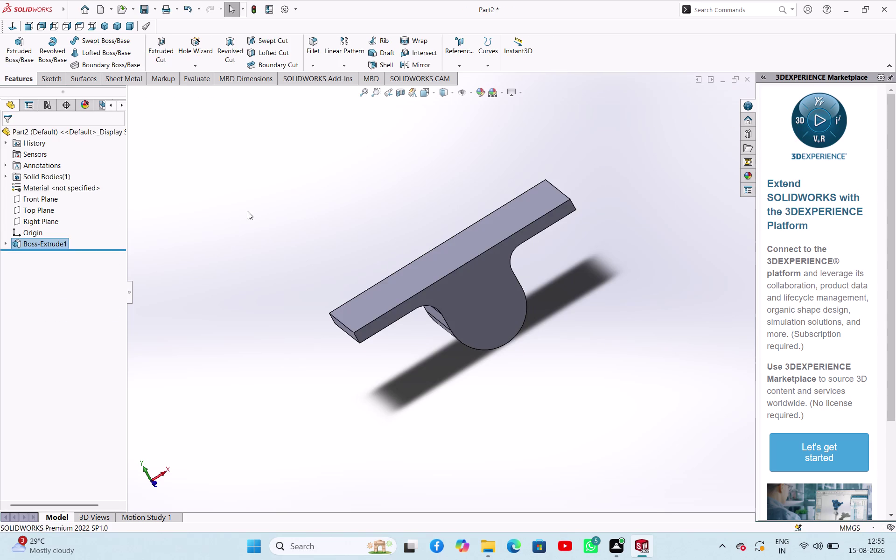
Select the block's flat profile face and start Sketch2 on it.
click(248, 212)
middle_drag(545, 372, 651, 271)
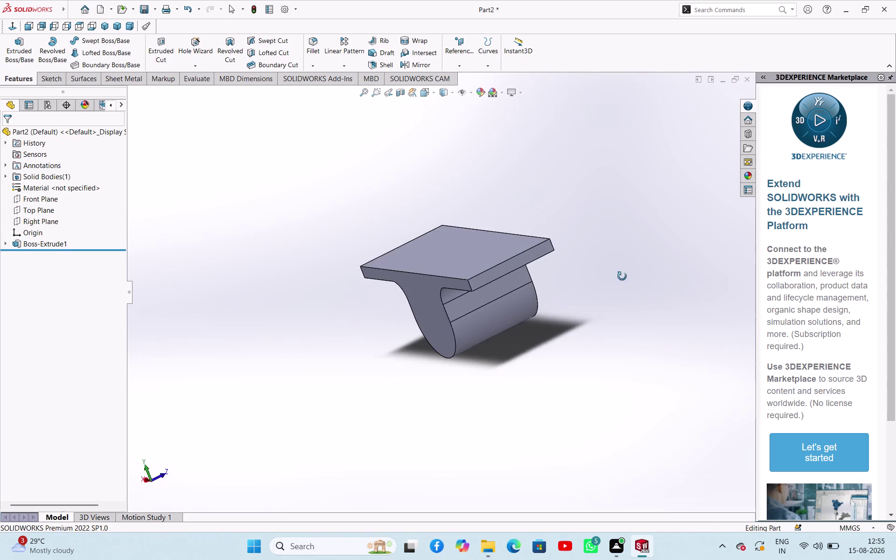
middle_drag(651, 271, 506, 330)
click(474, 306)
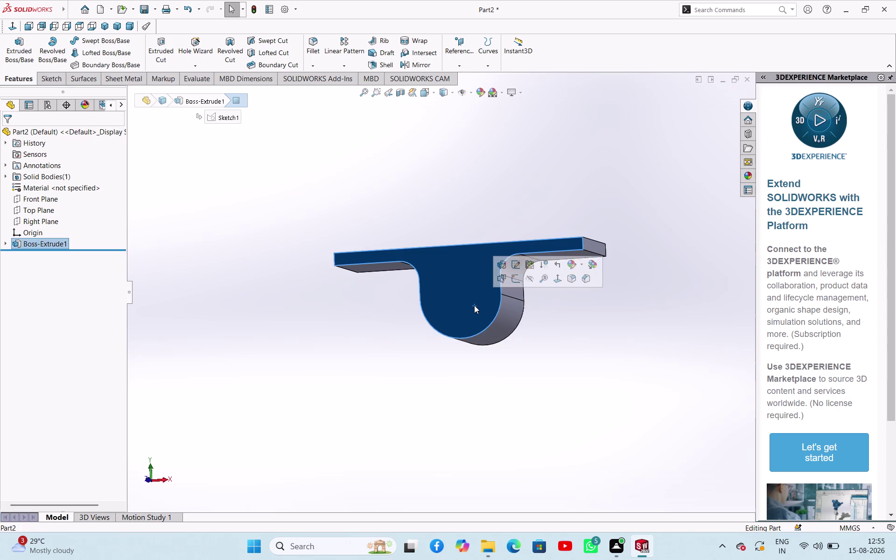
click(514, 274)
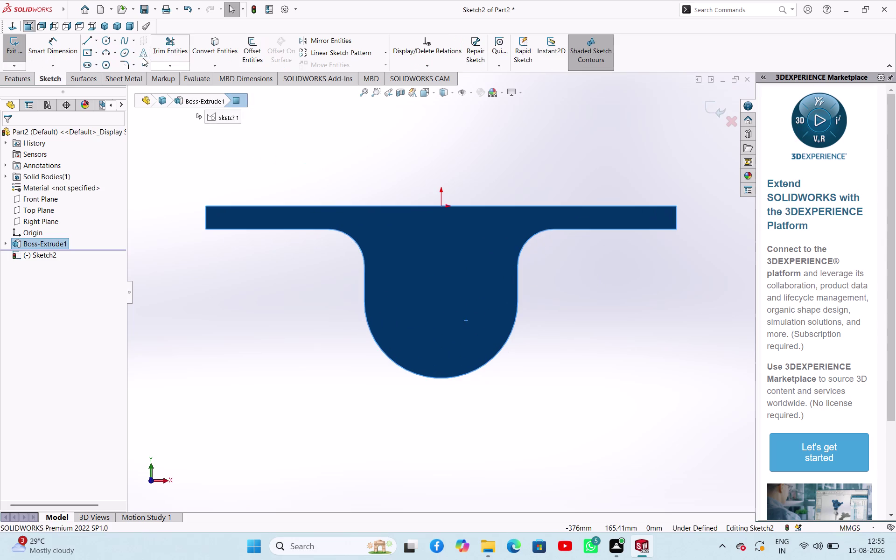
Sketch a circle inside the lug, centred on the vertical centreline.
click(107, 42)
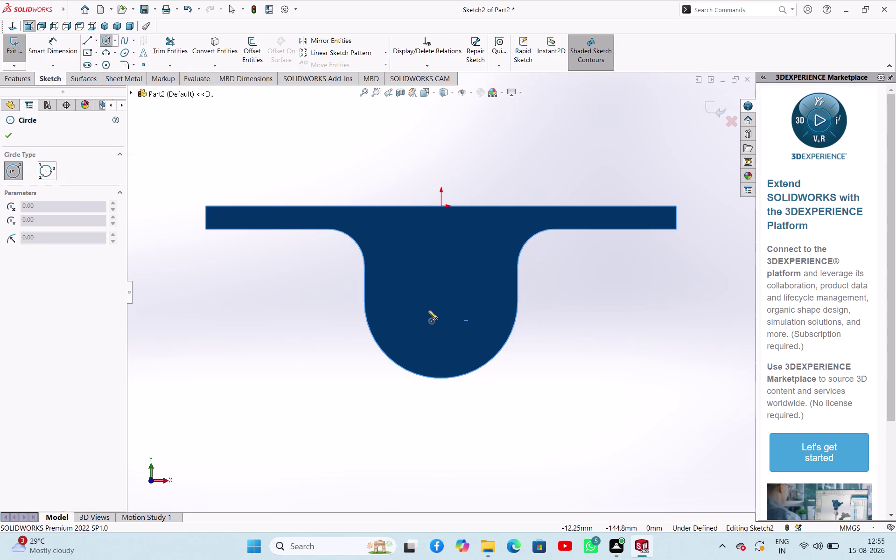
key(Escape)
key(Escape)
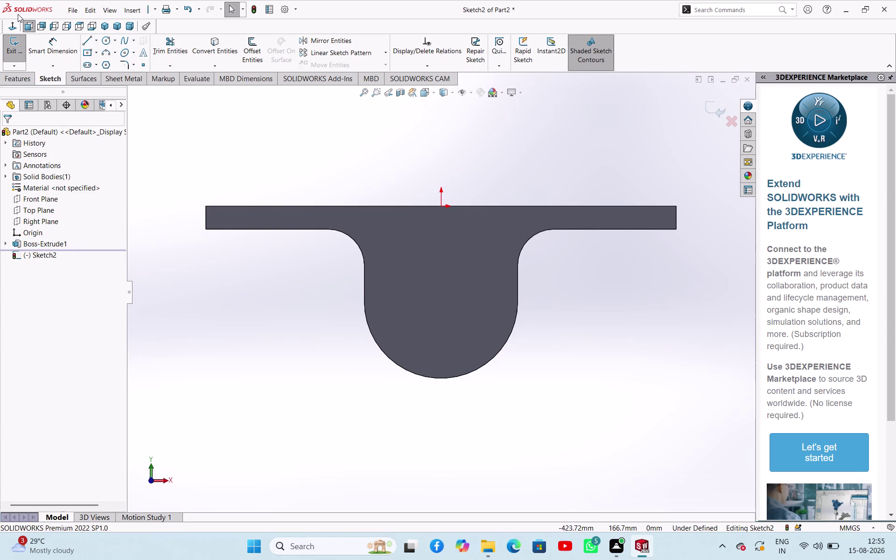
click(106, 37)
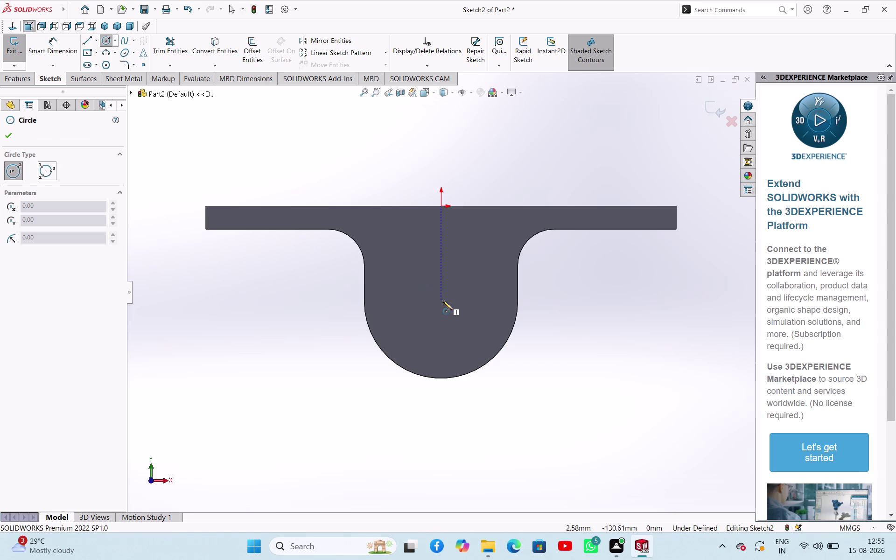
click(442, 310)
click(466, 331)
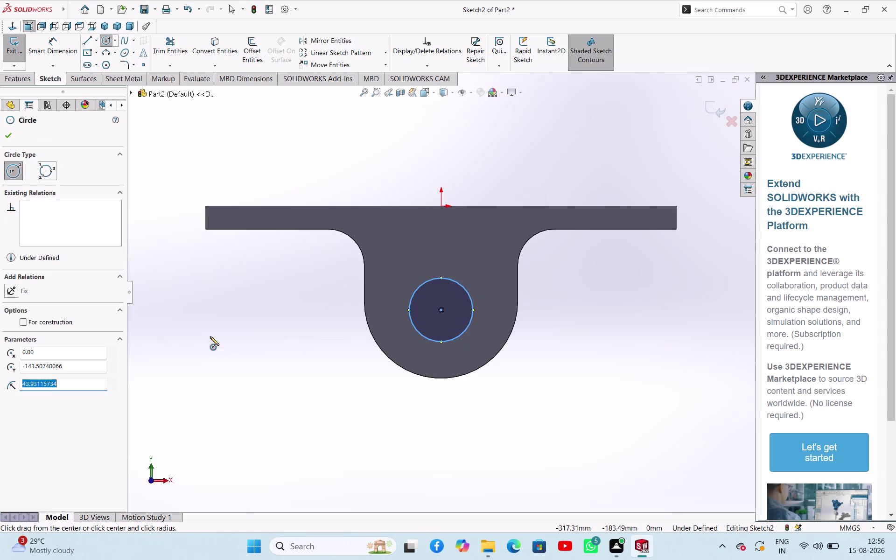
right_click(210, 336)
click(251, 349)
right_drag(253, 353, 268, 292)
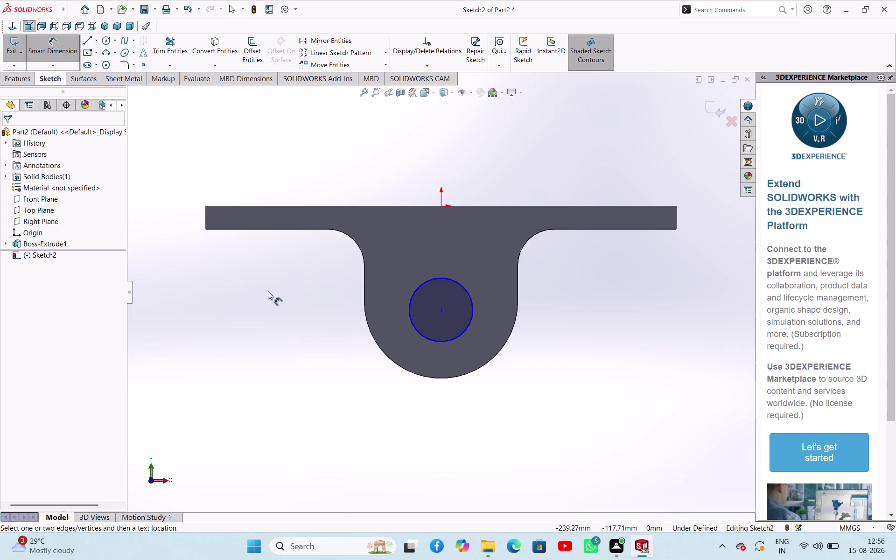
Dimension the circle centre 325 mm horizontally from the bar's right end.
click(440, 312)
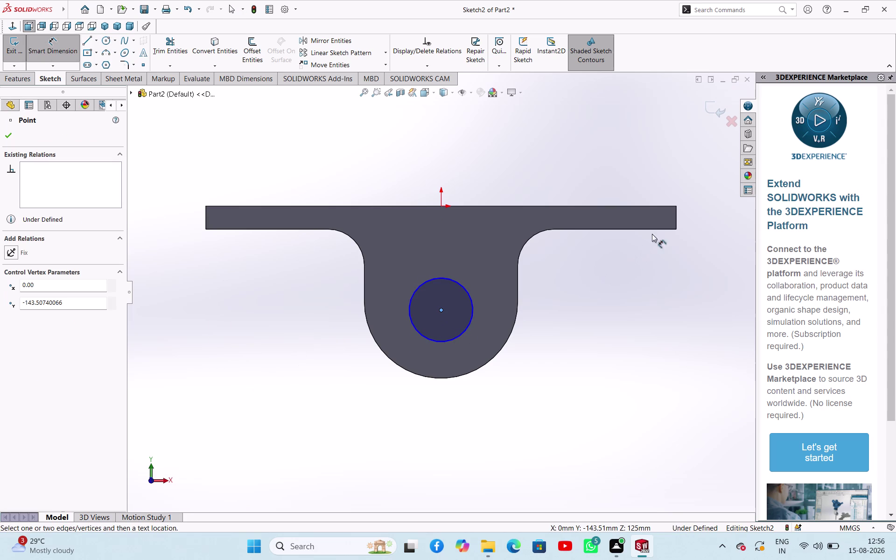
click(677, 216)
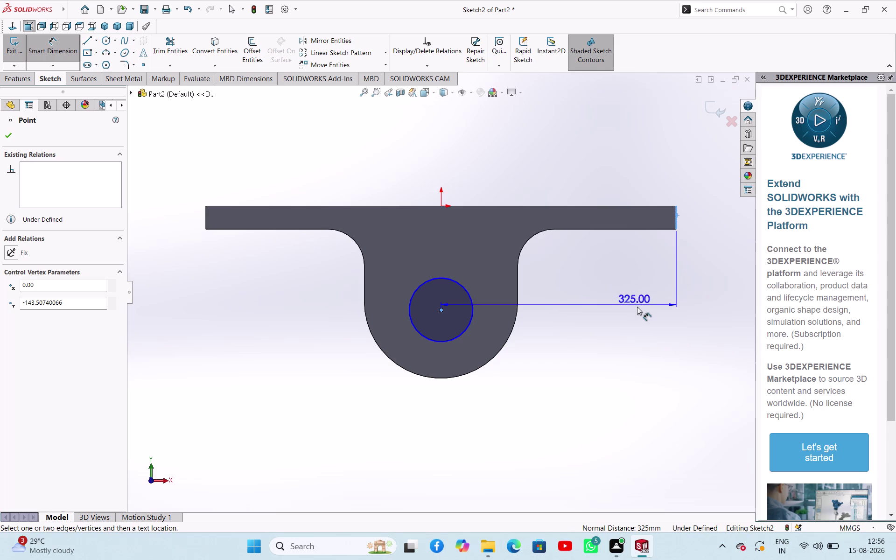
click(586, 154)
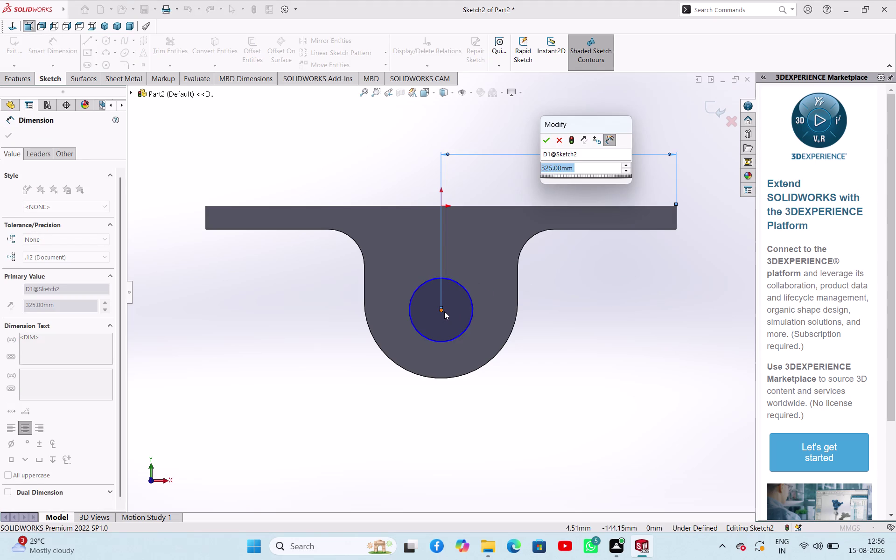
click(441, 311)
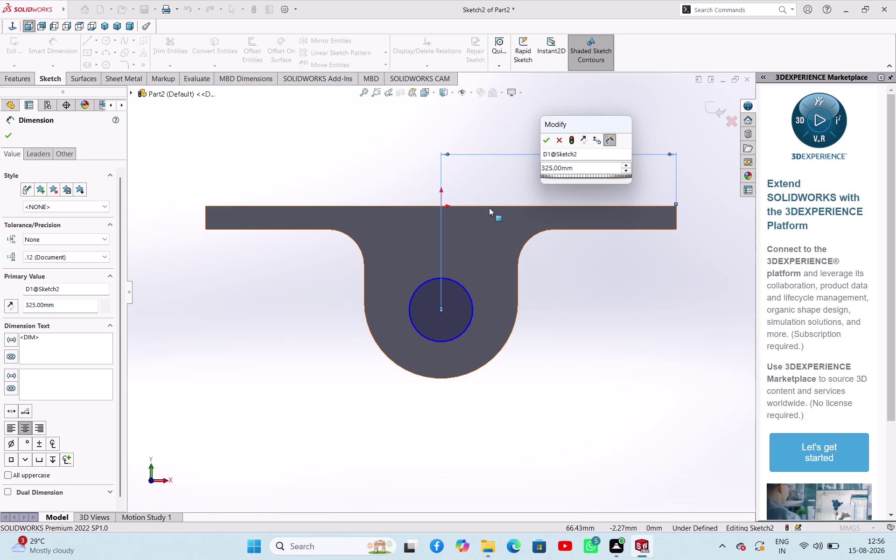
click(545, 140)
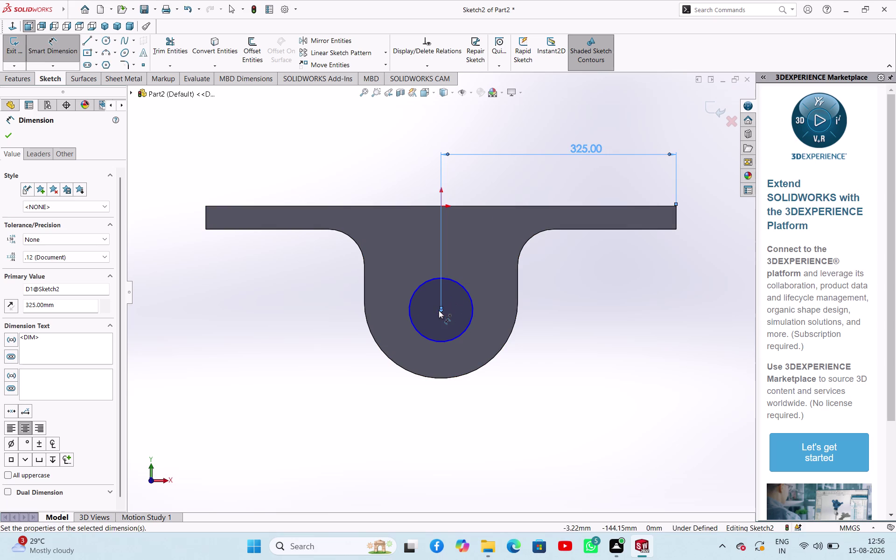
key(Escape)
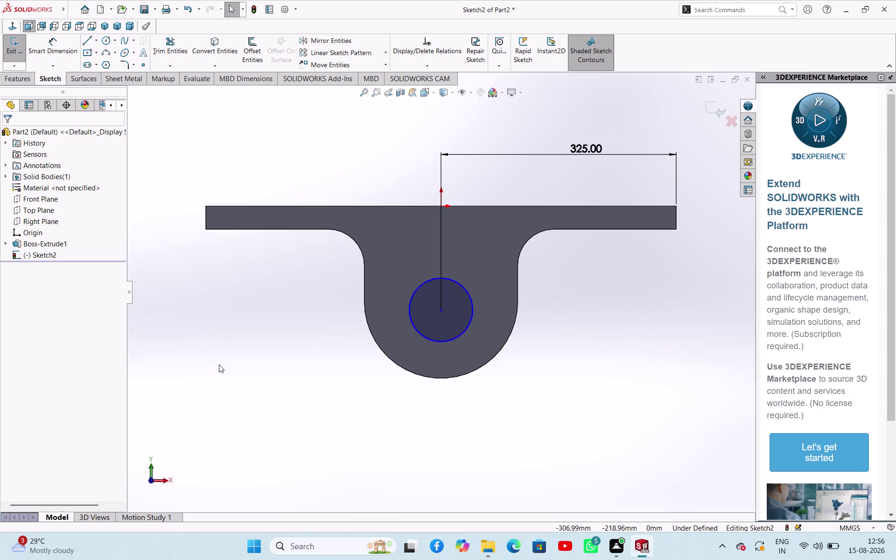
right_drag(202, 391, 221, 327)
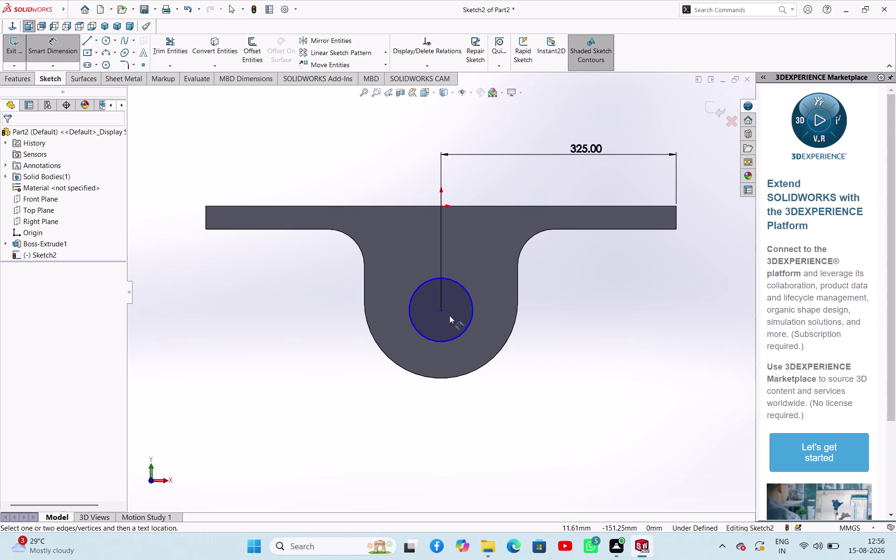
Dimension the circle centre 132 mm below the bar's top edge.
click(443, 310)
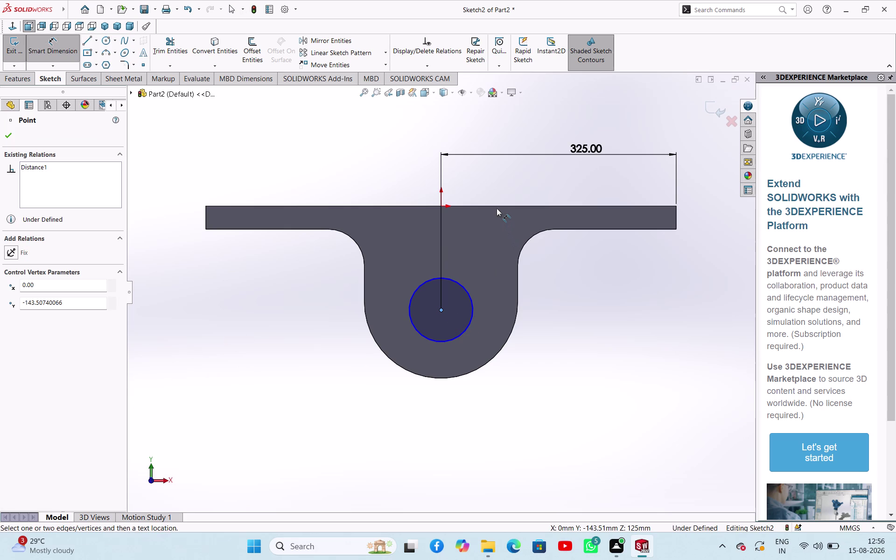
click(497, 206)
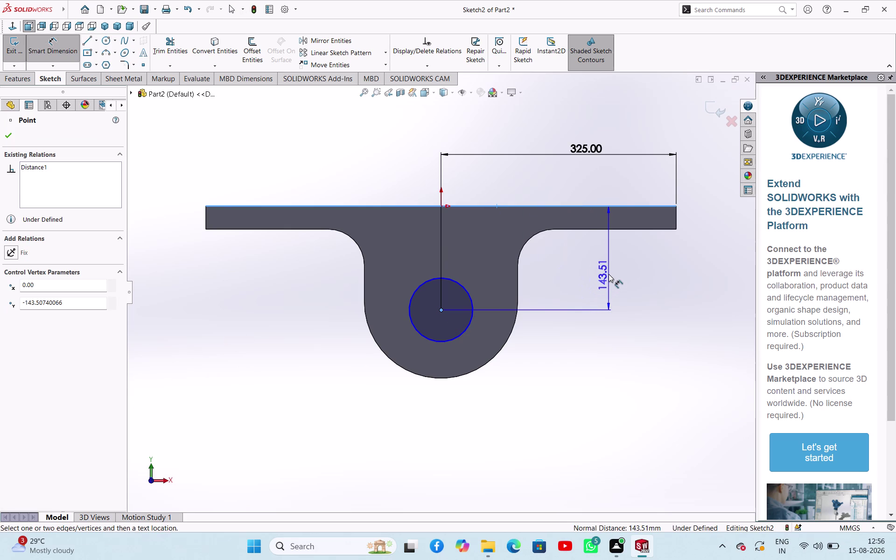
click(609, 274)
key(1)
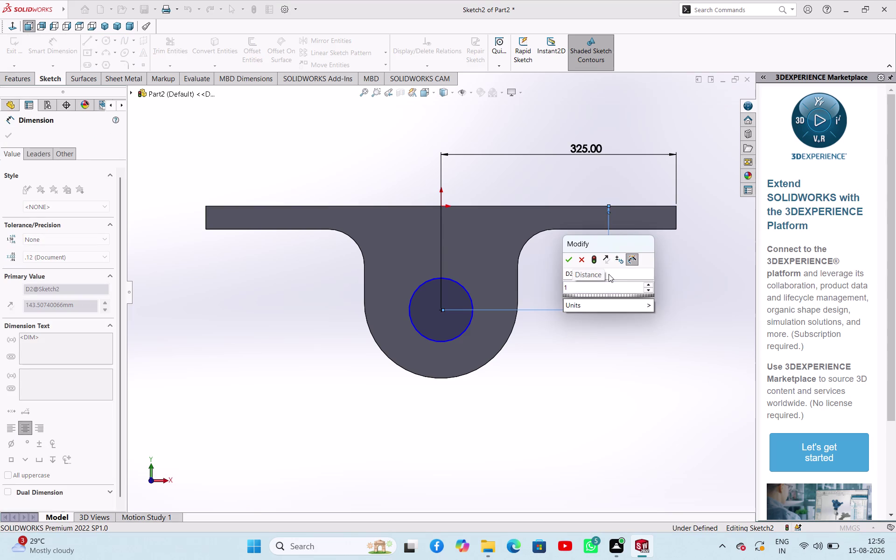
text(32)
key(Return)
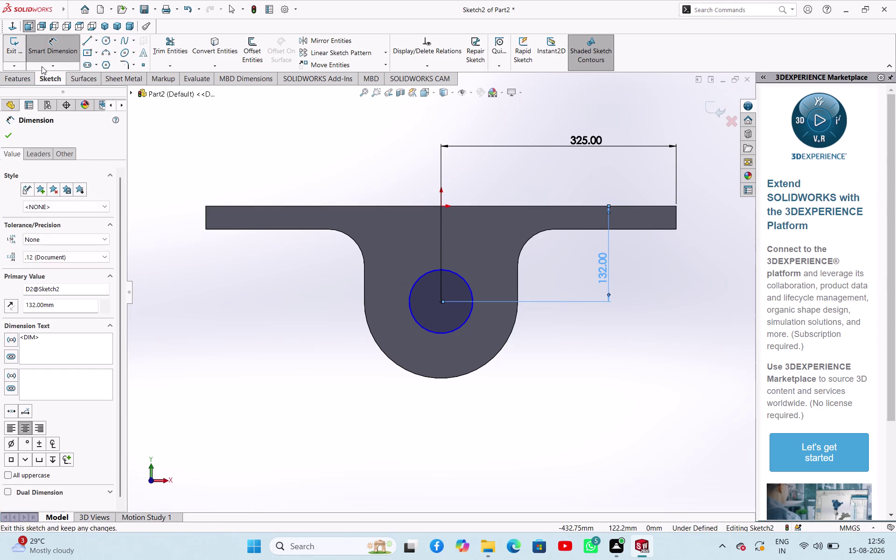
click(11, 135)
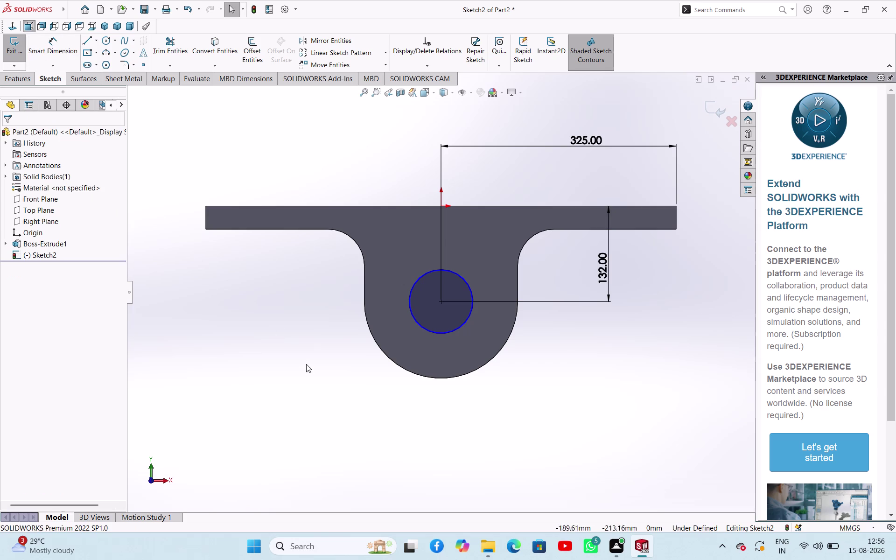
Exit Sketch2 and orbit to an angled 3D view.
click(307, 366)
scroll(up, 3)
scroll(down, 3)
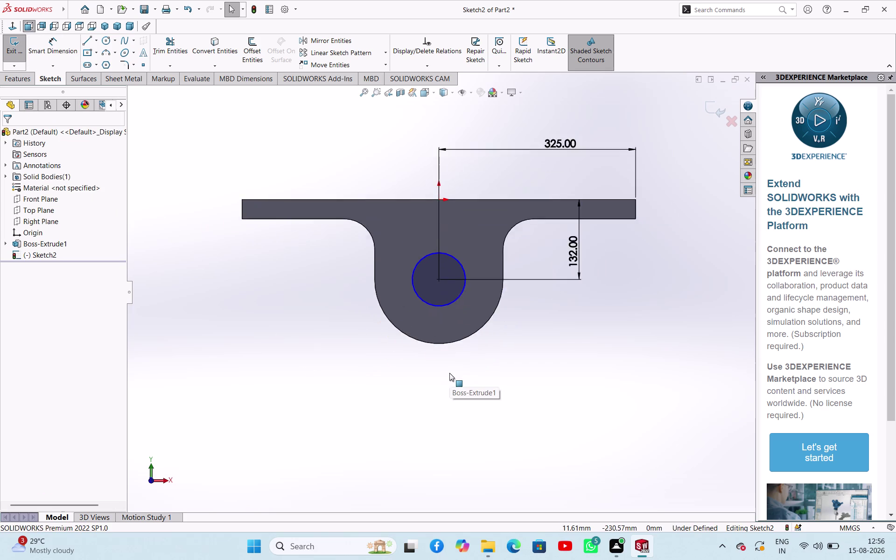
scroll(down, 3)
click(18, 47)
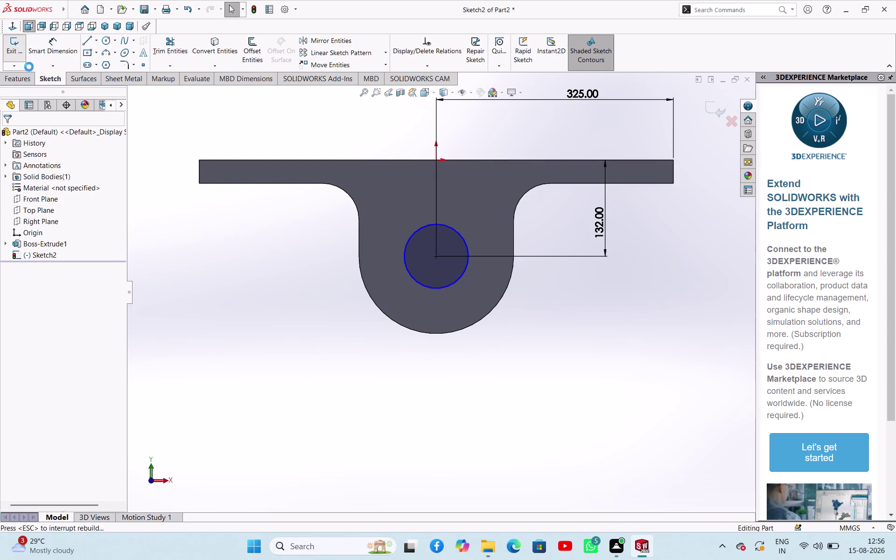
middle_drag(266, 357, 258, 386)
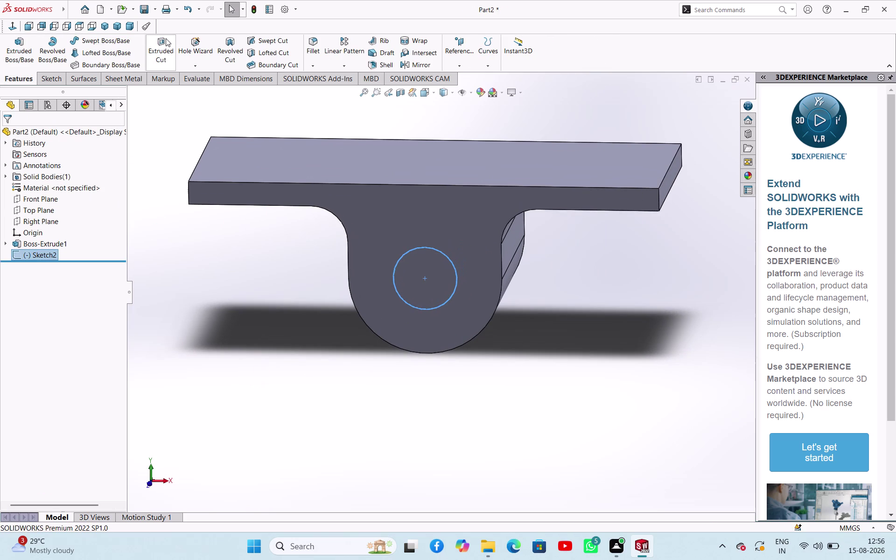
Start an extruded cut from the Sketch2 circle with a 50 mm depth.
click(165, 38)
middle_drag(437, 338, 433, 339)
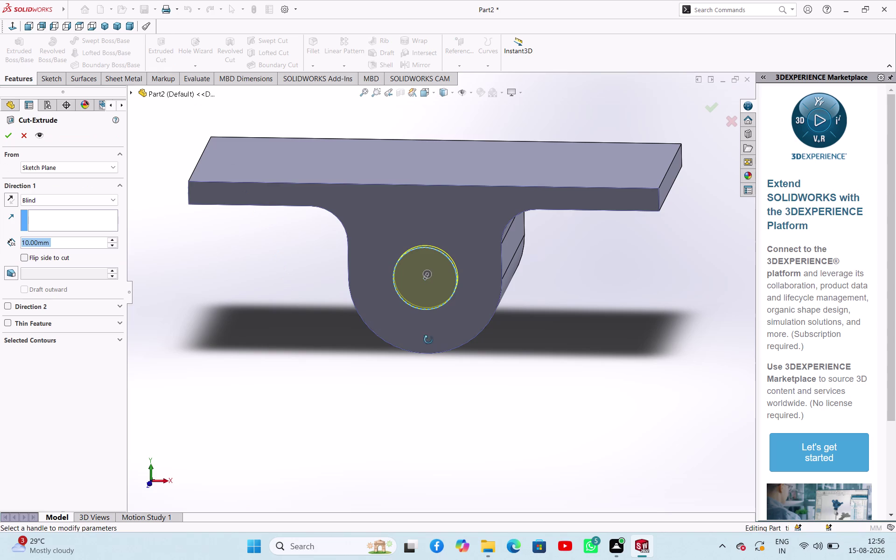
middle_drag(433, 340, 385, 349)
drag(368, 285, 416, 280)
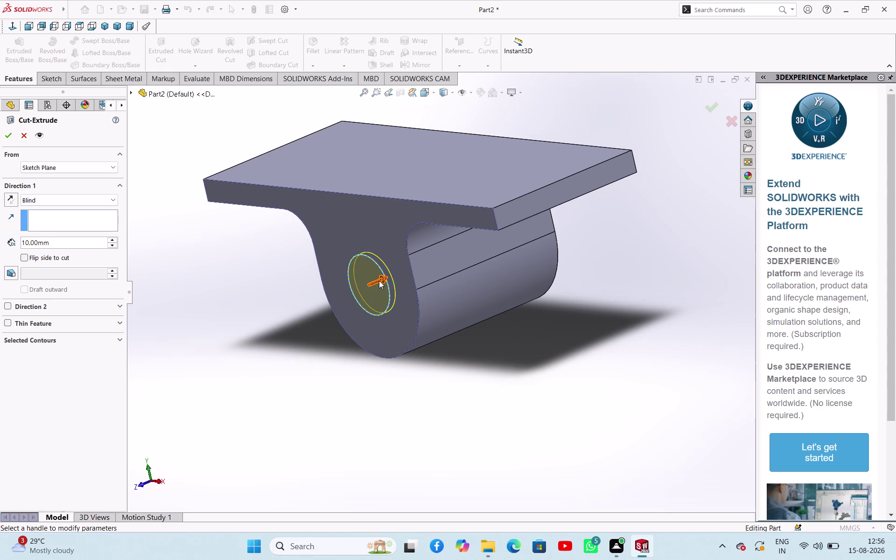
drag(377, 280, 582, 226)
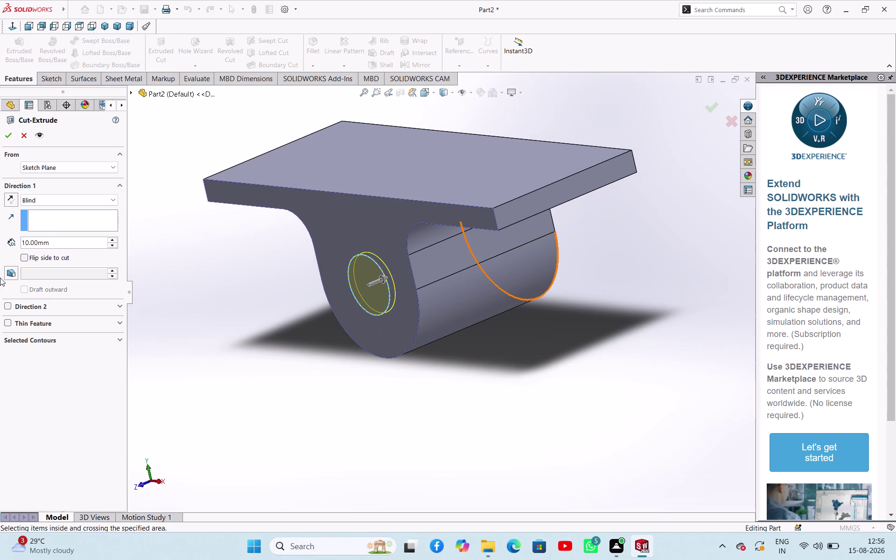
double_click(53, 242)
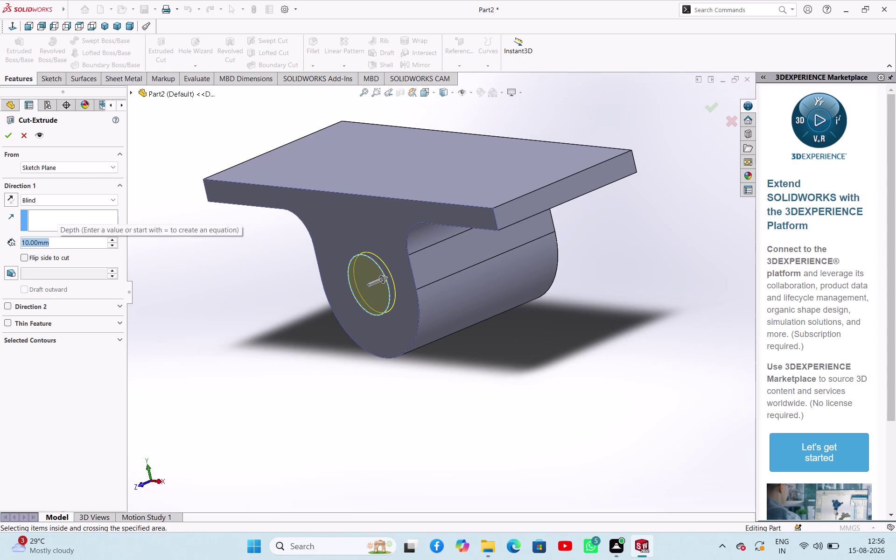
text(50)
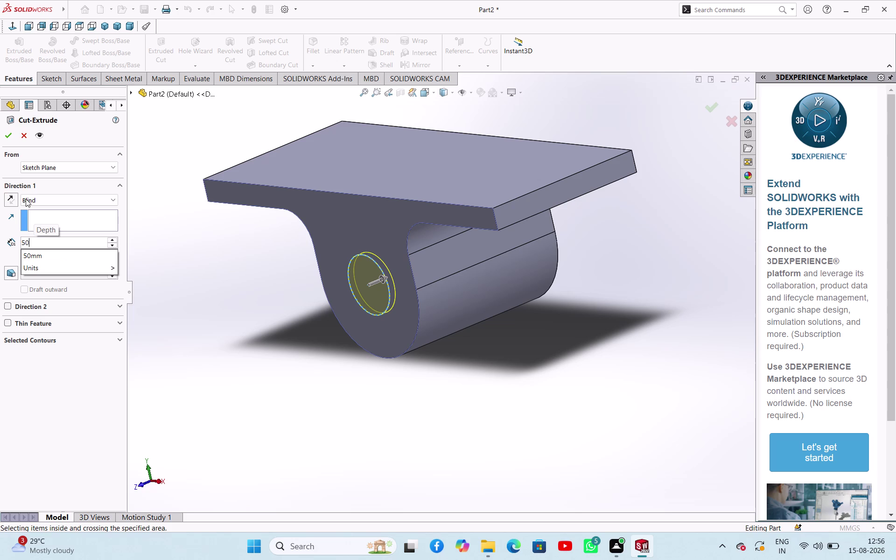
click(218, 261)
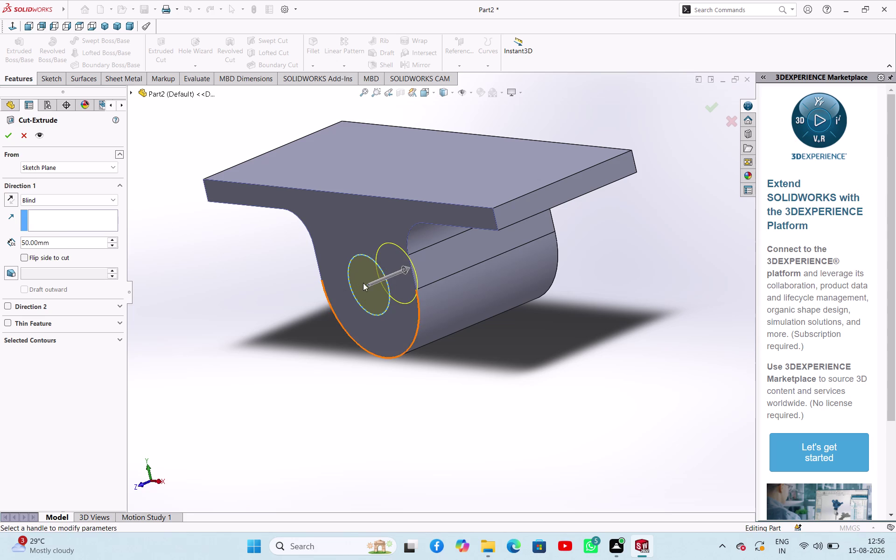
Drag the cut depth to 462 mm past the lug's far end and accept.
drag(408, 270, 605, 245)
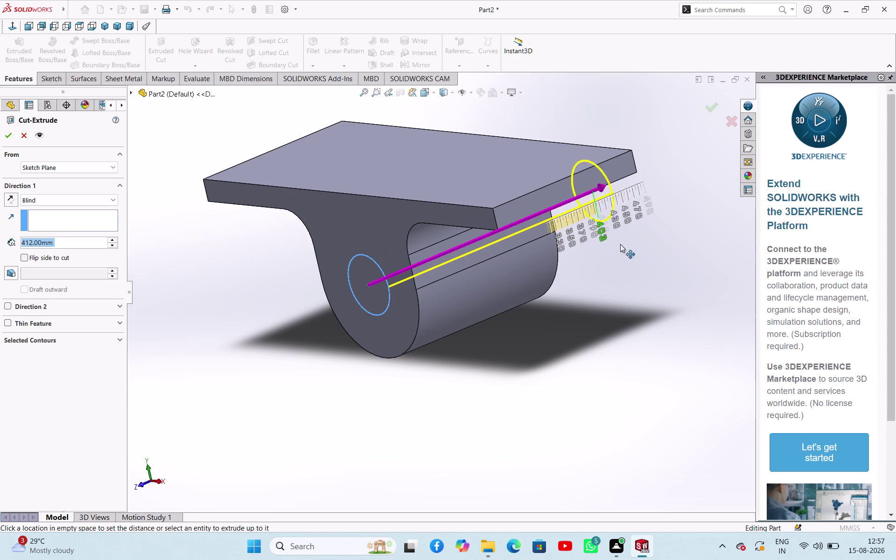
drag(606, 245, 641, 244)
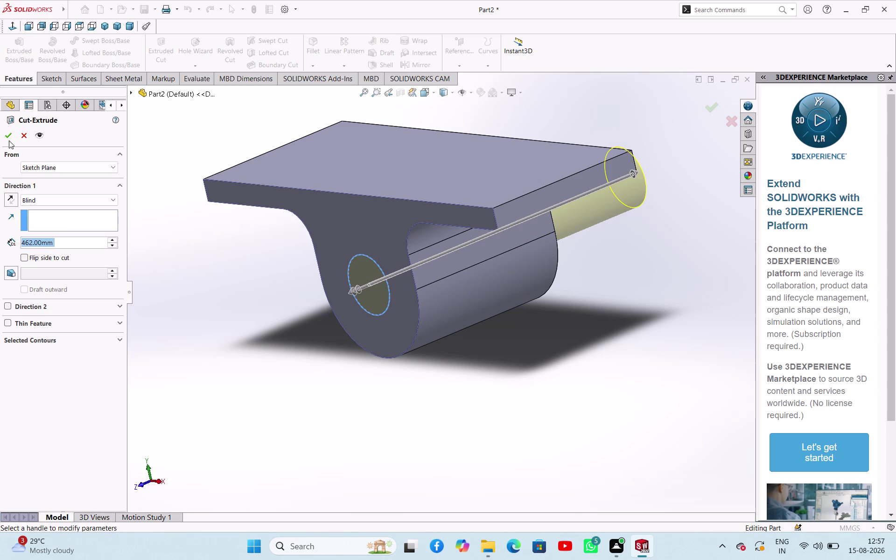
click(9, 141)
click(253, 307)
middle_drag(381, 364, 439, 322)
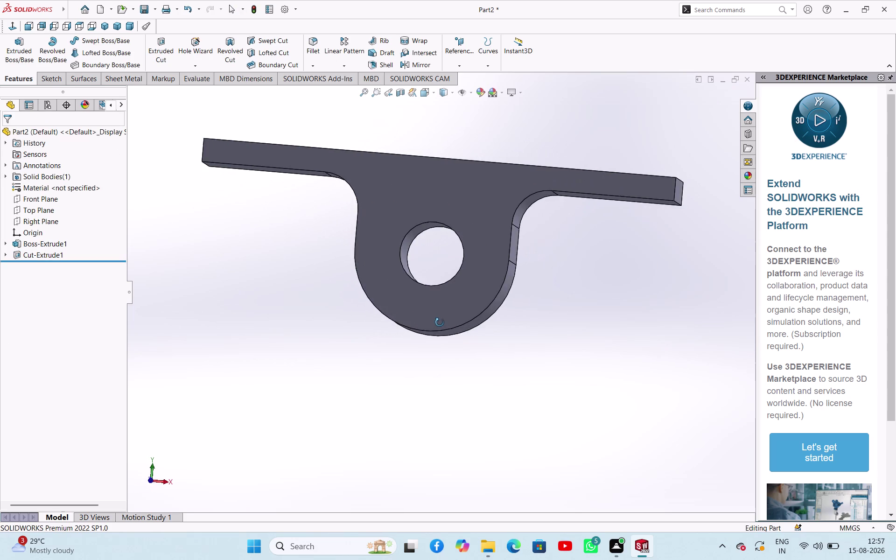
Reopen Cut-Extrude1's settings and close them unchanged.
middle_drag(440, 323, 433, 345)
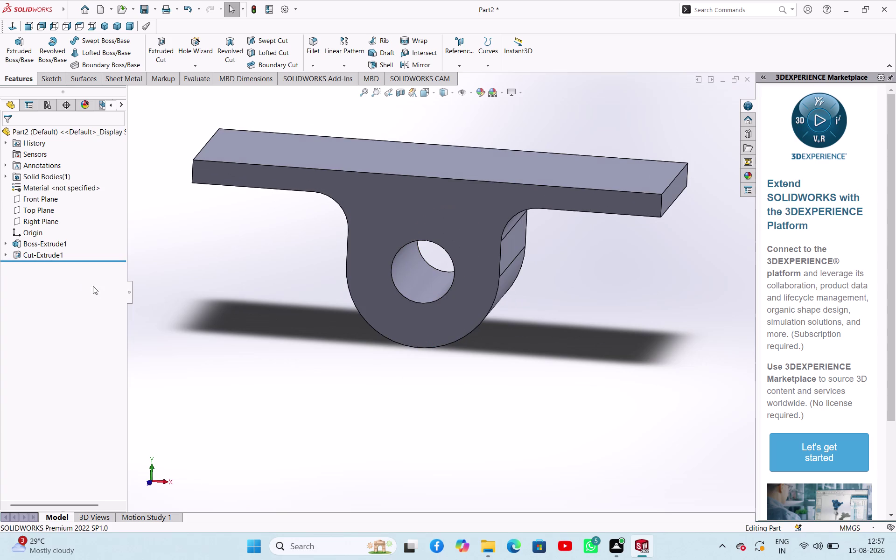
click(178, 309)
click(55, 255)
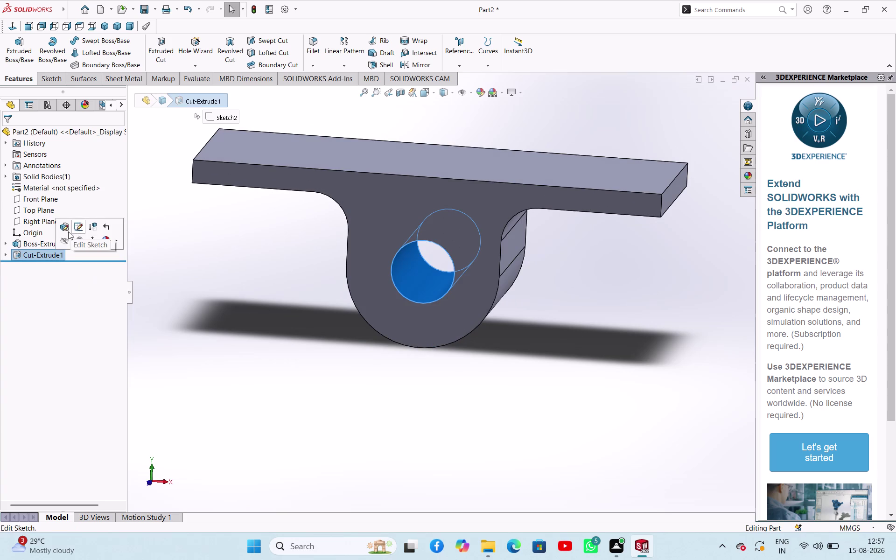
click(60, 229)
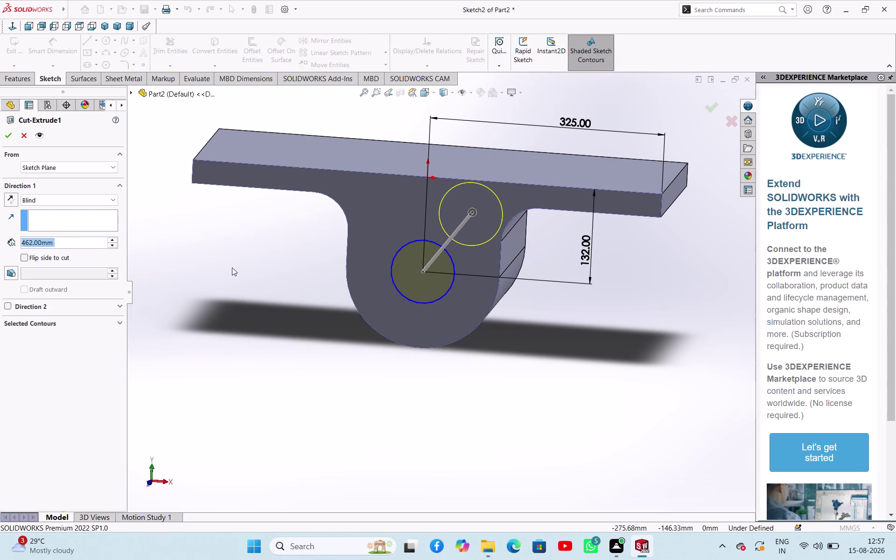
click(13, 134)
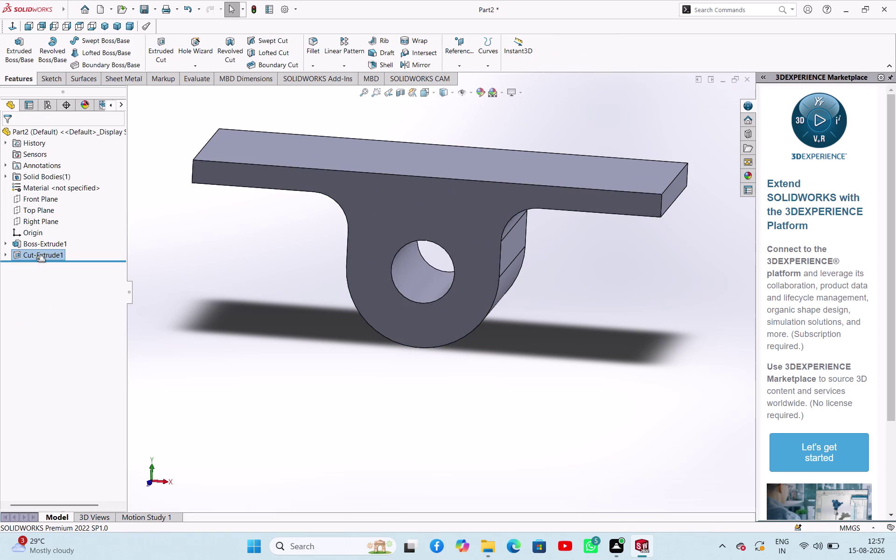
Reopen Cut-Extrude1 and review the cut start options.
click(45, 244)
click(200, 289)
click(34, 253)
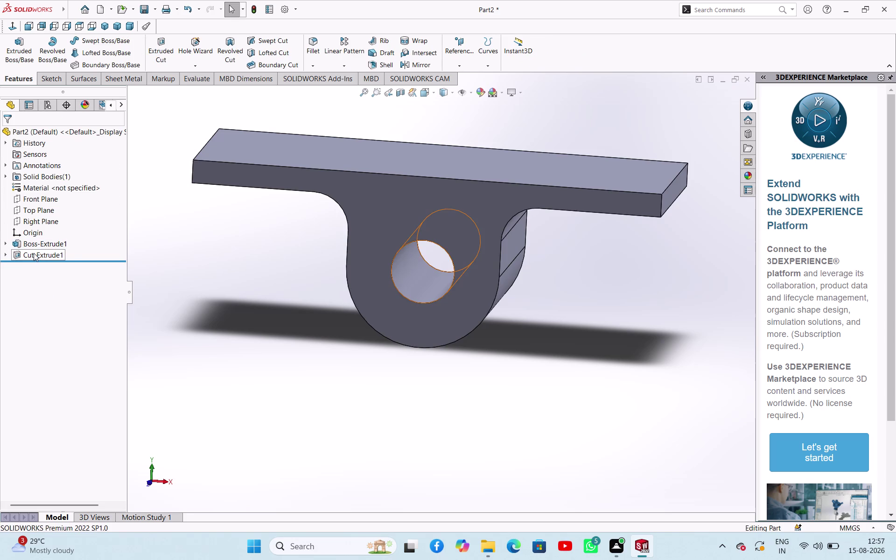
click(46, 228)
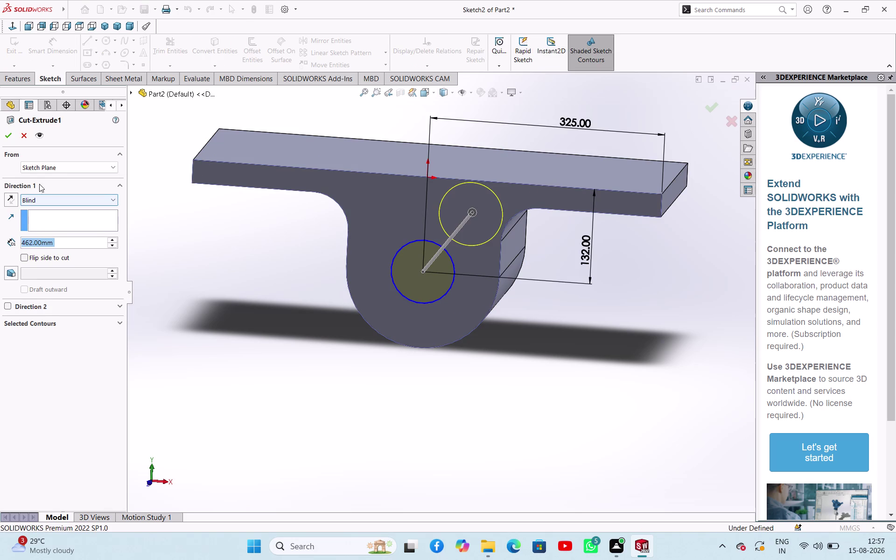
click(55, 163)
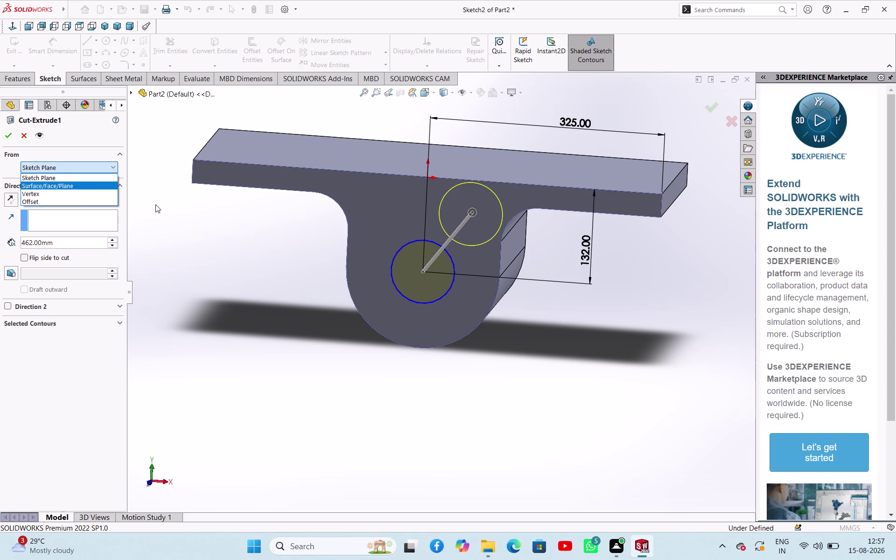
click(193, 260)
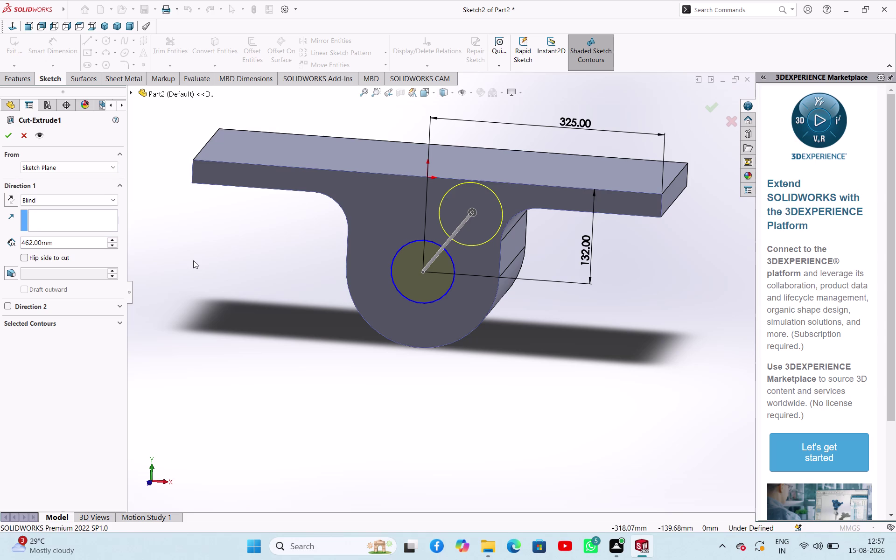
click(193, 260)
click(300, 294)
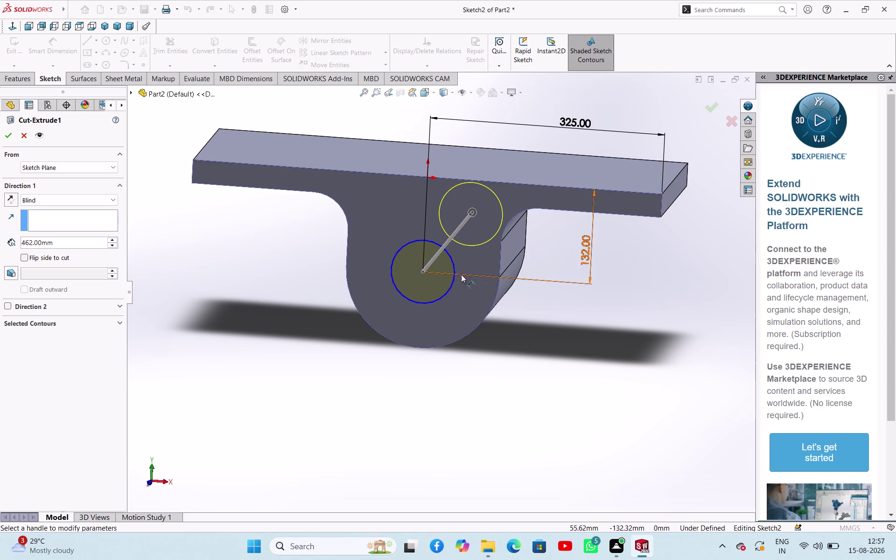
click(453, 279)
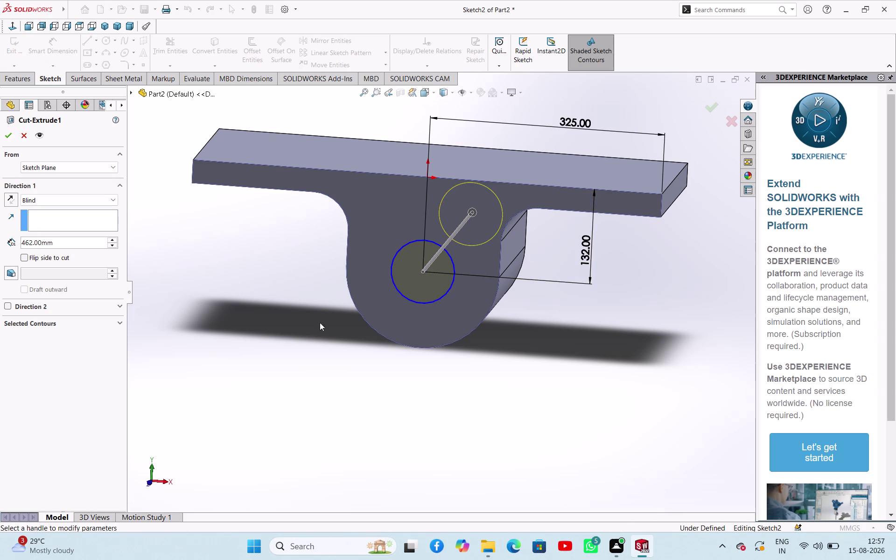
Check the 462 mm blind cut preview from above and below, then accept.
right_drag(296, 324, 304, 267)
right_drag(292, 196, 291, 199)
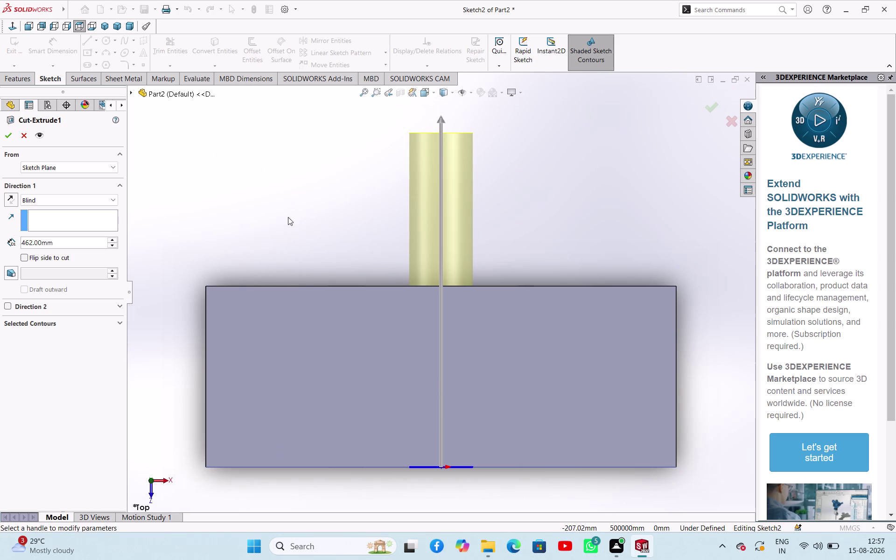
right_drag(292, 200, 282, 246)
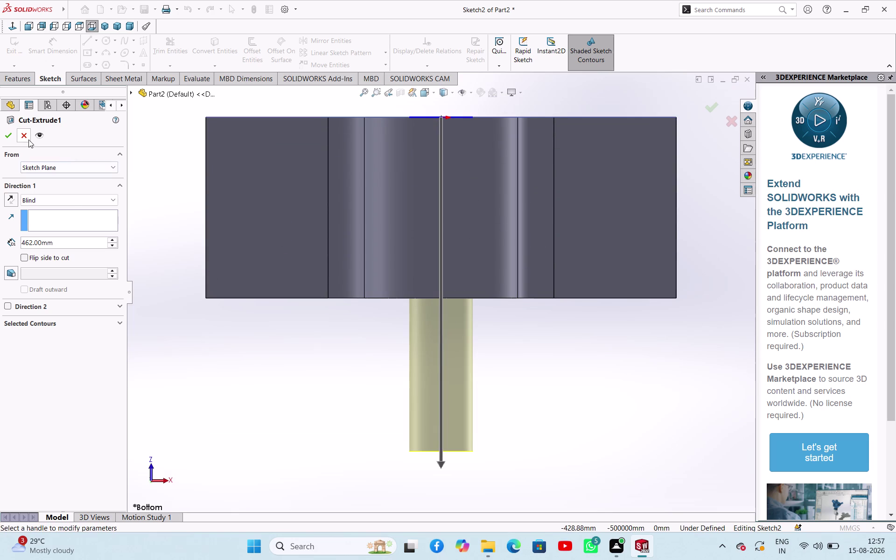
click(28, 139)
click(148, 276)
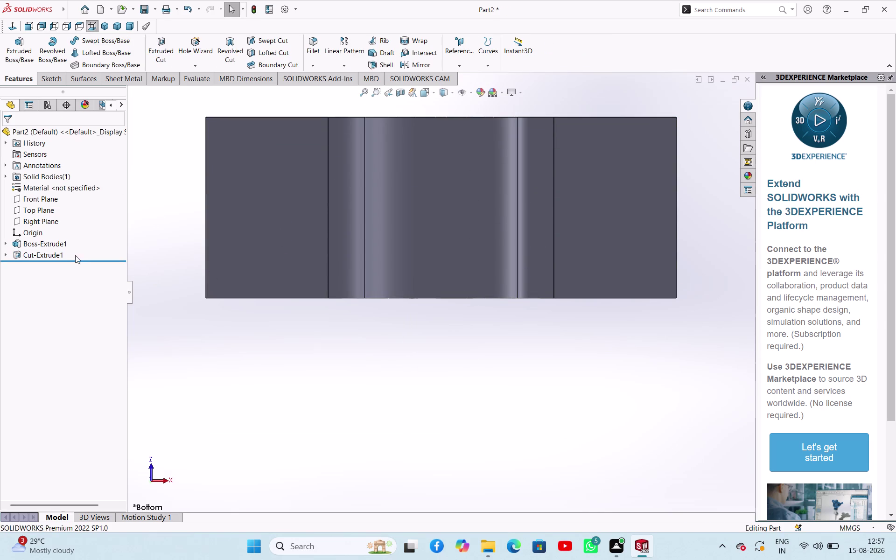
click(62, 253)
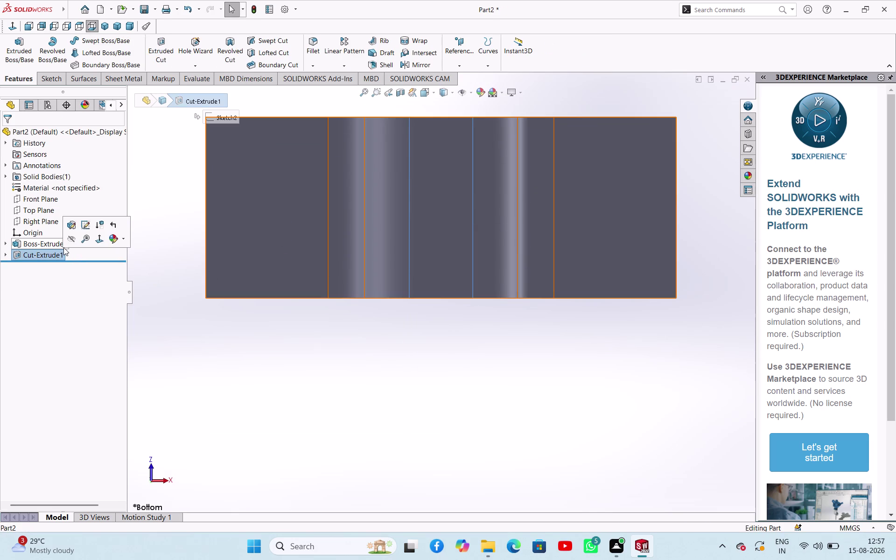
Expand Cut-Extrude1 and open Sketch2 for editing.
click(201, 317)
double_click(46, 259)
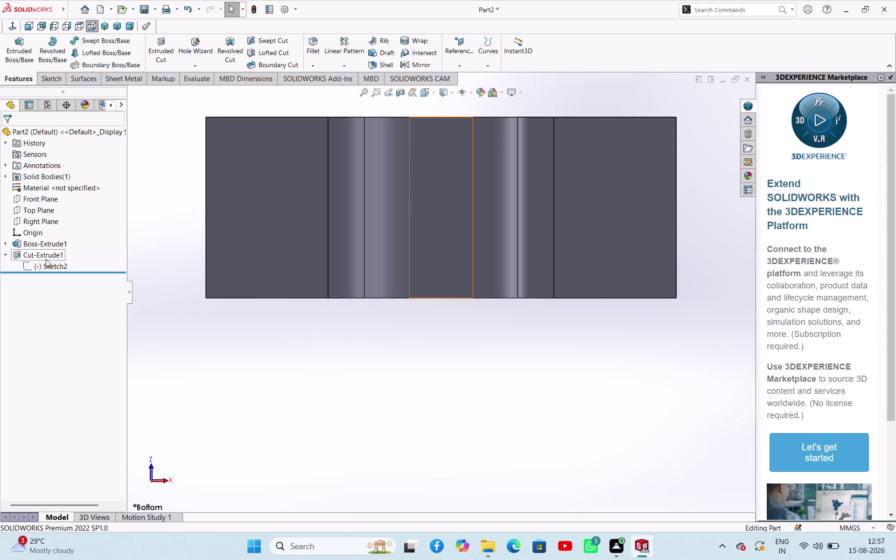
click(61, 269)
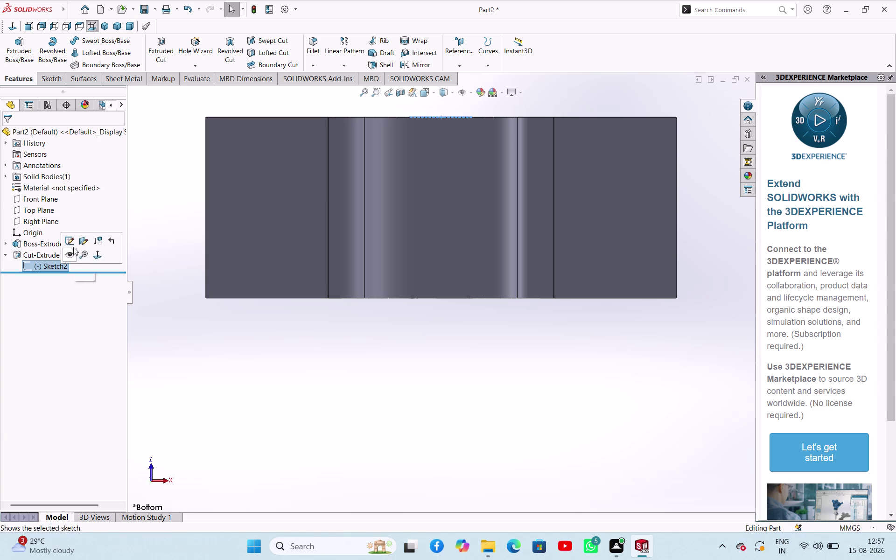
click(73, 245)
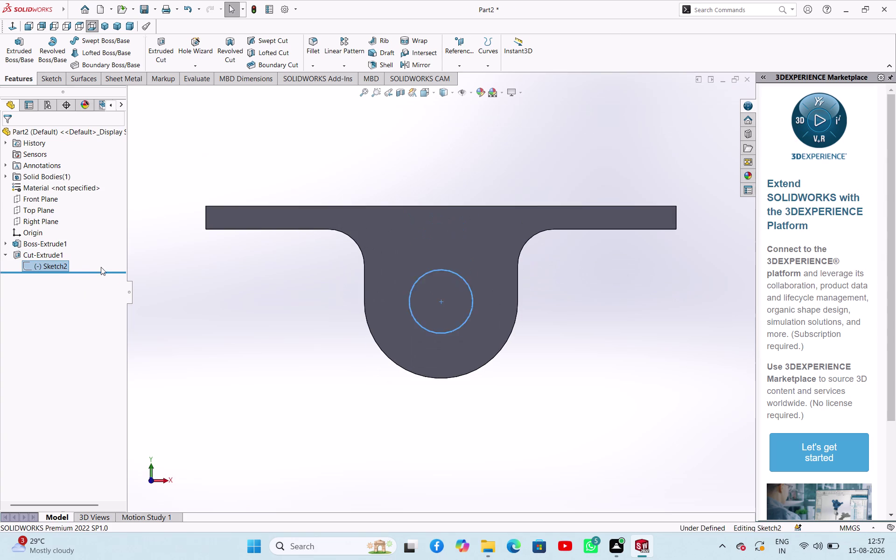
right_drag(255, 376, 272, 322)
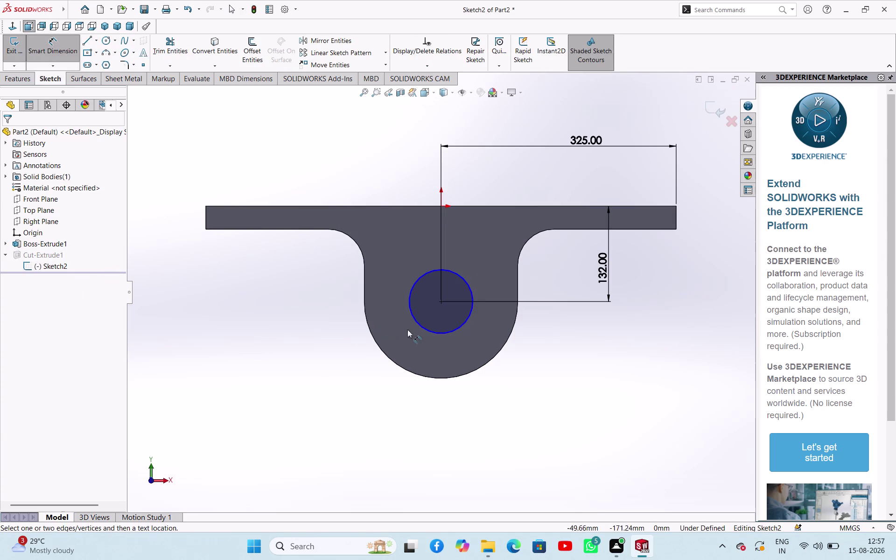
Dimension the hole circle to a 150 mm diameter.
click(418, 324)
click(275, 346)
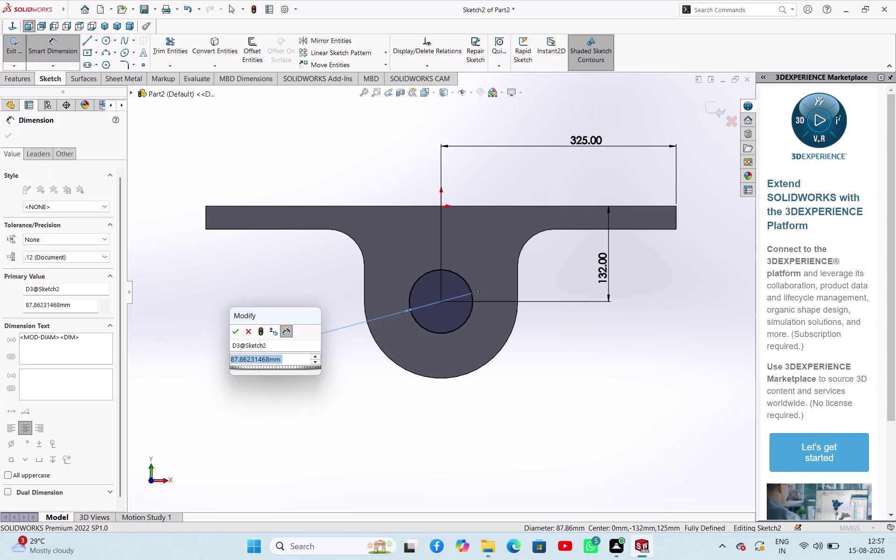
text(15)
key(0)
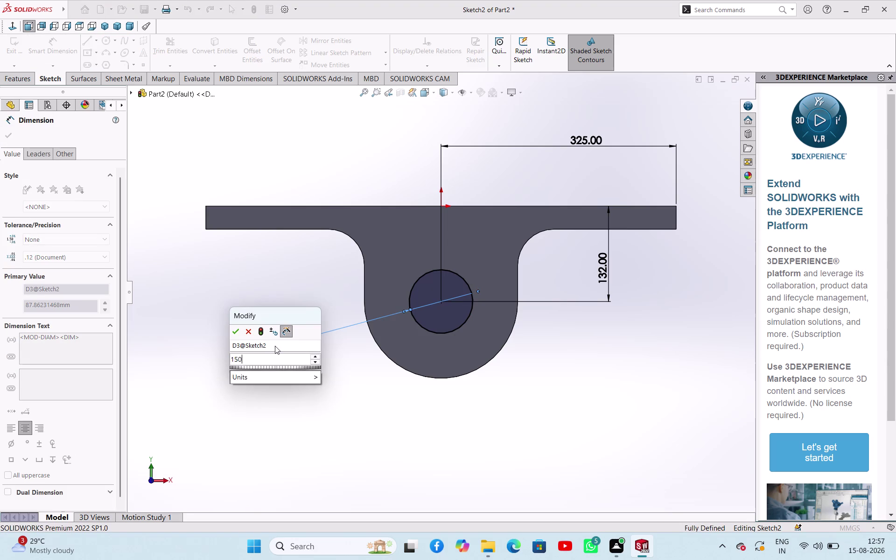
key(Return)
click(4, 133)
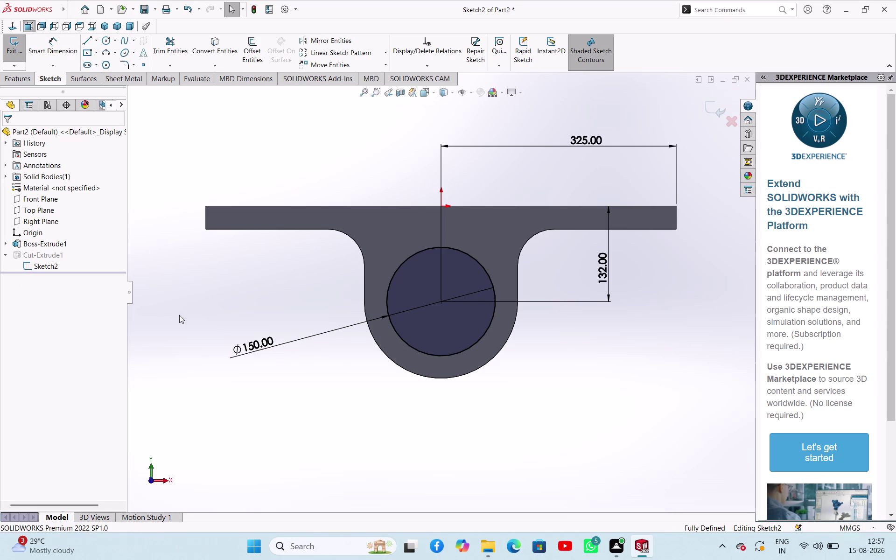
Exit Sketch2 so Cut-Extrude1 rebuilds with the larger hole.
click(188, 308)
click(55, 256)
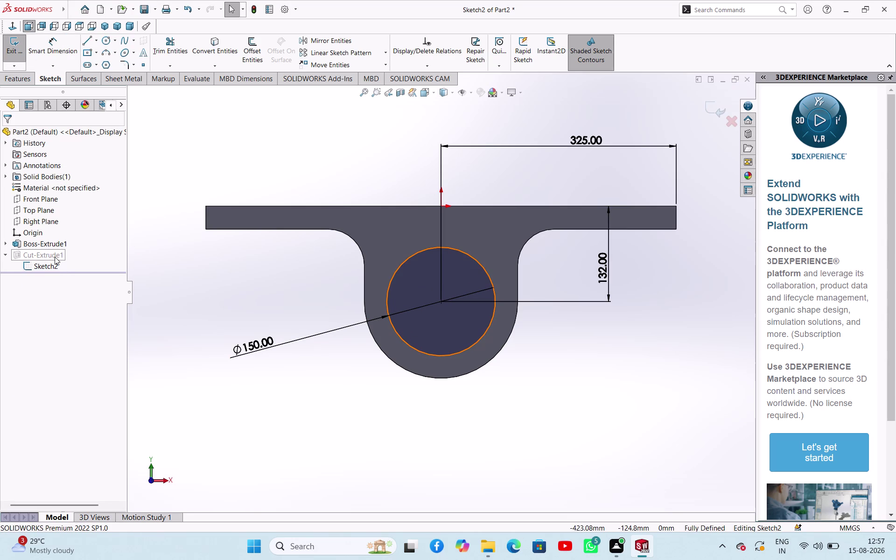
double_click(49, 258)
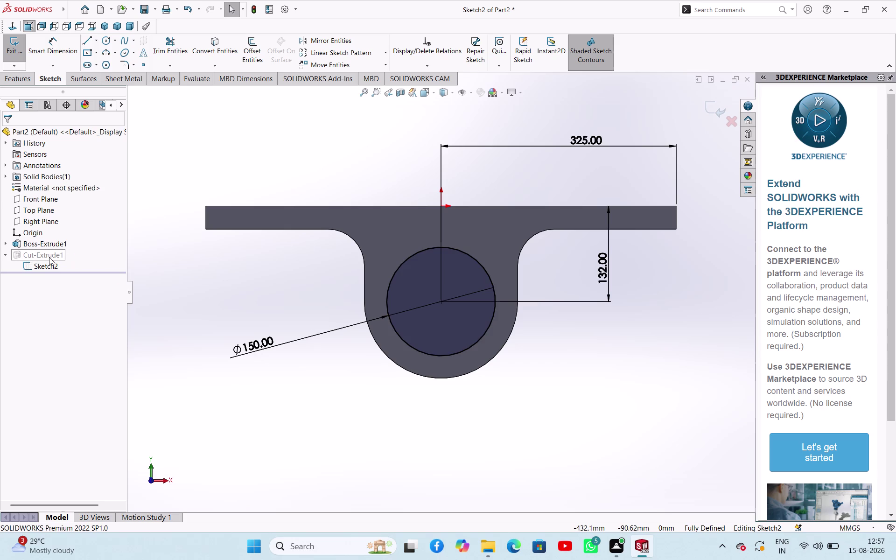
click(231, 279)
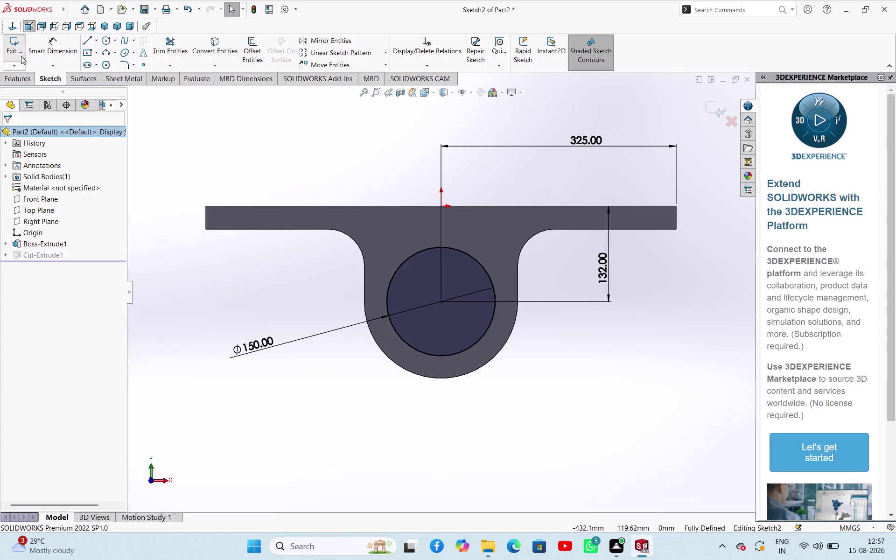
click(21, 56)
click(224, 247)
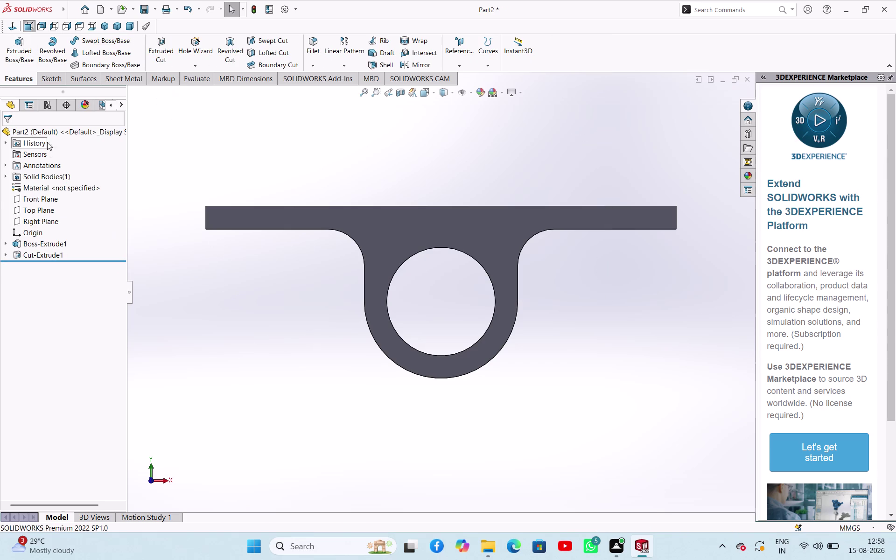
Orbit to the bar's top face and open an empty Sketch3 on it.
scroll(up, 3)
scroll(down, 3)
scroll(up, 3)
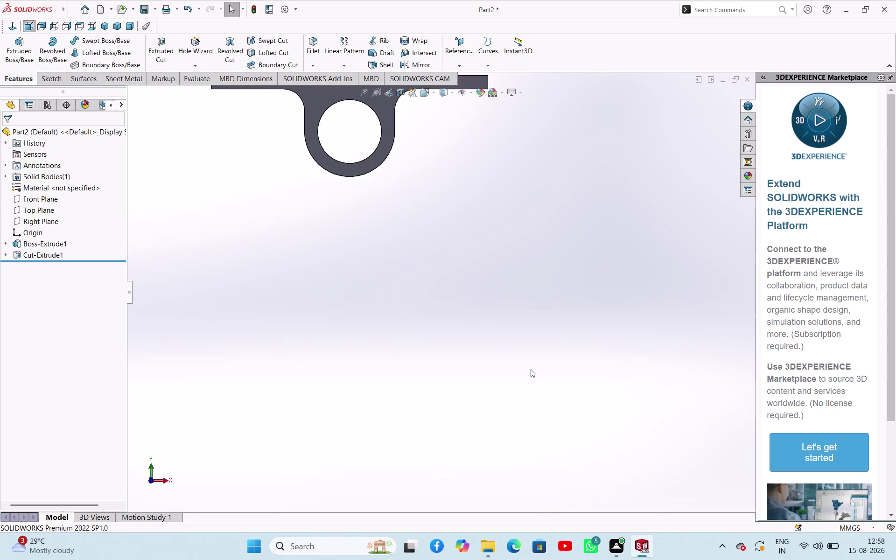
scroll(up, 3)
middle_drag(428, 137, 429, 198)
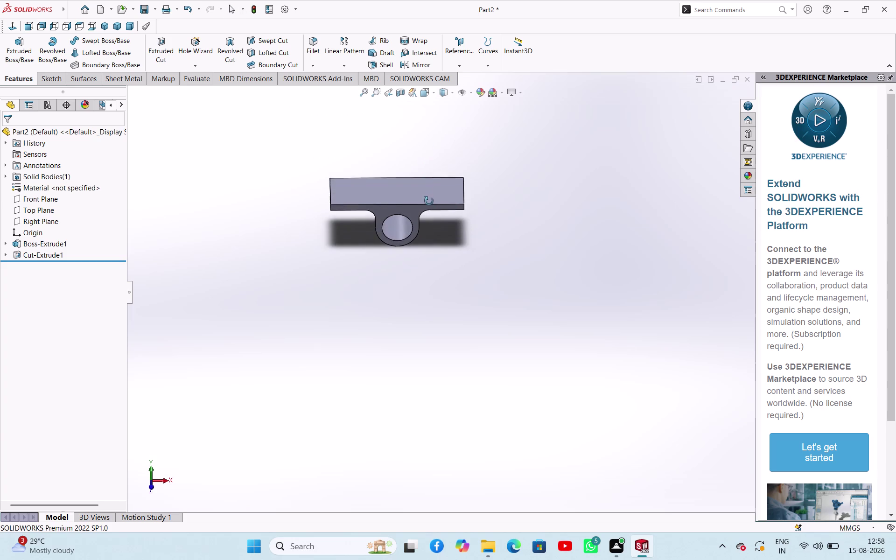
middle_drag(429, 198, 430, 203)
click(448, 192)
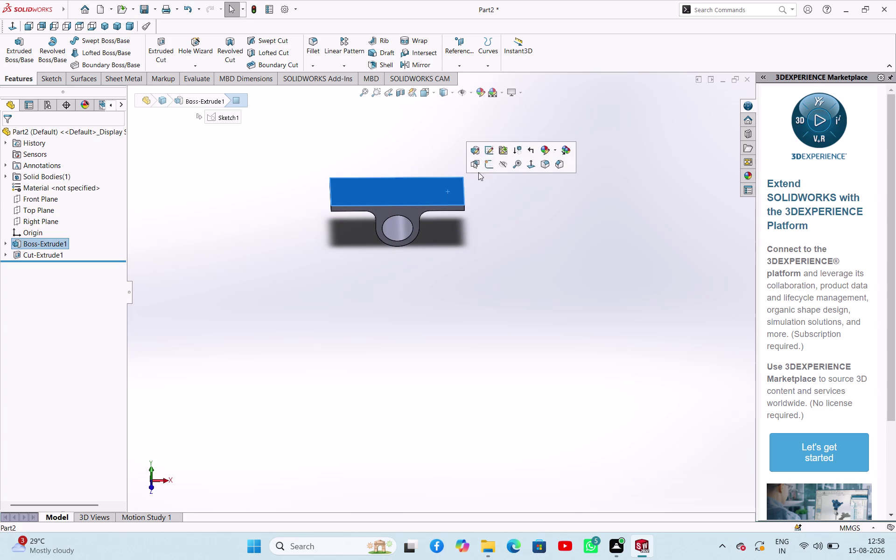
click(489, 163)
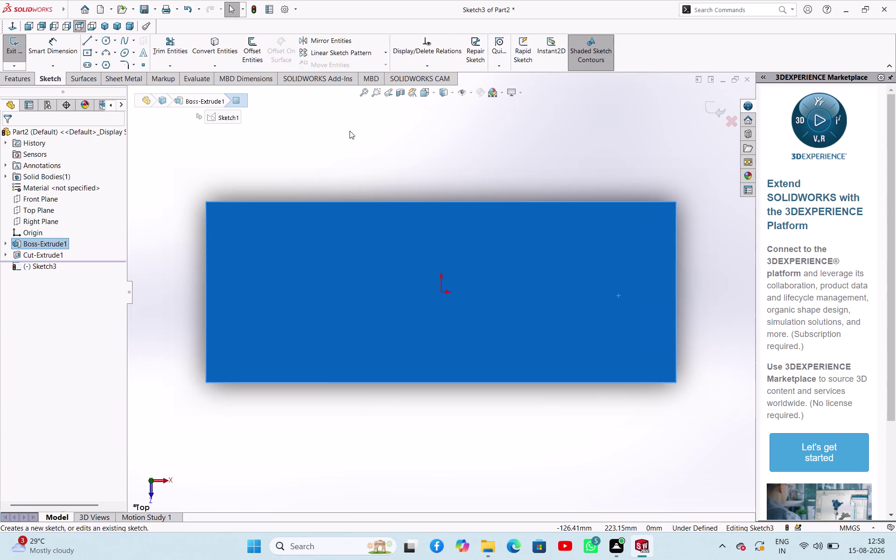
click(375, 155)
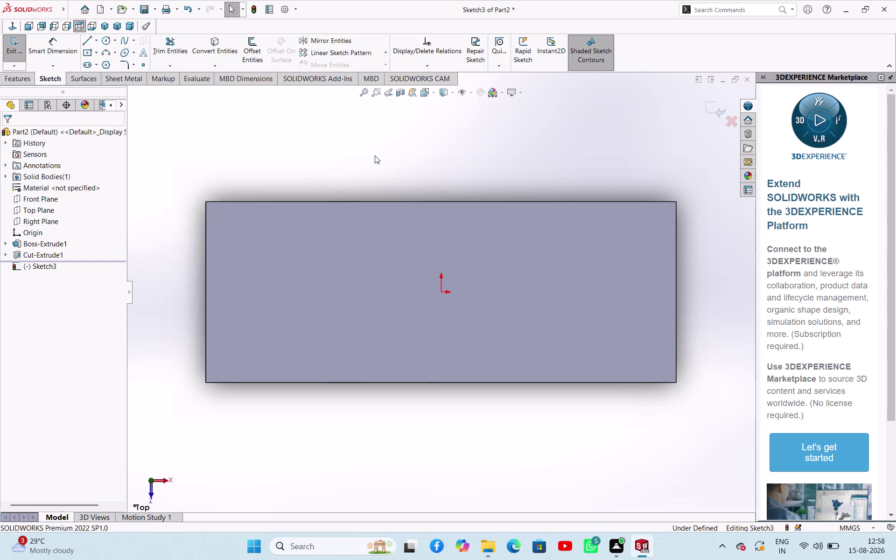